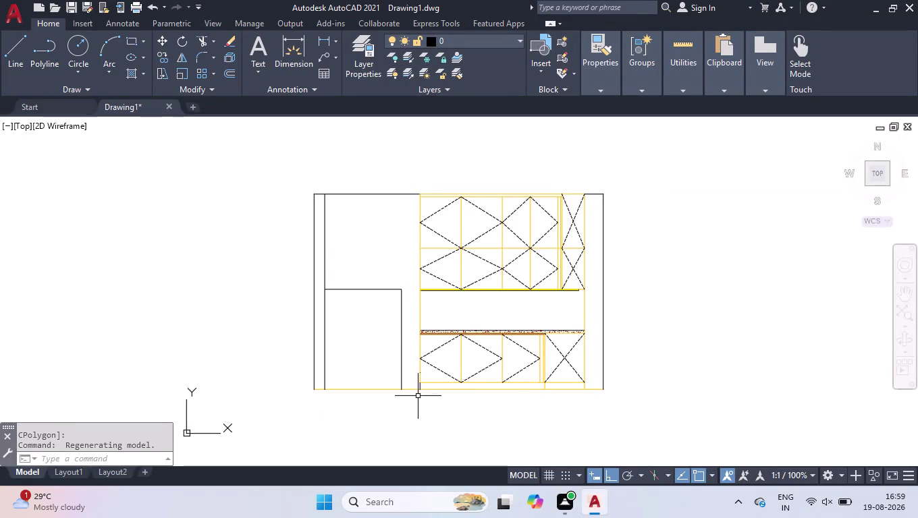
Erase the stray baseline and extend the bottom edge line with EX.
scroll(up, 3)
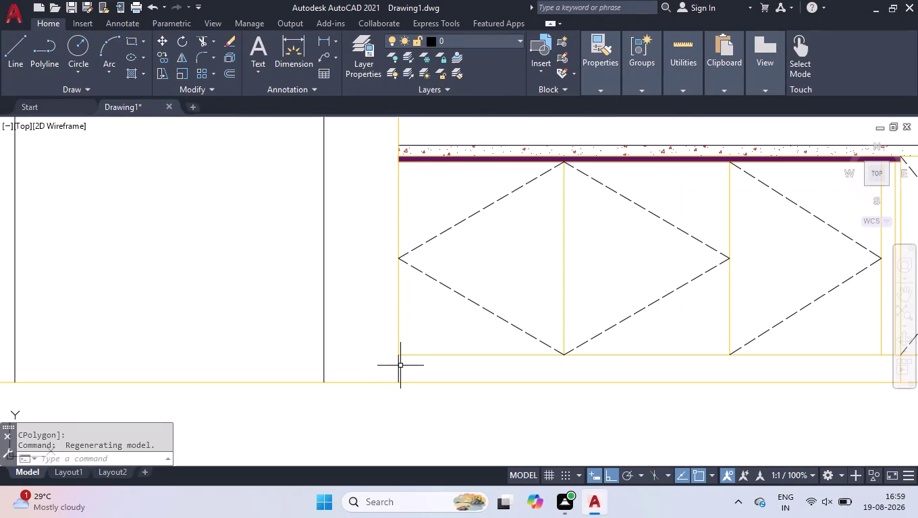
click(397, 365)
key(Delete)
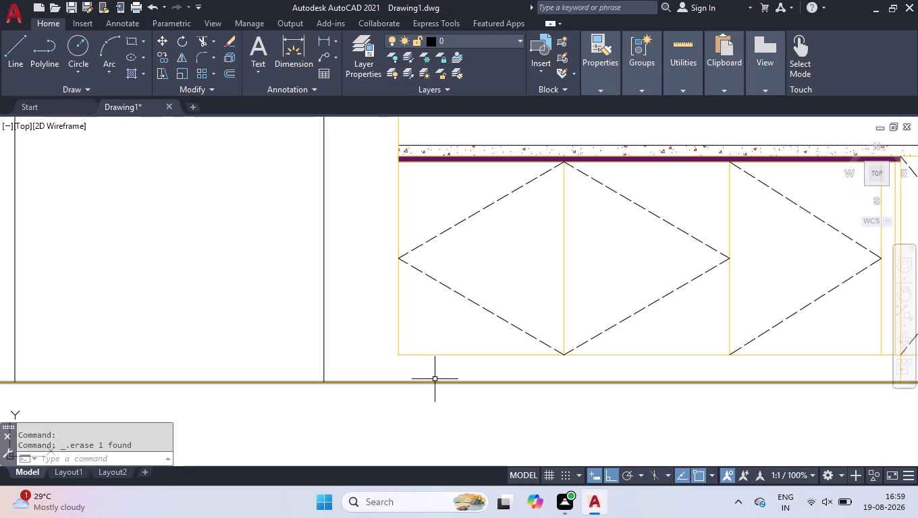
key(e)
key(x)
key(Return)
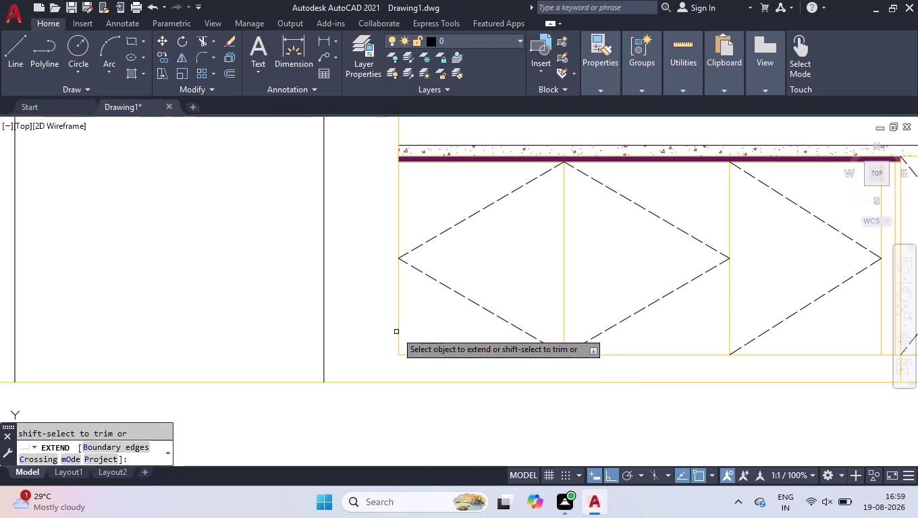
click(398, 343)
key(Return)
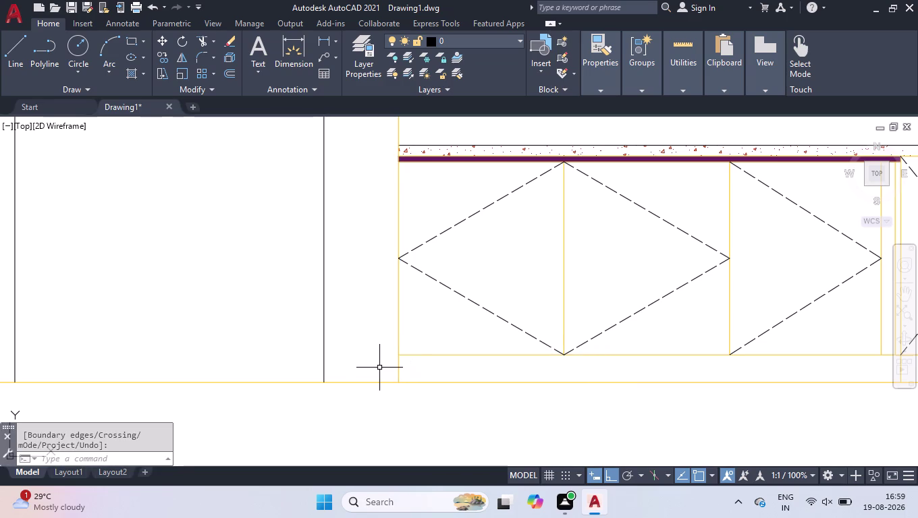
Trim the unwanted line segments along the bottom and lower-left edges.
text(TR)
key(Return)
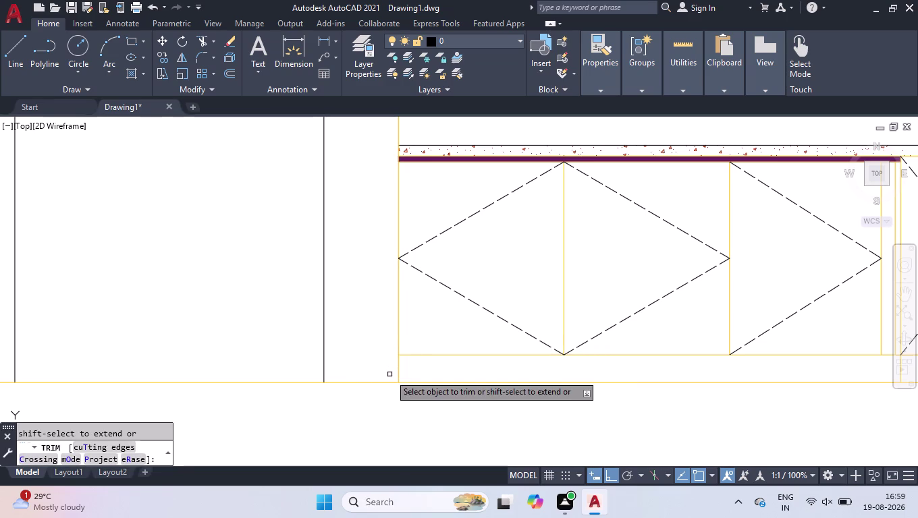
click(386, 382)
click(253, 378)
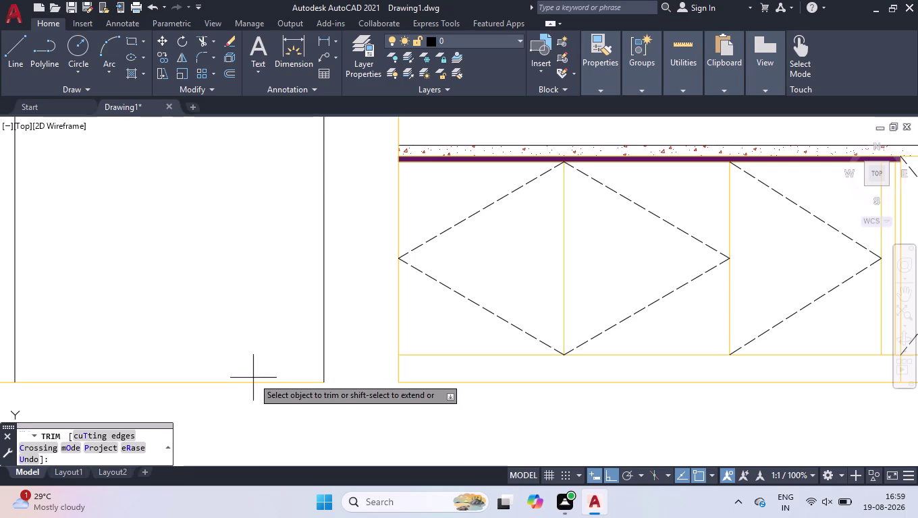
click(252, 389)
scroll(down, 3)
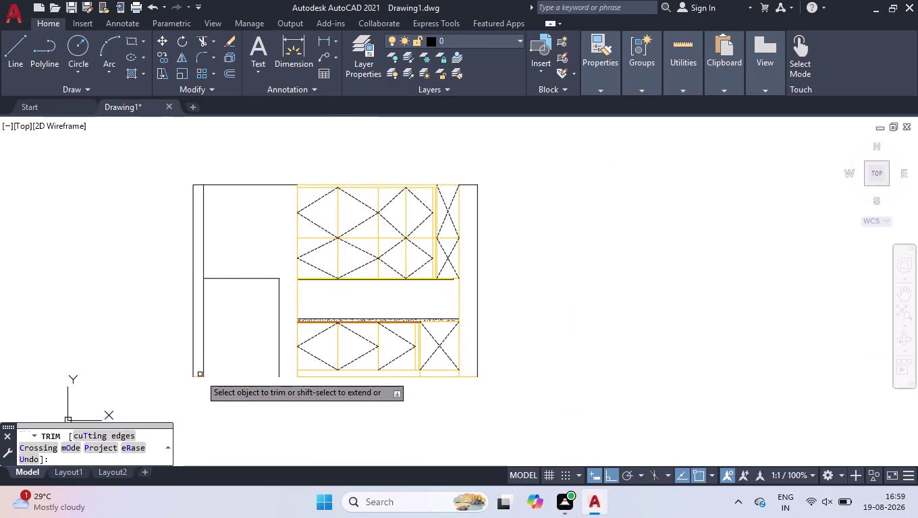
click(198, 376)
key(Return)
scroll(up, 3)
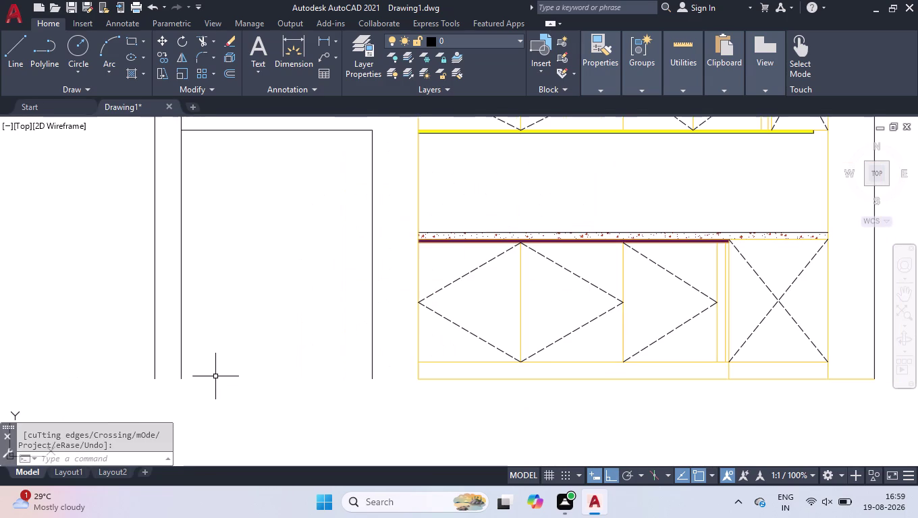
Draw a base line from the left wall base to the cabinet base.
key(l)
key(Return)
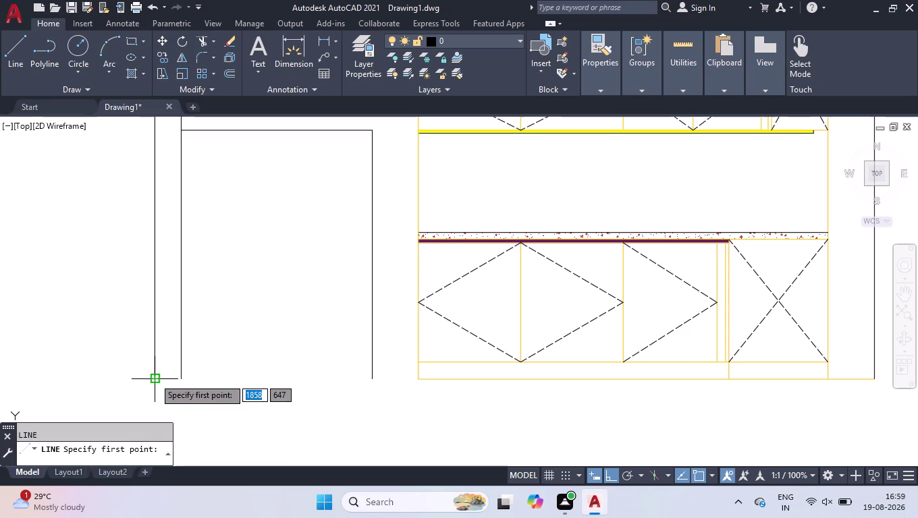
click(153, 378)
click(422, 379)
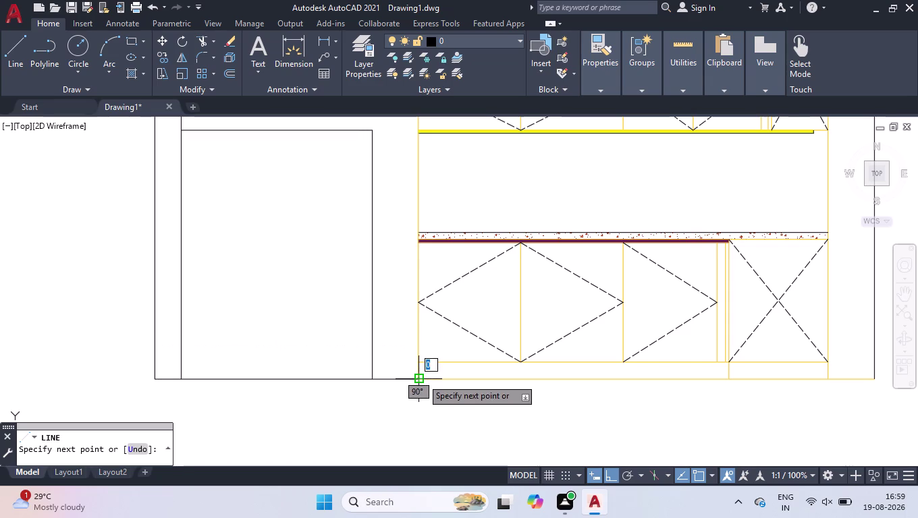
key(space)
scroll(down, 3)
scroll(down, 3)
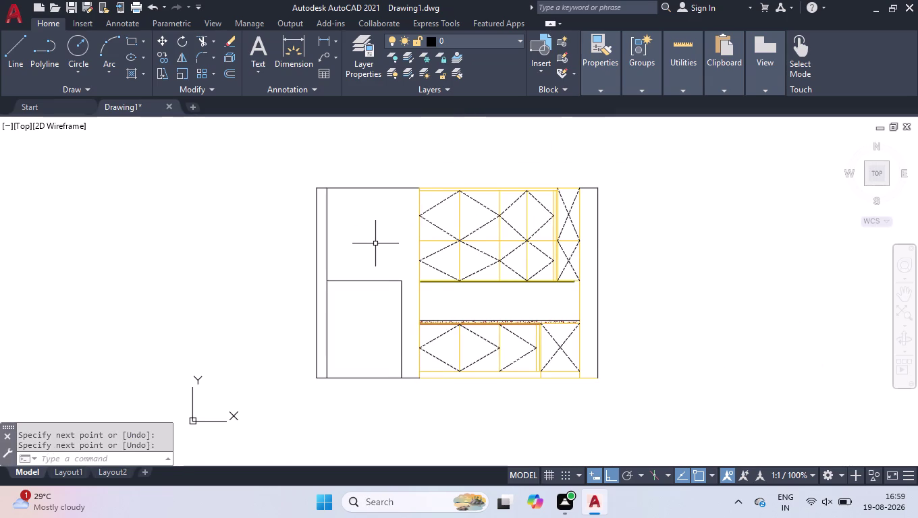
scroll(up, 3)
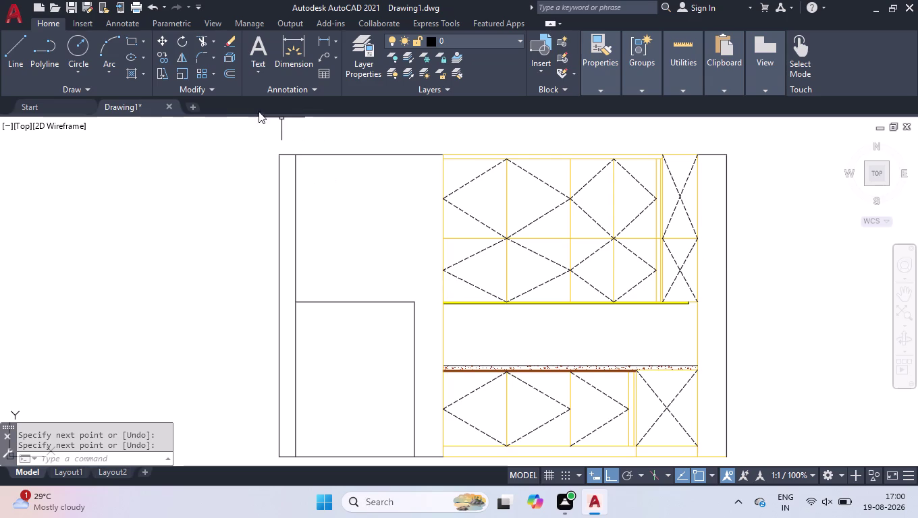
Hatch the left and right wall strips with ANSI31 in ByLayer colour.
click(134, 74)
scroll(up, 3)
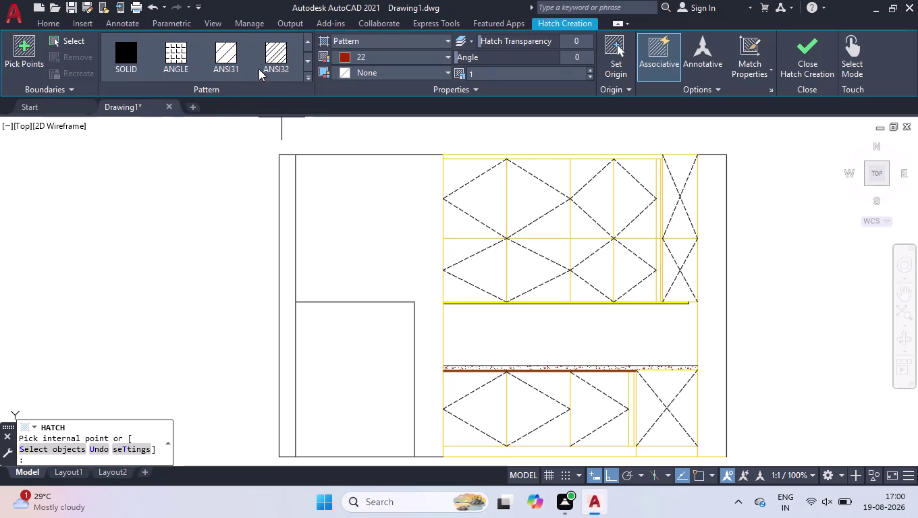
scroll(up, 3)
click(269, 48)
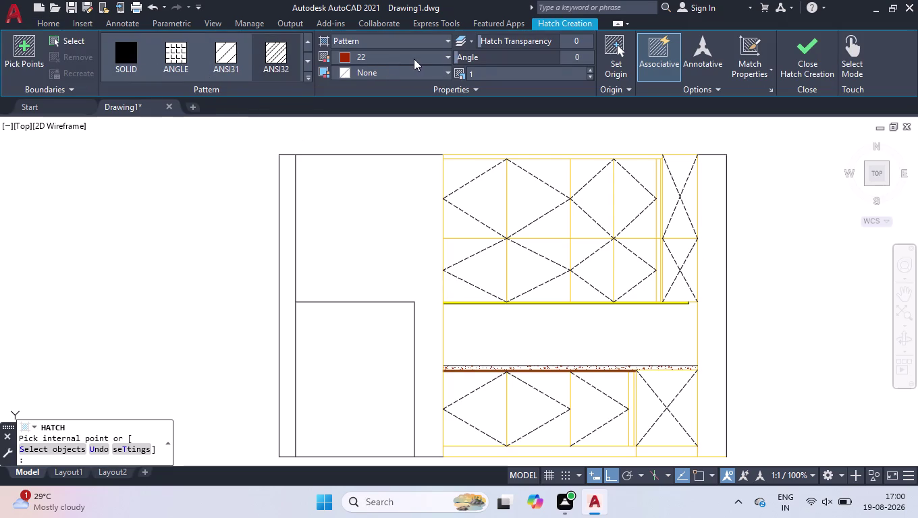
click(365, 55)
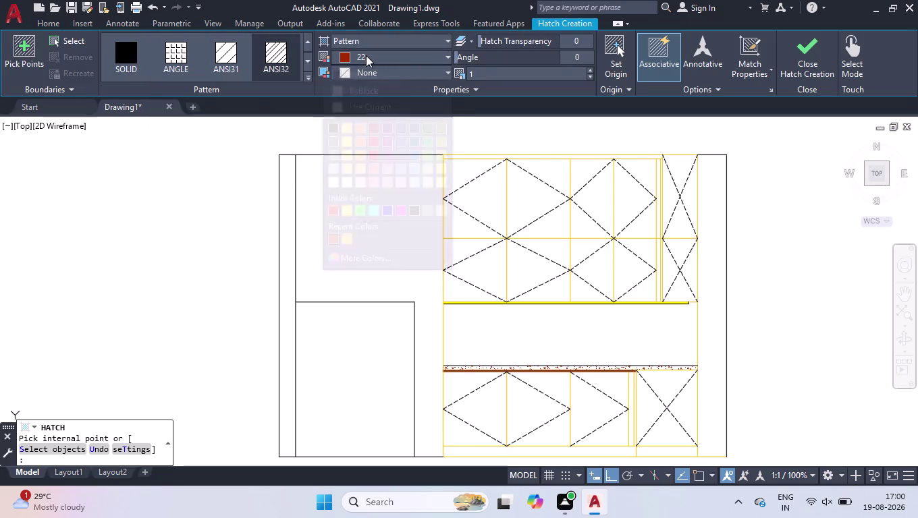
click(356, 72)
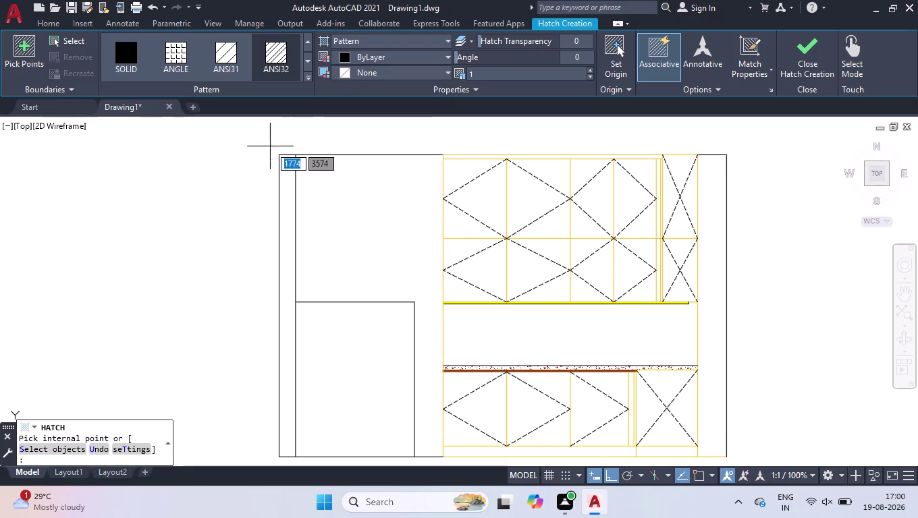
click(282, 173)
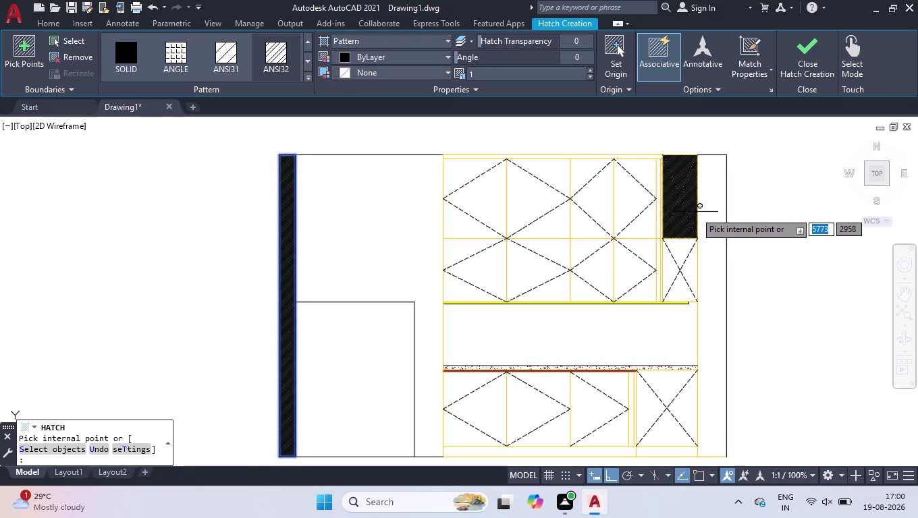
scroll(down, 3)
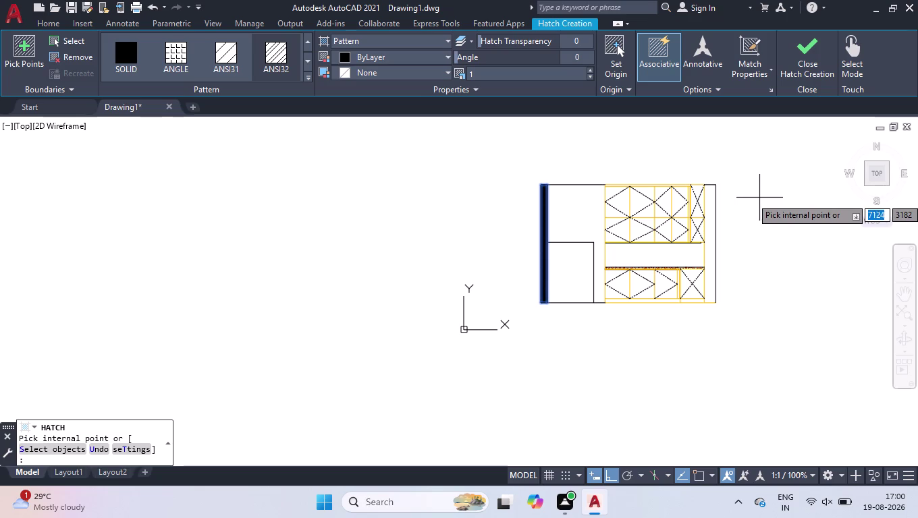
click(709, 220)
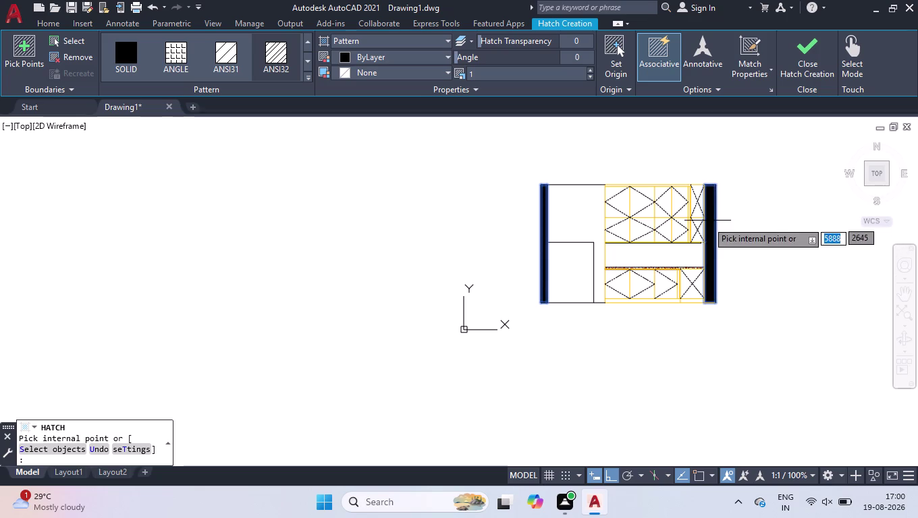
Set the hatch scale to 6 and angle to about 68 degrees, then finish.
click(521, 75)
key(5)
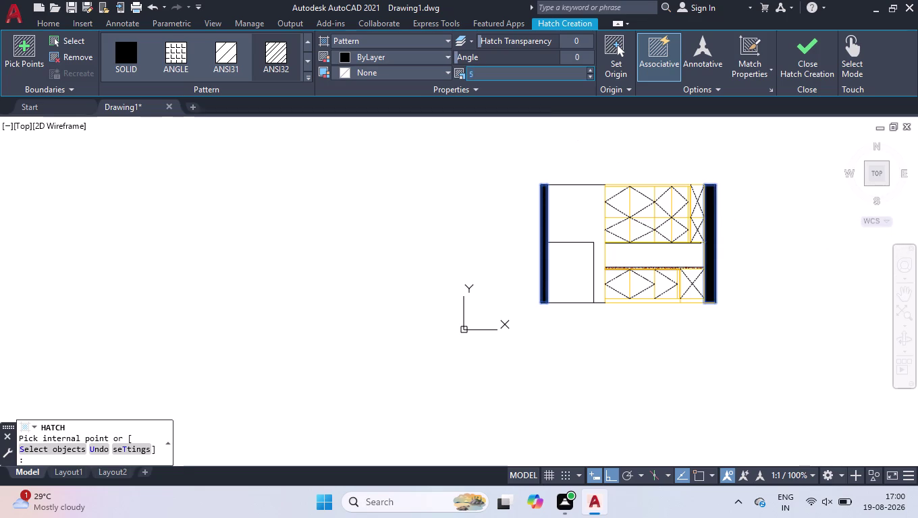
key(Return)
click(520, 75)
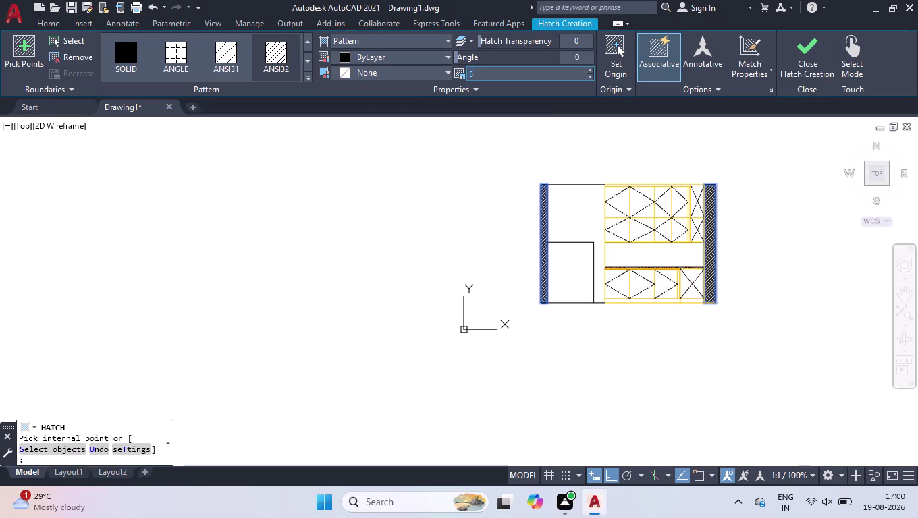
key(BackSpace)
key(6)
key(Return)
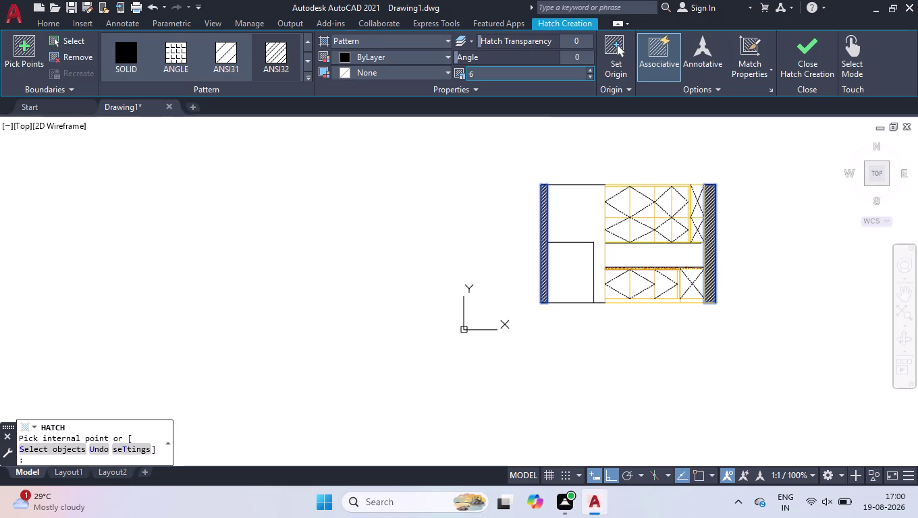
scroll(up, 3)
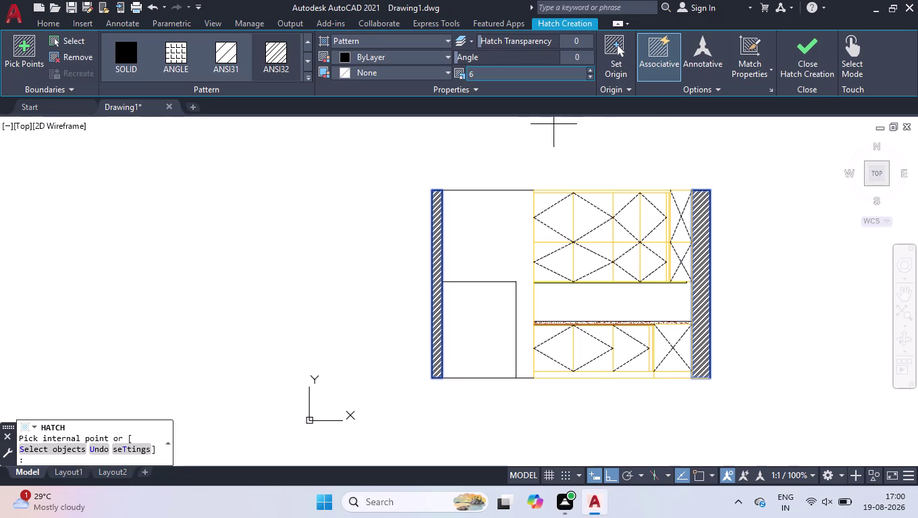
drag(483, 58, 510, 58)
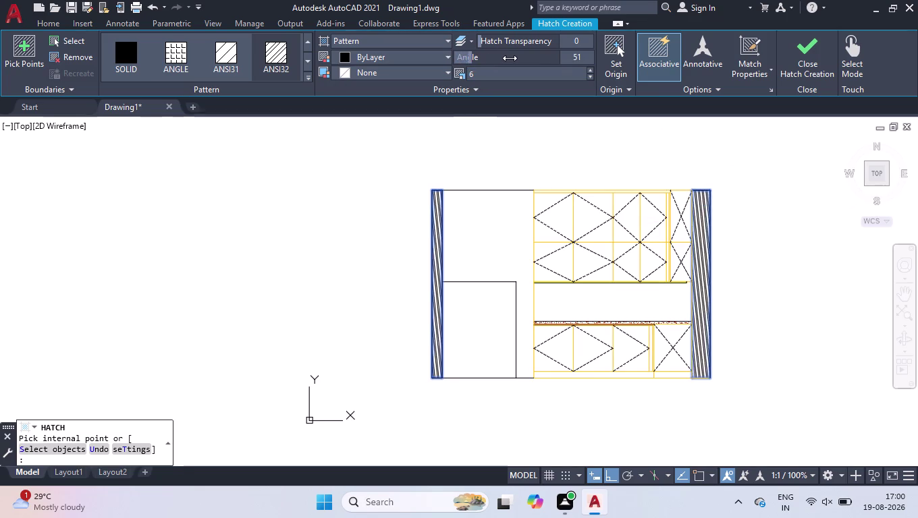
drag(510, 58, 517, 56)
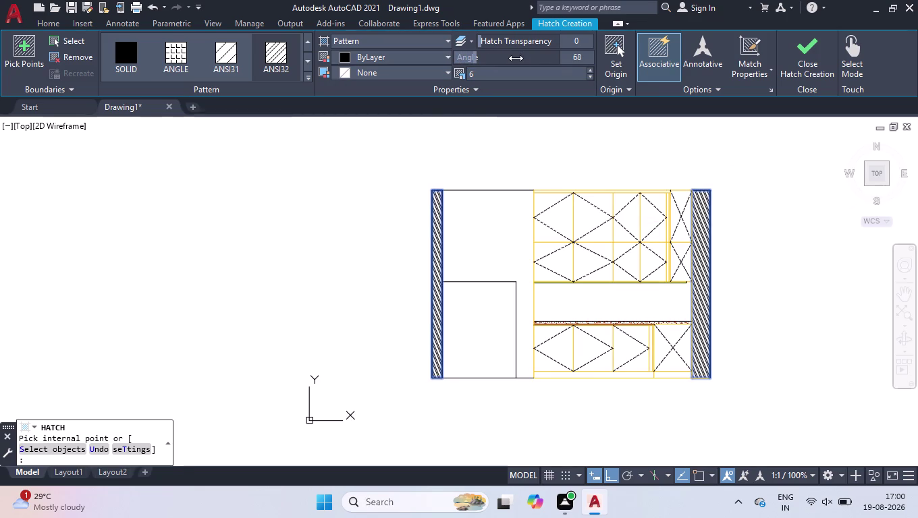
key(Return)
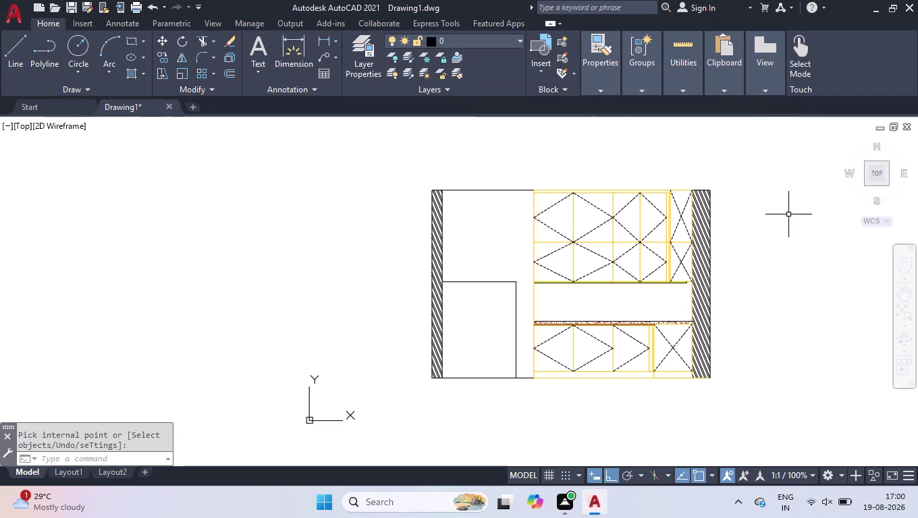
Zoom onto the upper cabinets and drag out an MTEXT box over them.
scroll(up, 3)
scroll(down, 3)
scroll(up, 3)
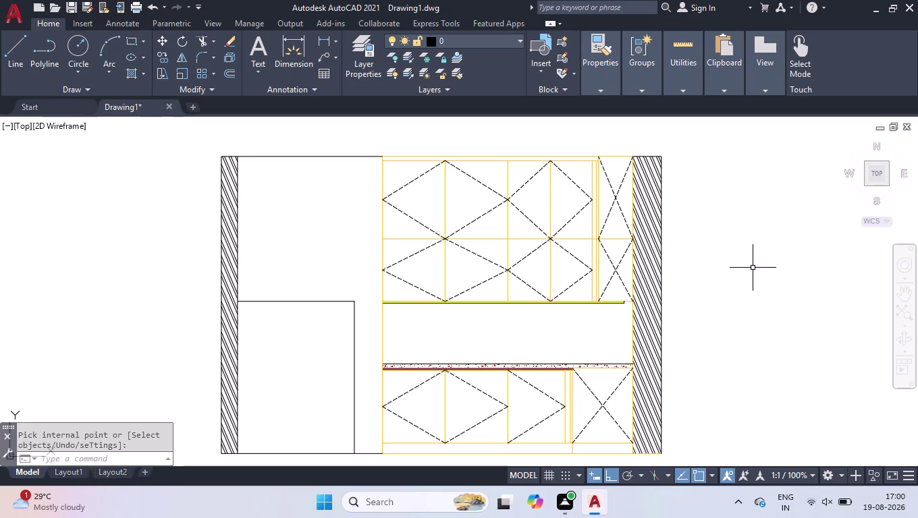
scroll(up, 3)
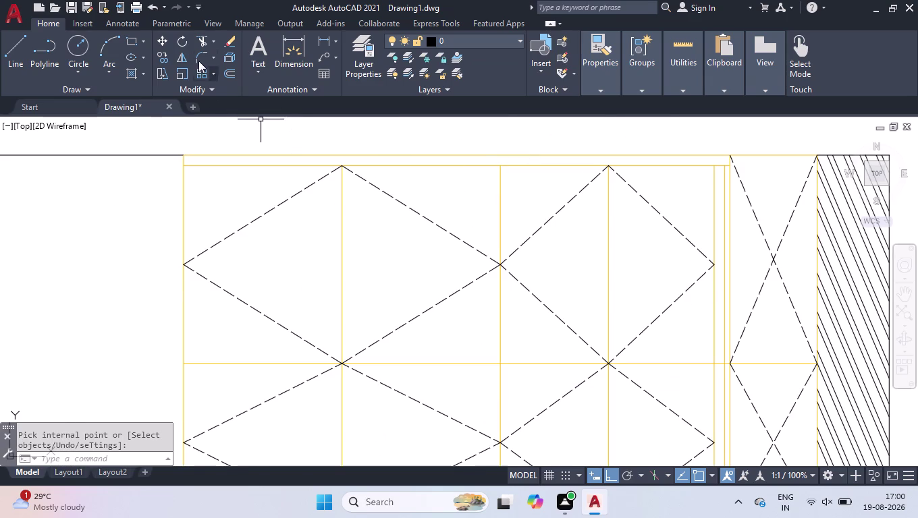
click(258, 46)
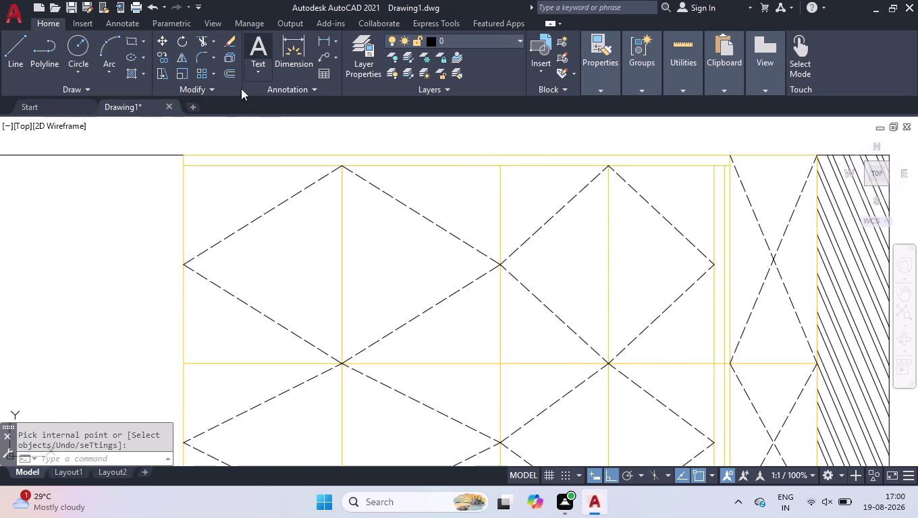
drag(197, 209, 213, 220)
Type the label '1-Openable Shutter', close the editor, and open its Properties.
click(302, 305)
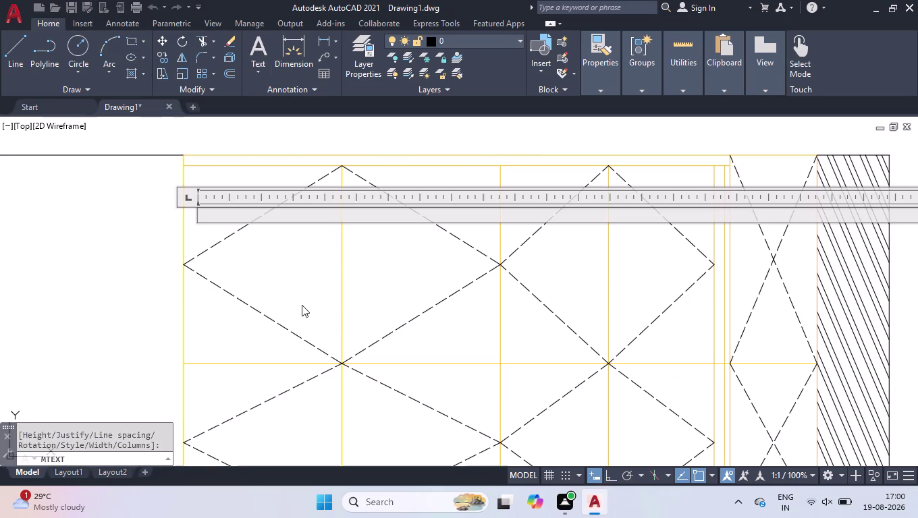
text(1-)
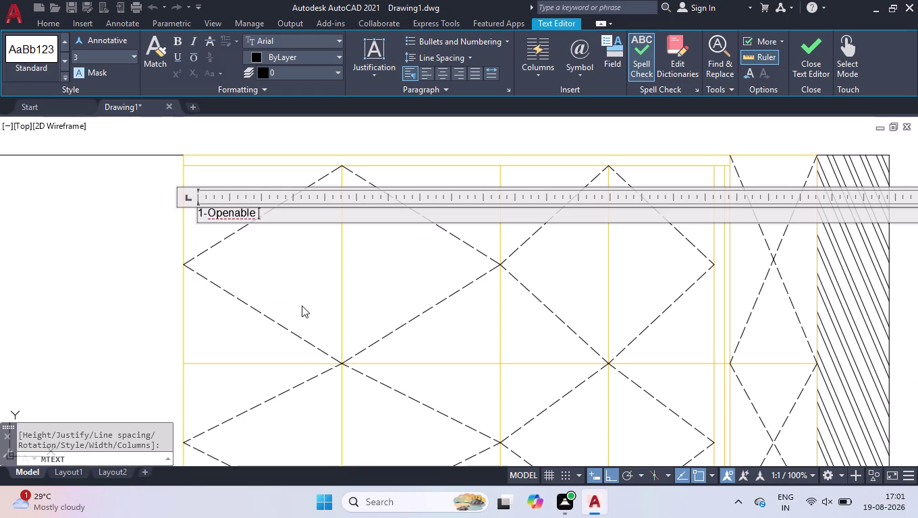
key(s)
text(h)
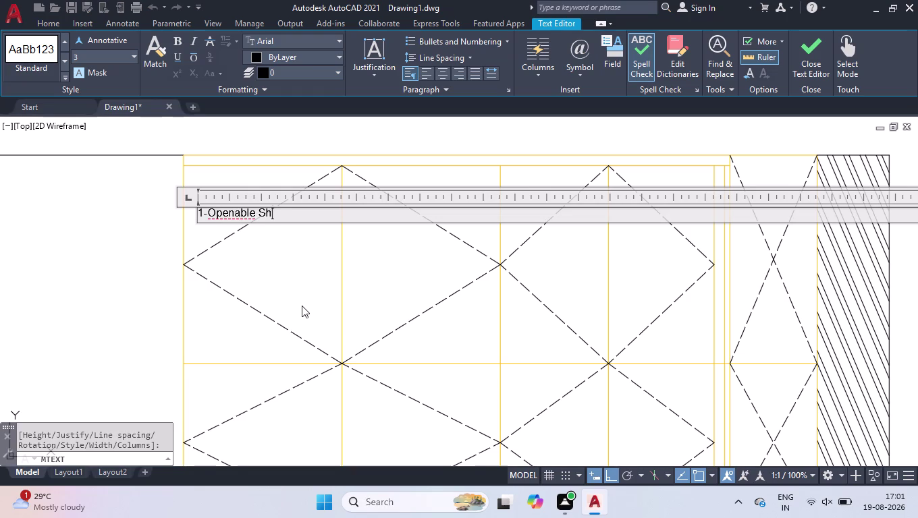
text(utter)
click(287, 312)
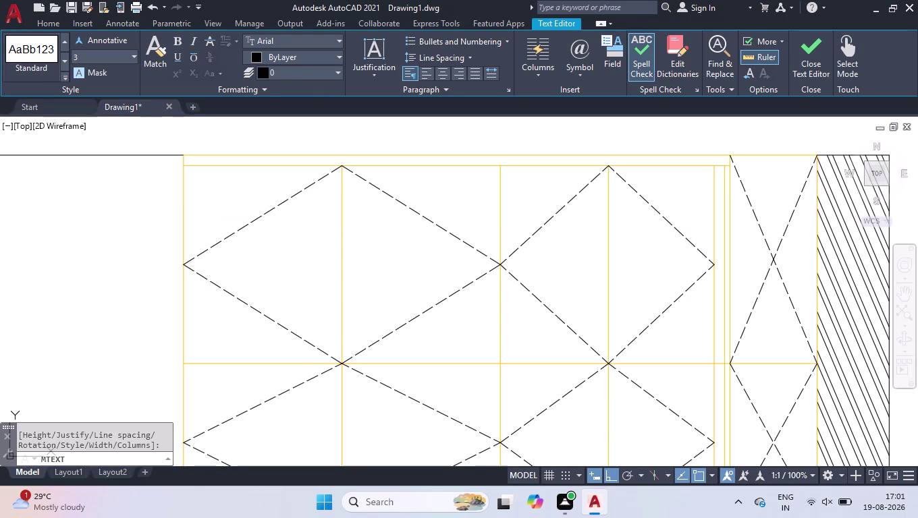
click(202, 209)
key(ctrl+1)
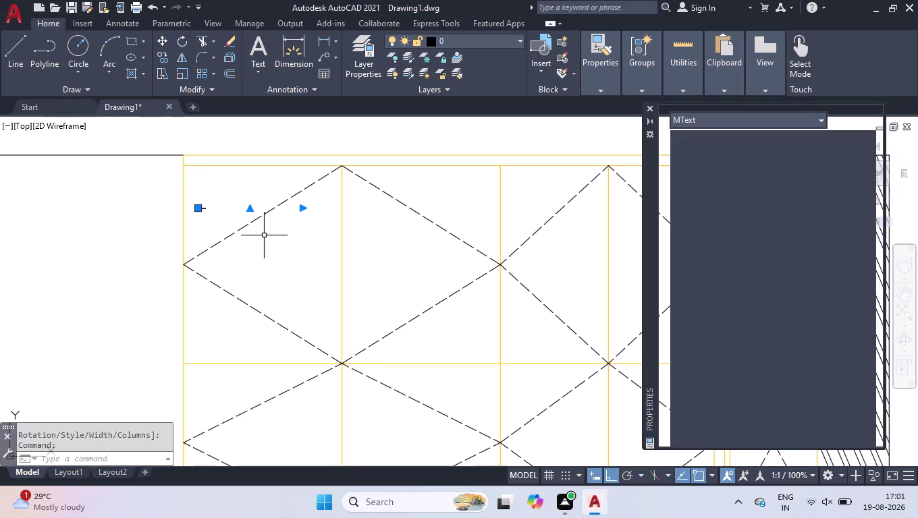
Change the label's text height to 30, then 35, and close Properties.
scroll(down, 3)
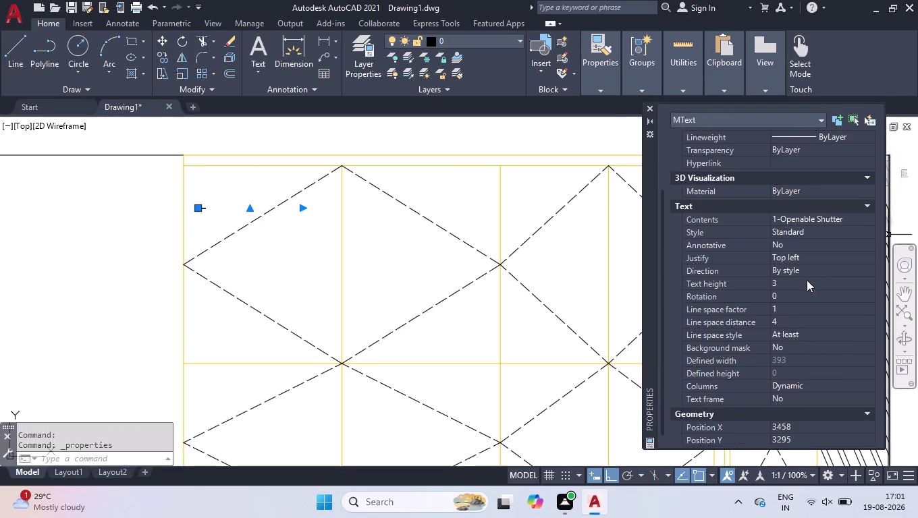
click(805, 285)
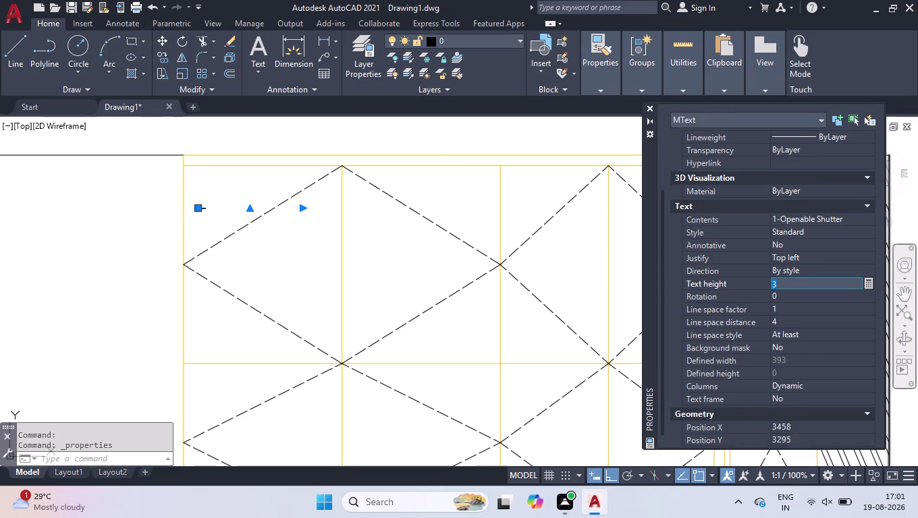
key(4)
key(BackSpace)
text(30)
key(Return)
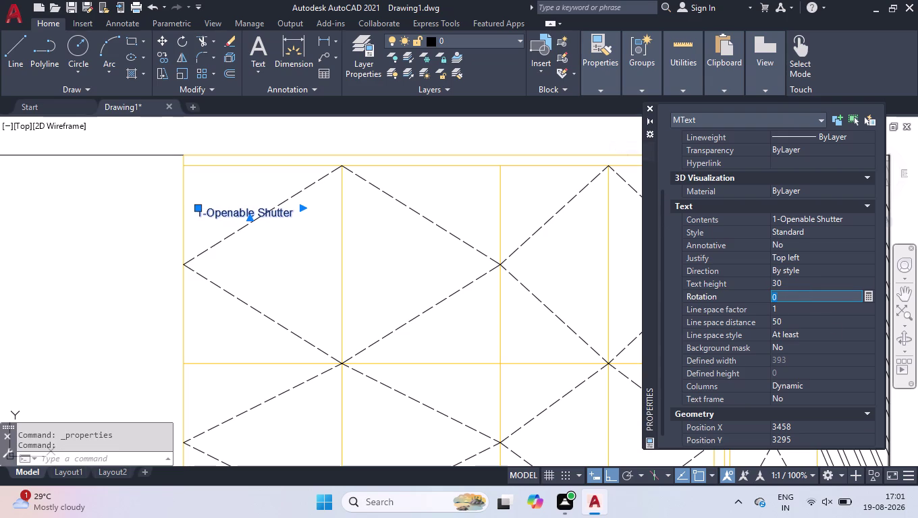
click(810, 287)
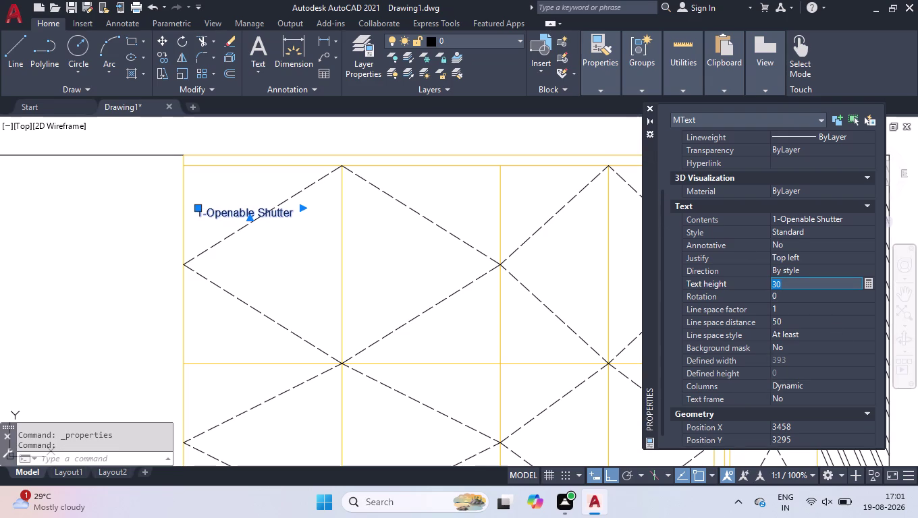
text(35)
key(Return)
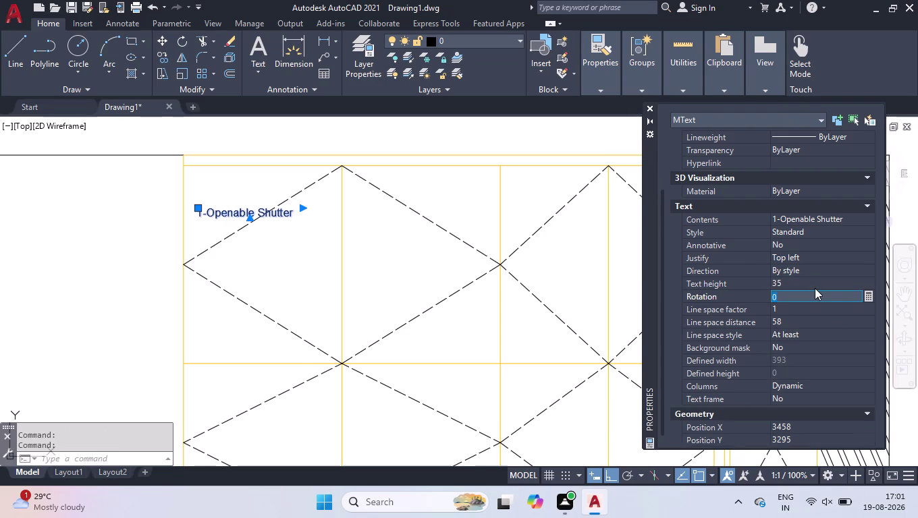
click(648, 110)
click(300, 208)
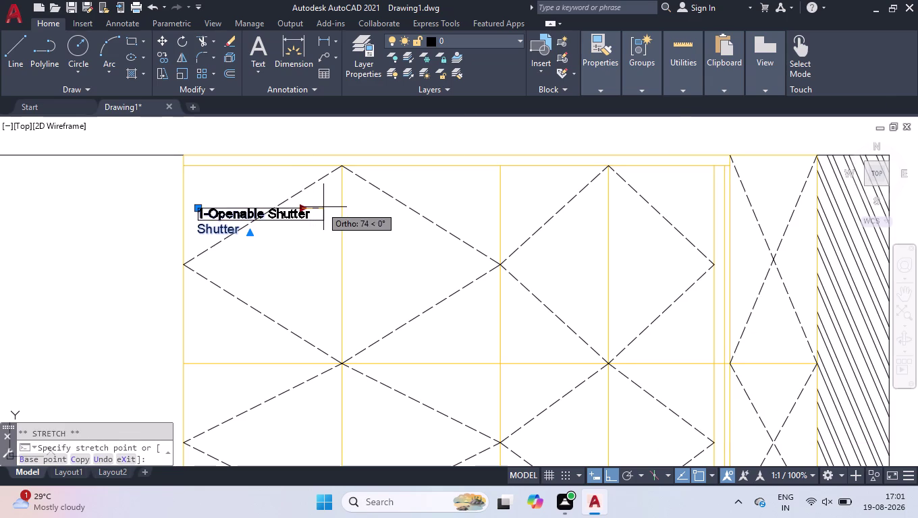
Drag the label's grip down to mid-height of the upper-left shutter.
click(323, 207)
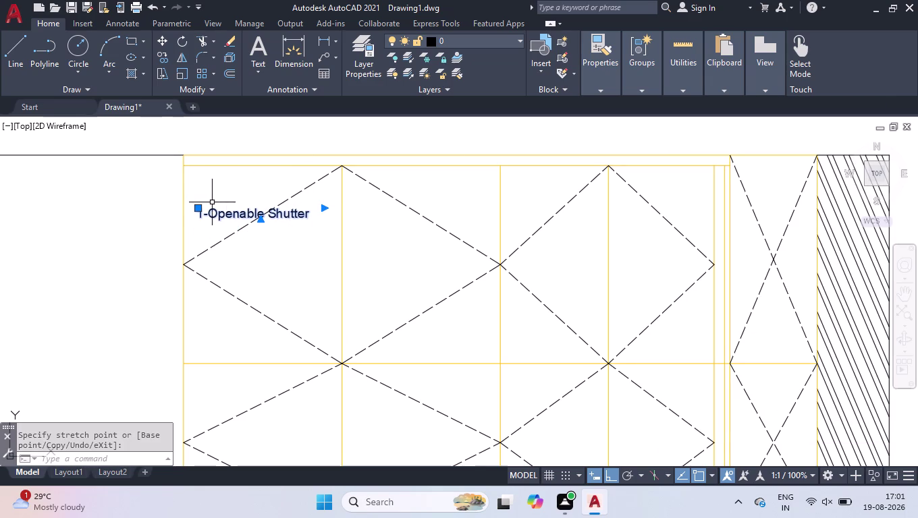
click(199, 209)
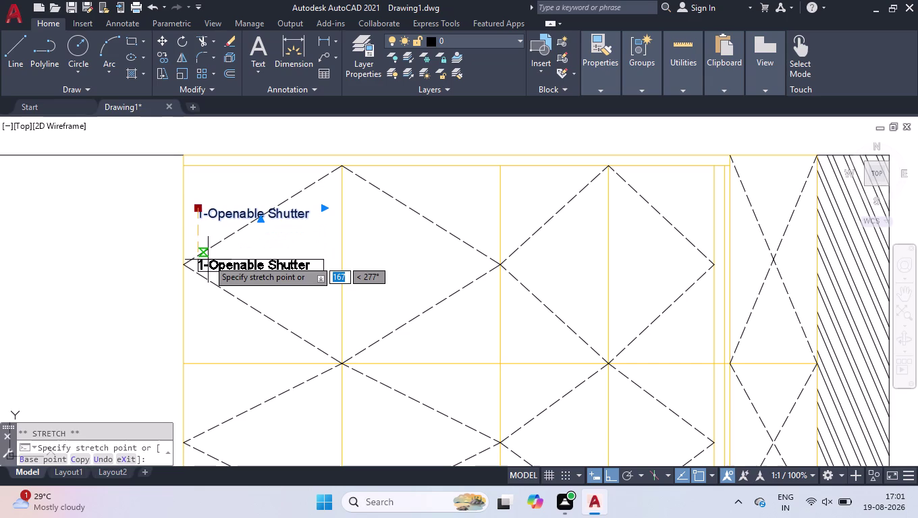
click(208, 260)
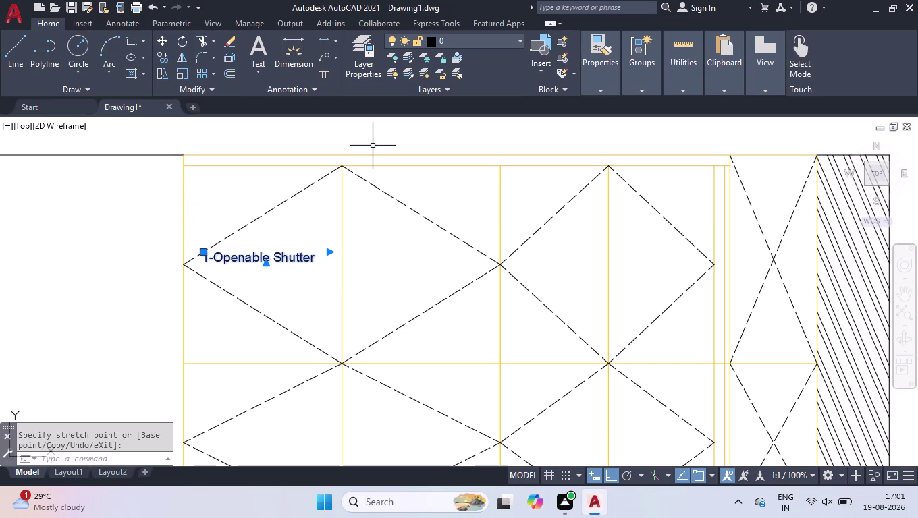
Start COPY on the shutter label and pick its base point.
text(ci)
key(BackSpace)
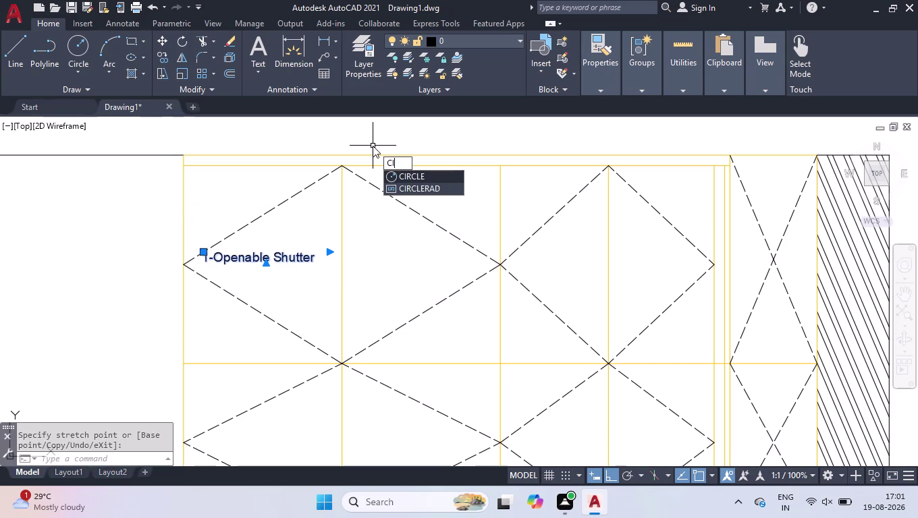
key(o)
key(BackSpace)
key(BackSpace)
text(o[)
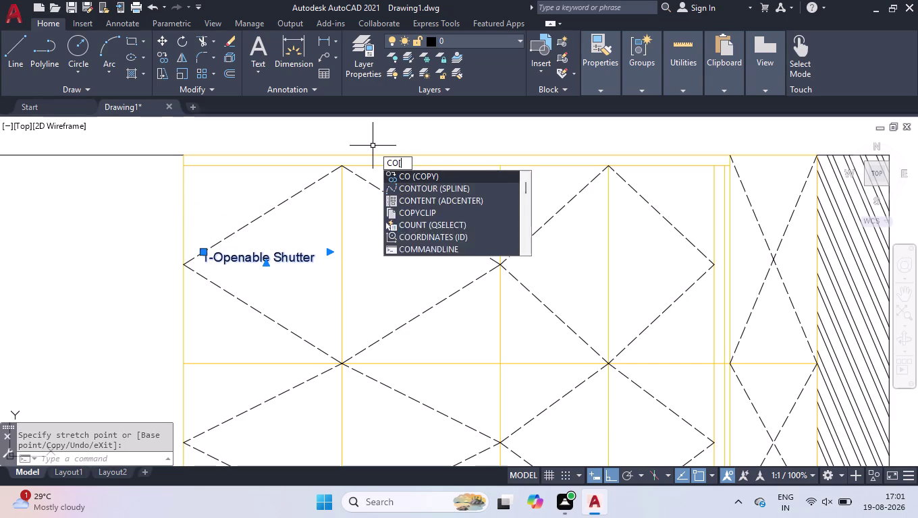
key(BackSpace)
key(p)
key(Return)
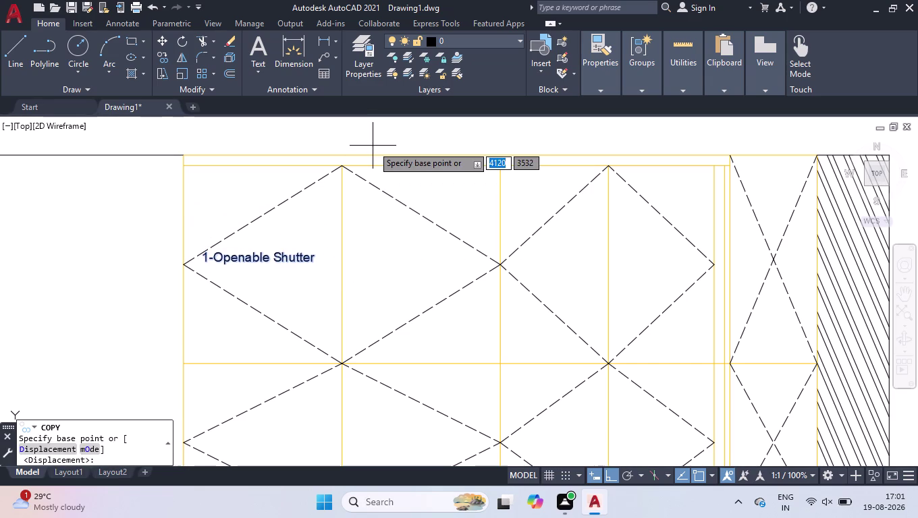
click(205, 255)
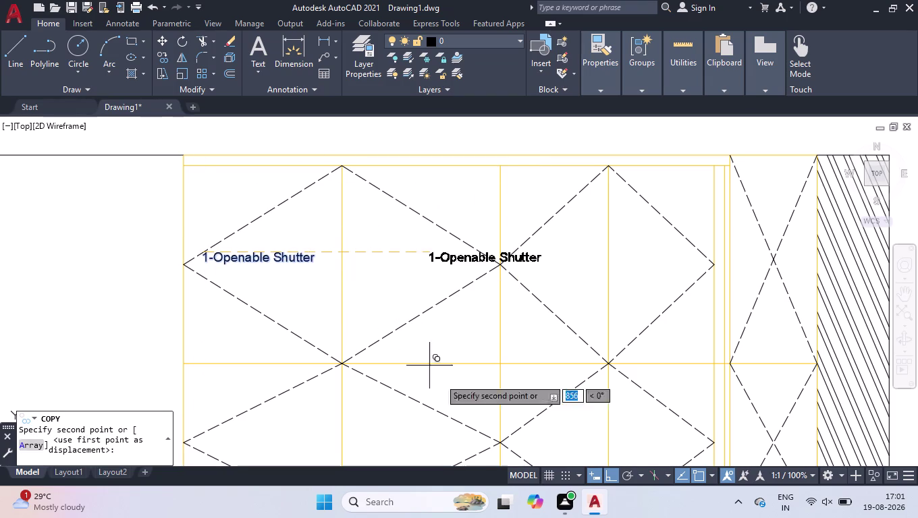
click(631, 475)
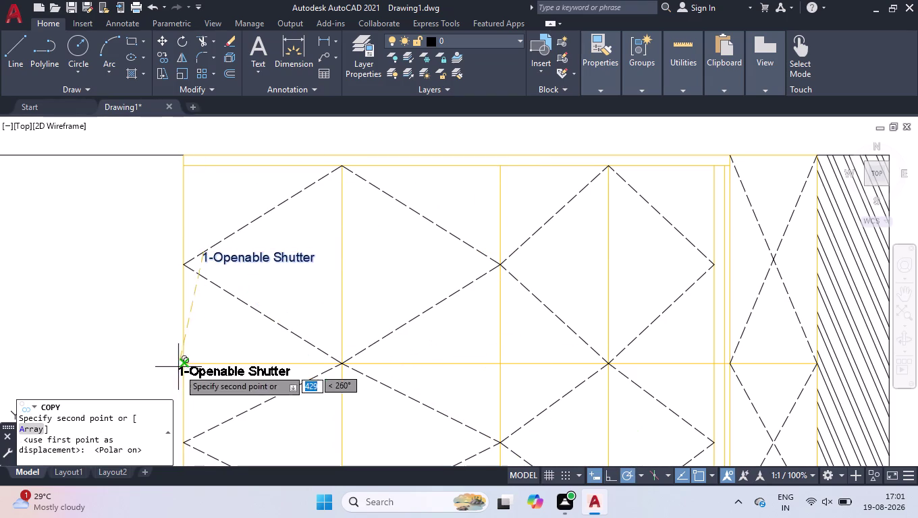
scroll(down, 3)
scroll(down, 3)
scroll(up, 3)
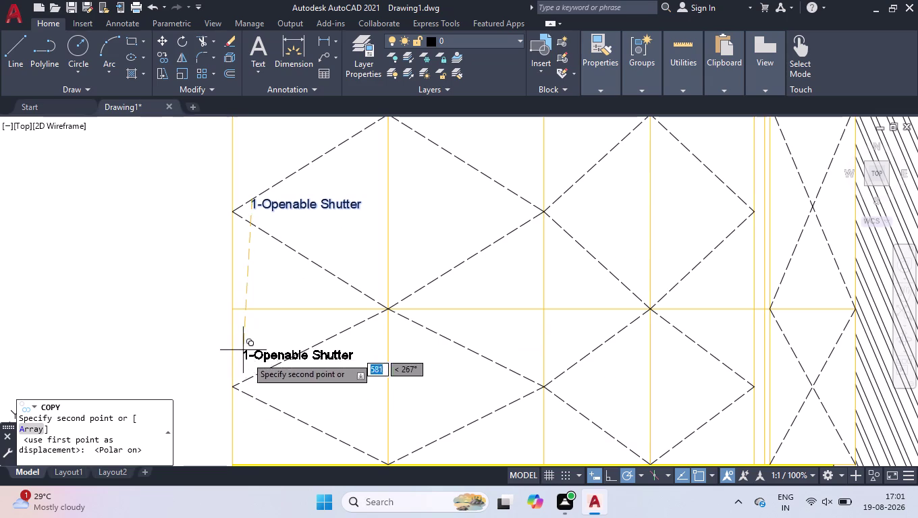
Place label copies on the lower-left and second to fourth upper and lower shutters.
click(247, 358)
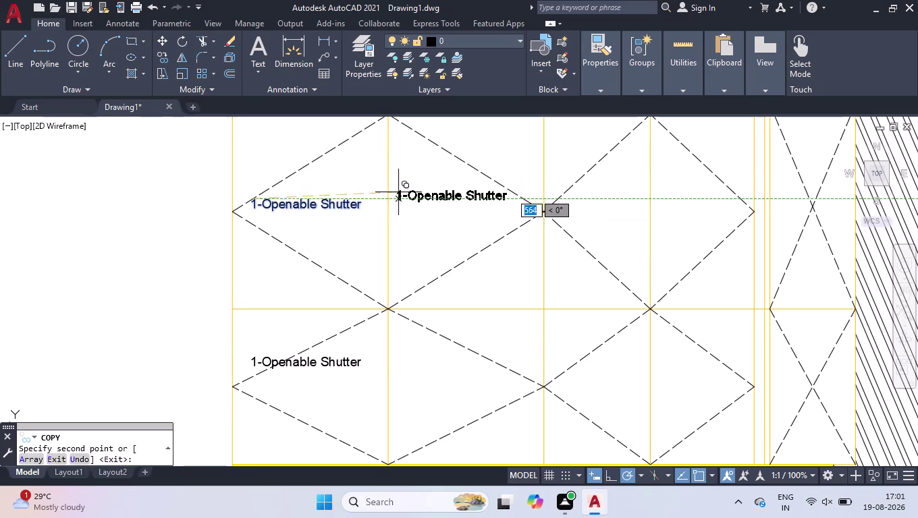
click(404, 199)
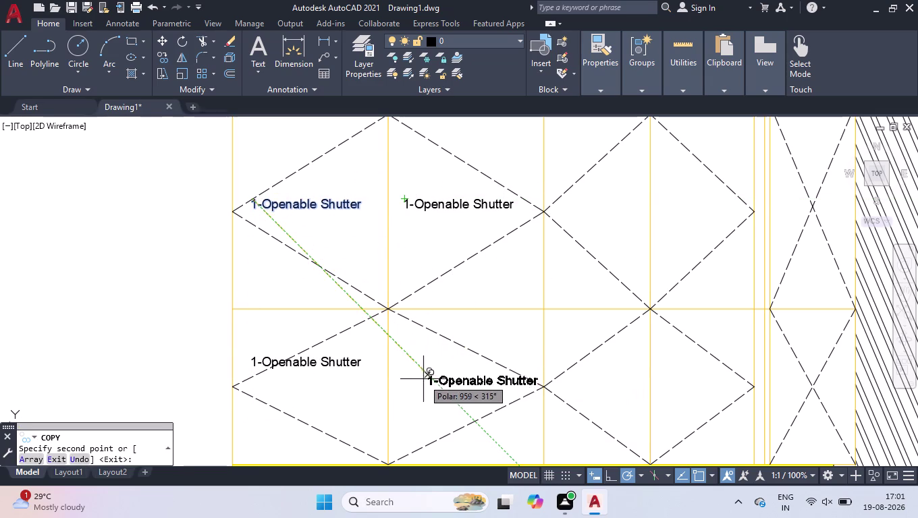
click(418, 368)
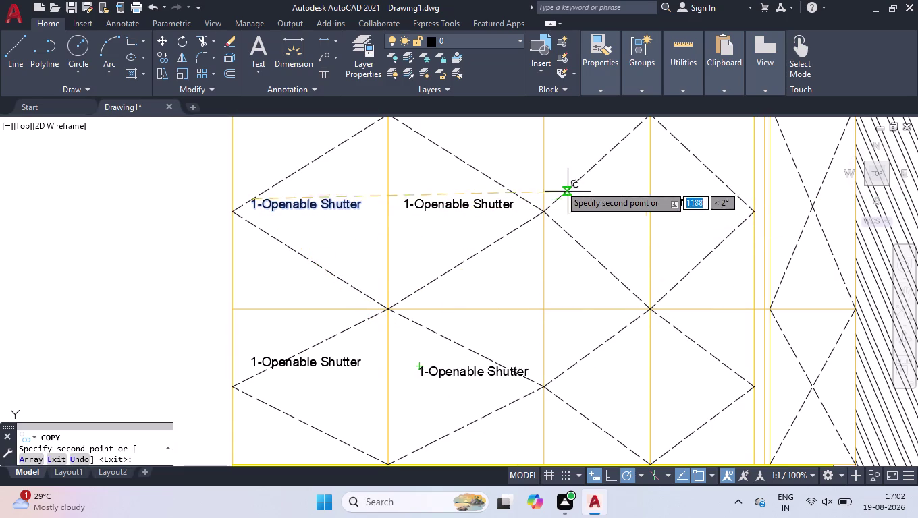
click(555, 171)
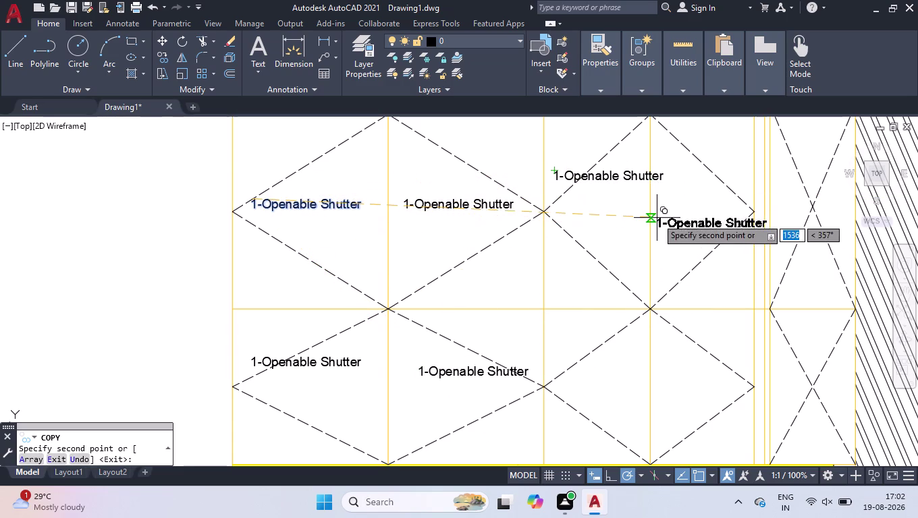
click(655, 201)
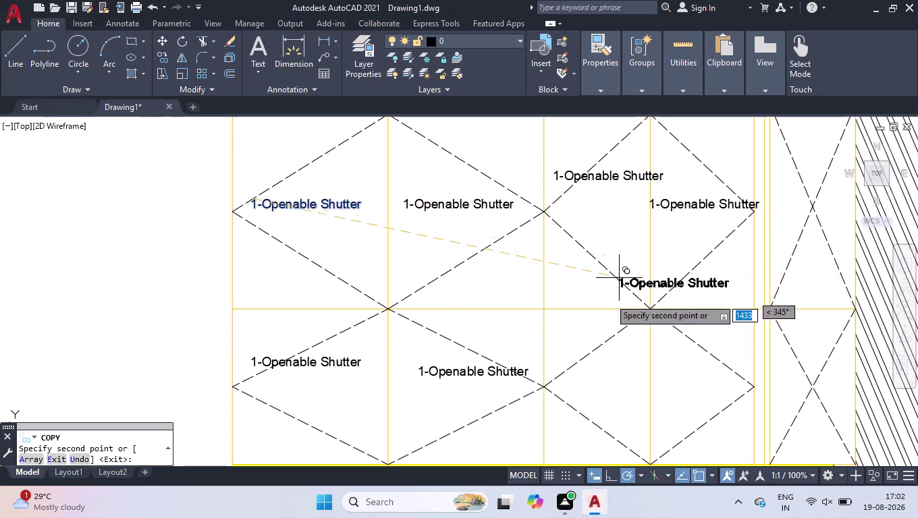
click(549, 342)
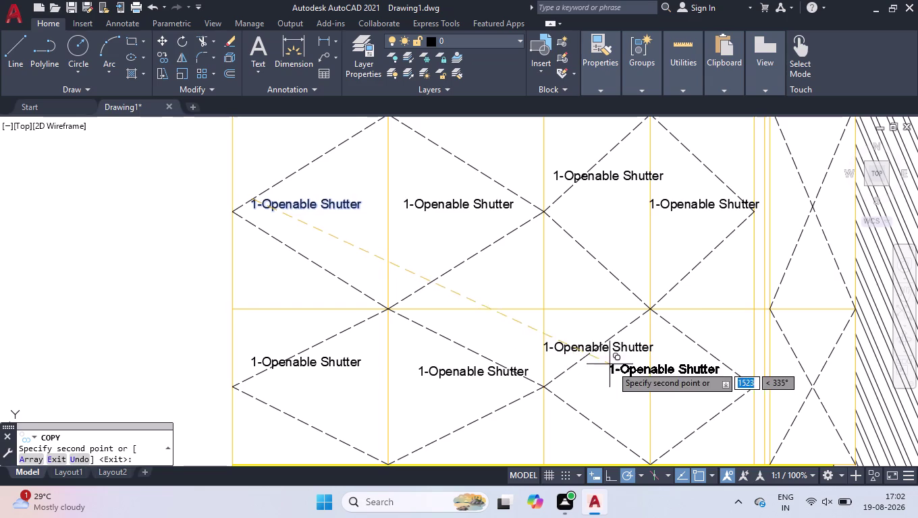
click(654, 380)
Place label copies on the four base cabinet shutters and end the copy.
scroll(down, 3)
scroll(down, 3)
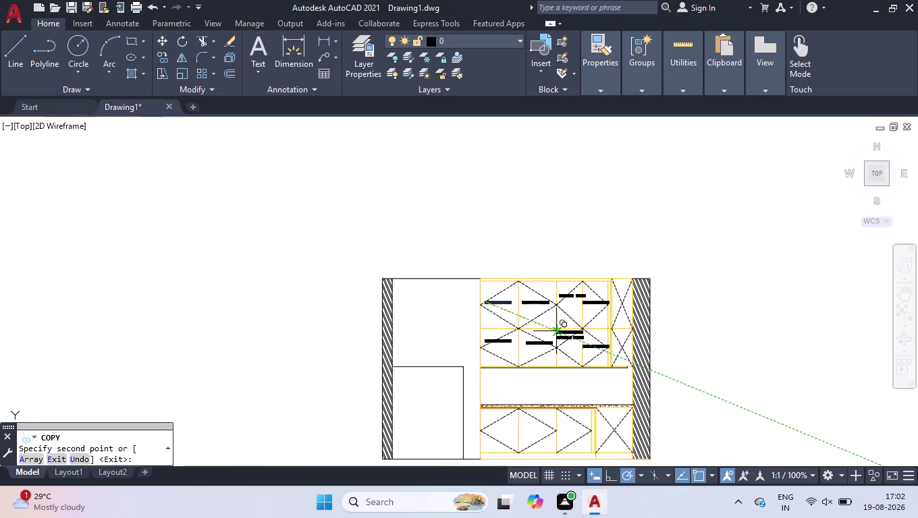
scroll(down, 3)
scroll(up, 3)
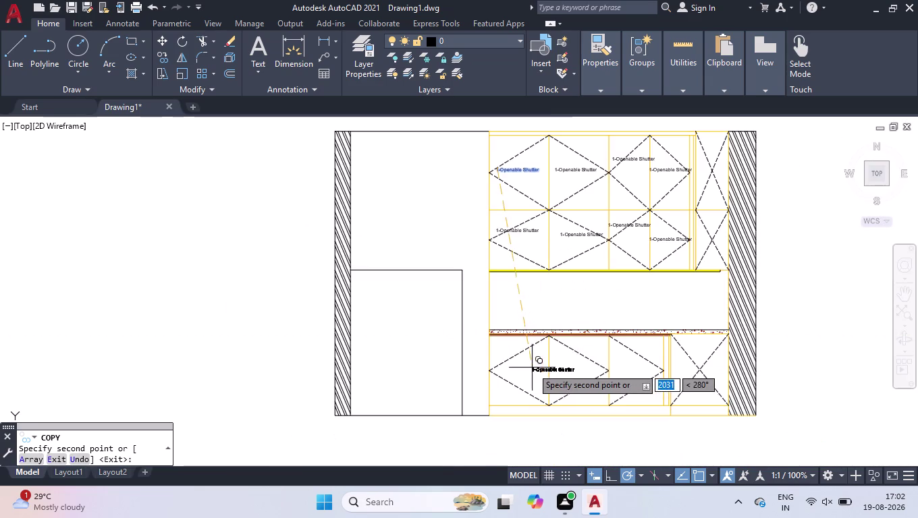
scroll(up, 3)
click(371, 336)
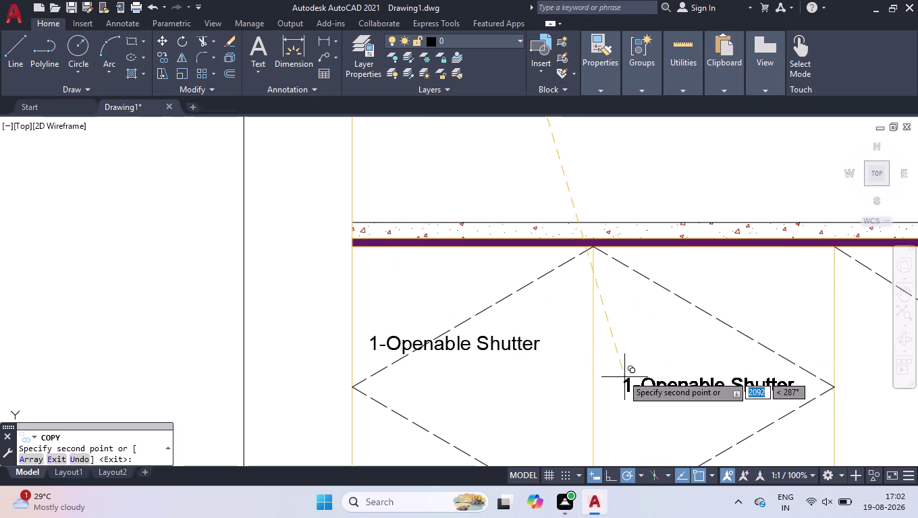
click(621, 373)
scroll(down, 3)
scroll(up, 3)
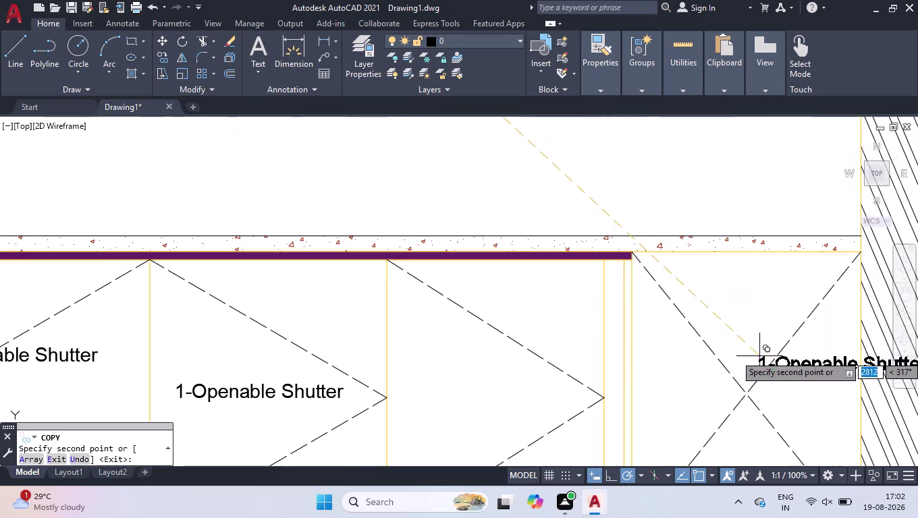
click(427, 346)
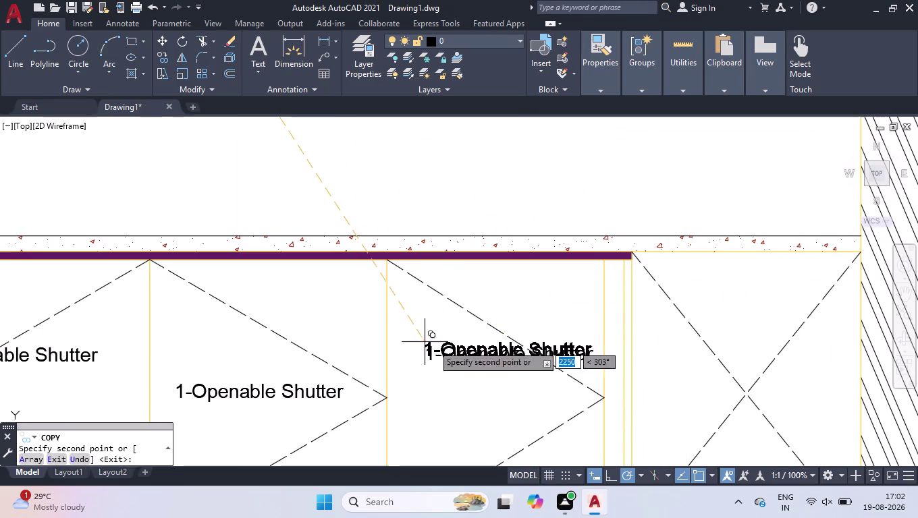
scroll(down, 3)
scroll(up, 3)
click(557, 400)
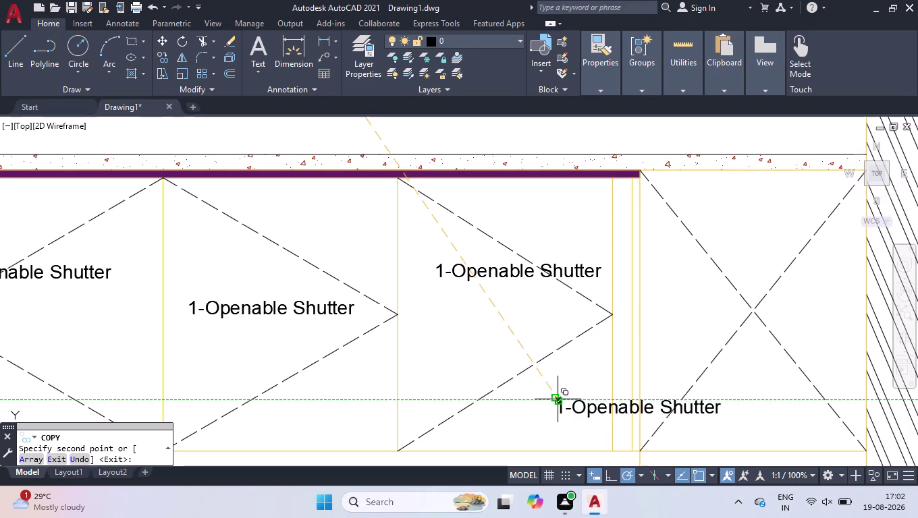
key(Return)
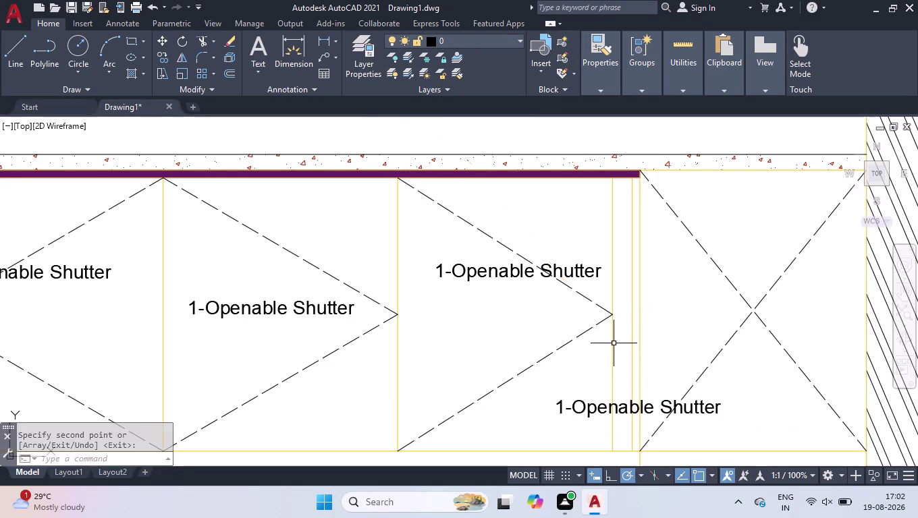
Add a second line '1-Loose Shelf' to the lower-left shutter label.
scroll(down, 3)
scroll(up, 3)
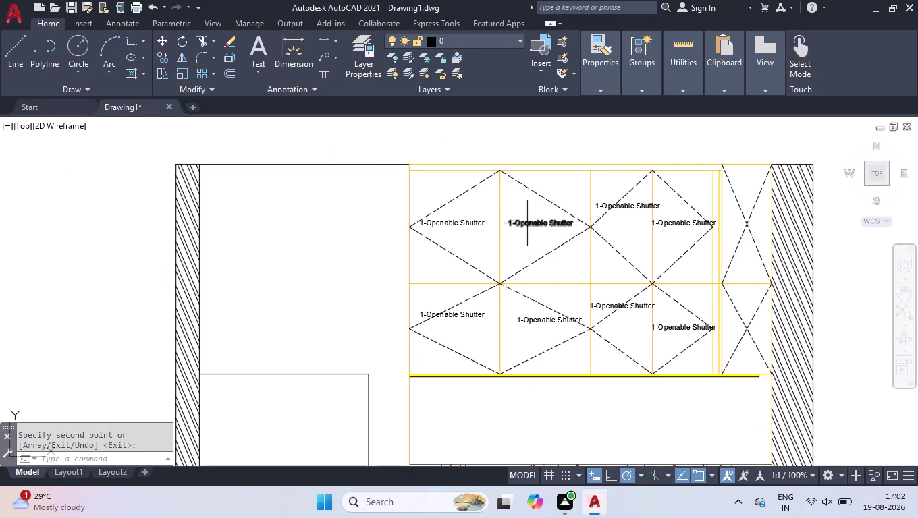
scroll(up, 3)
double_click(478, 302)
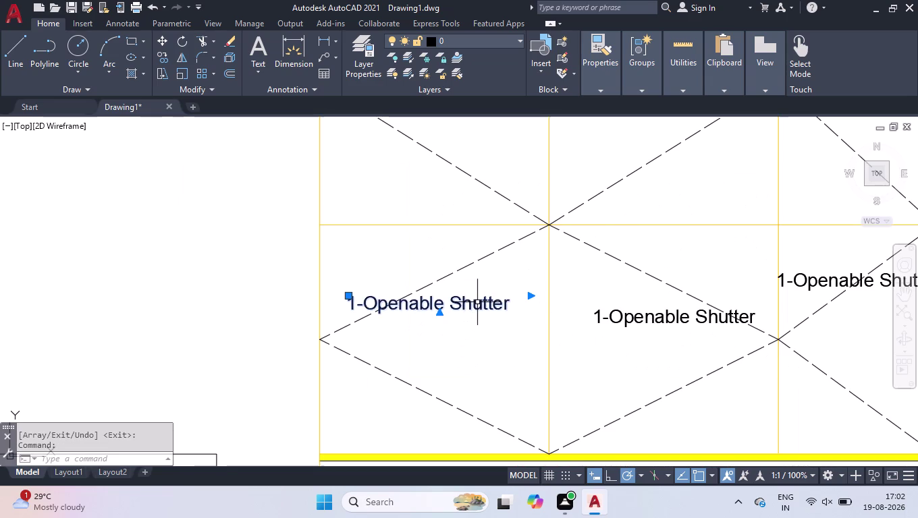
double_click(492, 302)
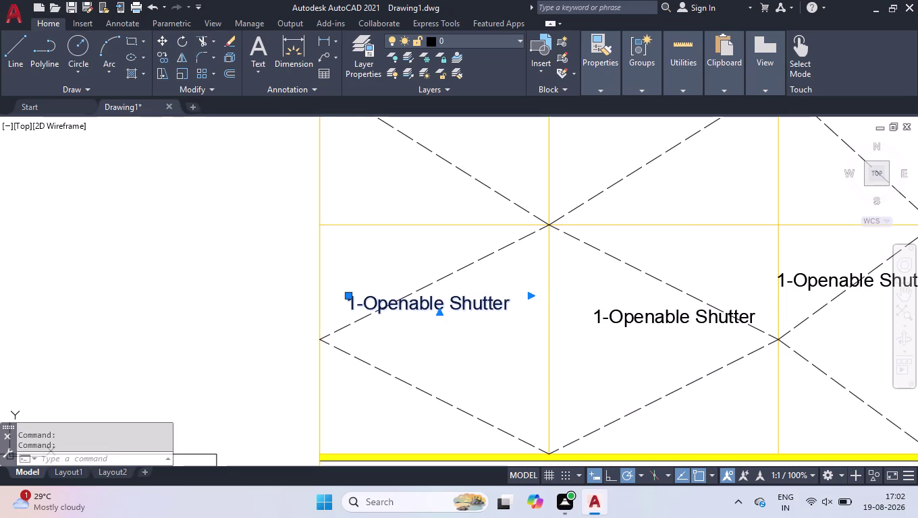
click(509, 310)
key(Return)
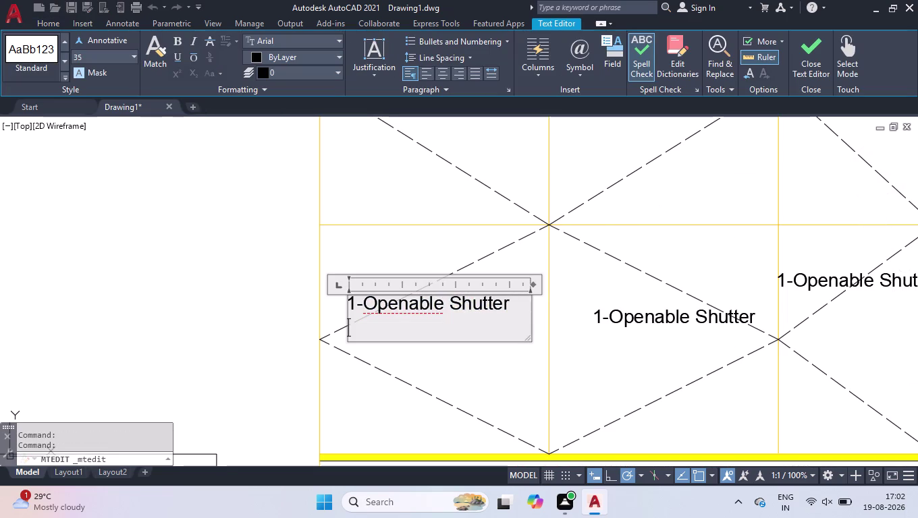
text(1-)
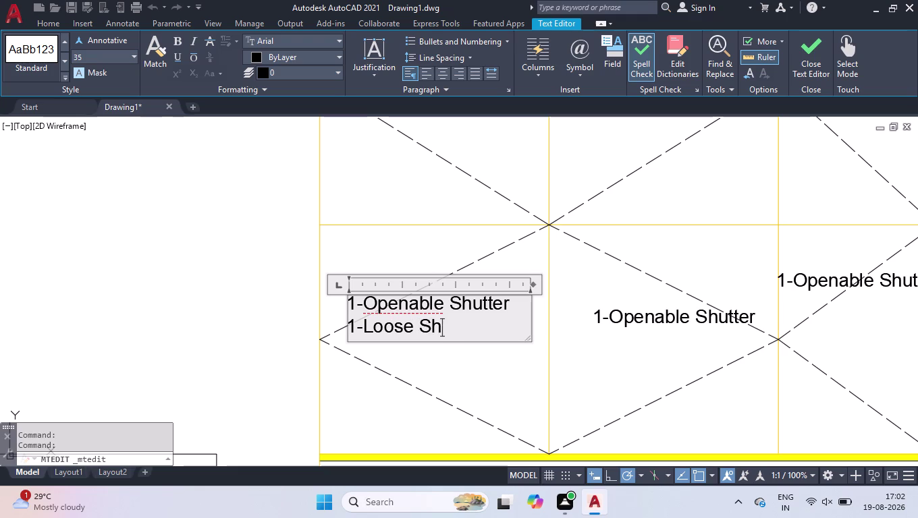
key(BackSpace)
text(lf)
click(242, 323)
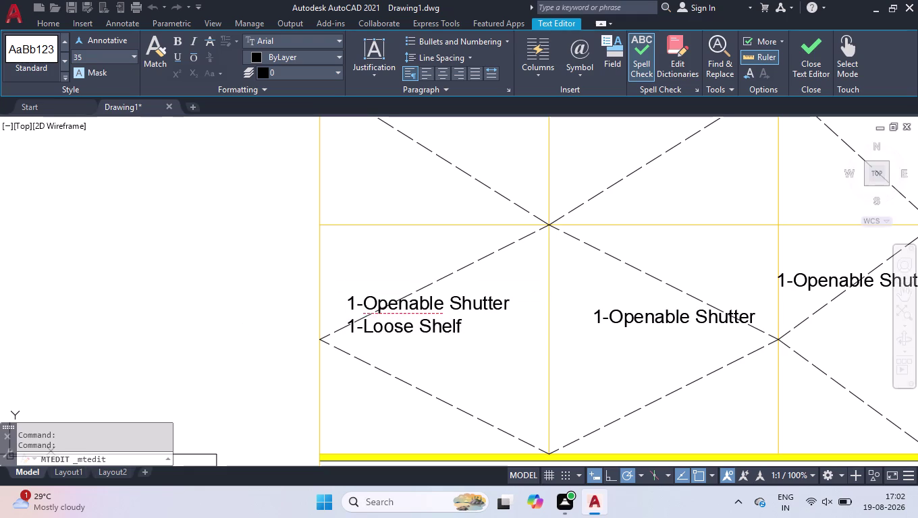
Add the '1-Loose Shelf' line to the neighbouring lower shutter label.
double_click(650, 316)
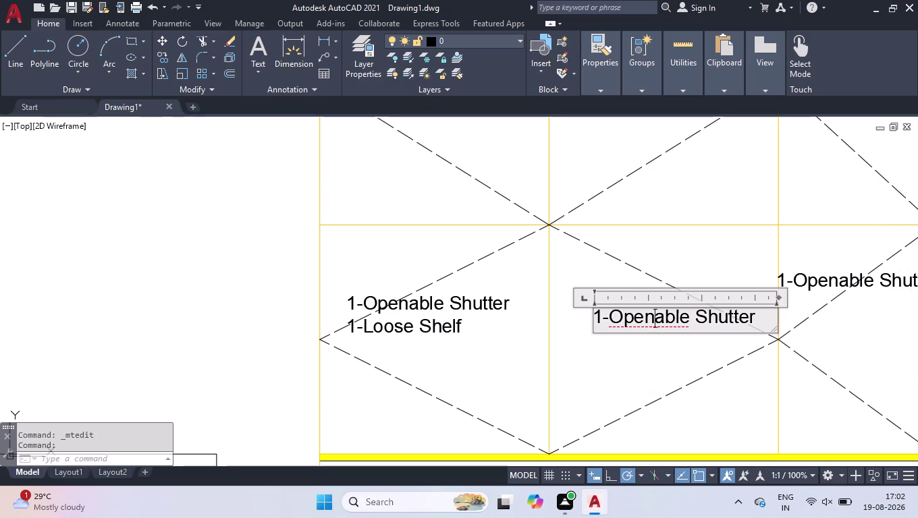
key(Right)
key(Right)
key(Right)
key(Right)
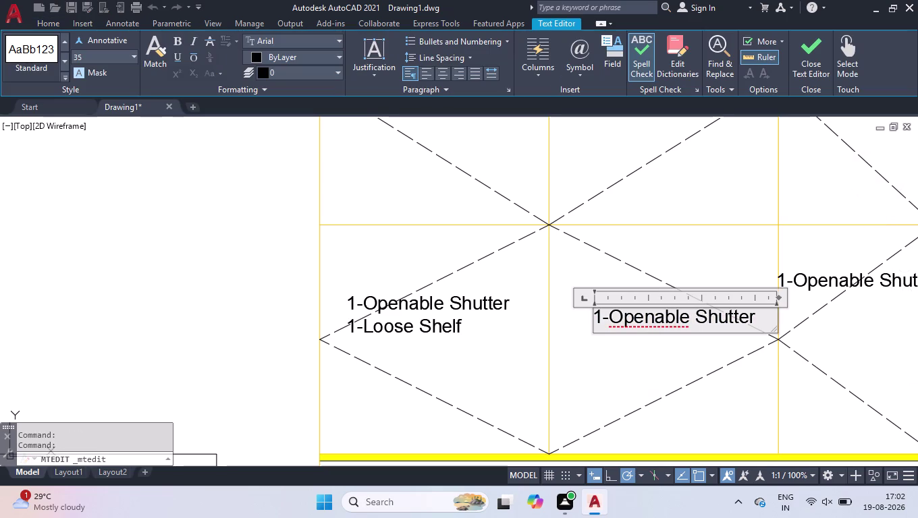
key(Right)
key(Right)
key(Right)
key(Right)
key(Right)
key(Right)
key(Right)
key(Return)
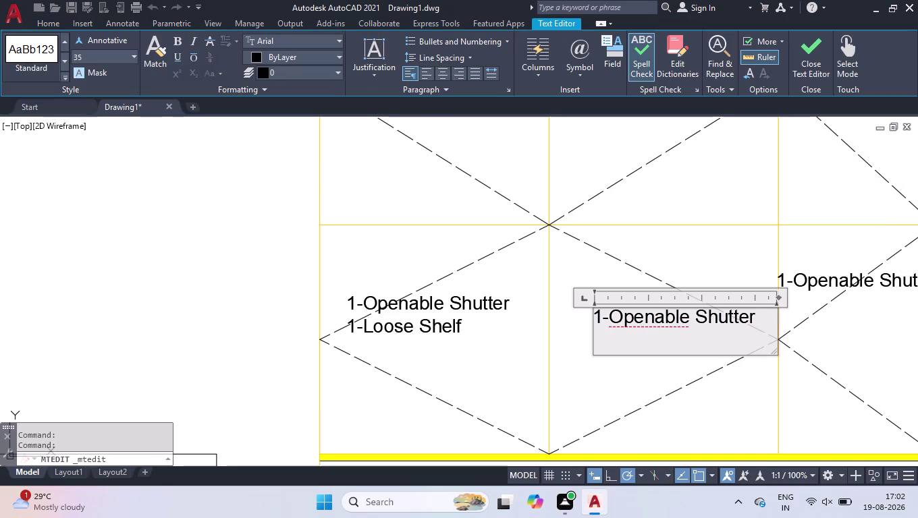
text(1-)
key(BackSpace)
key(BackSpace)
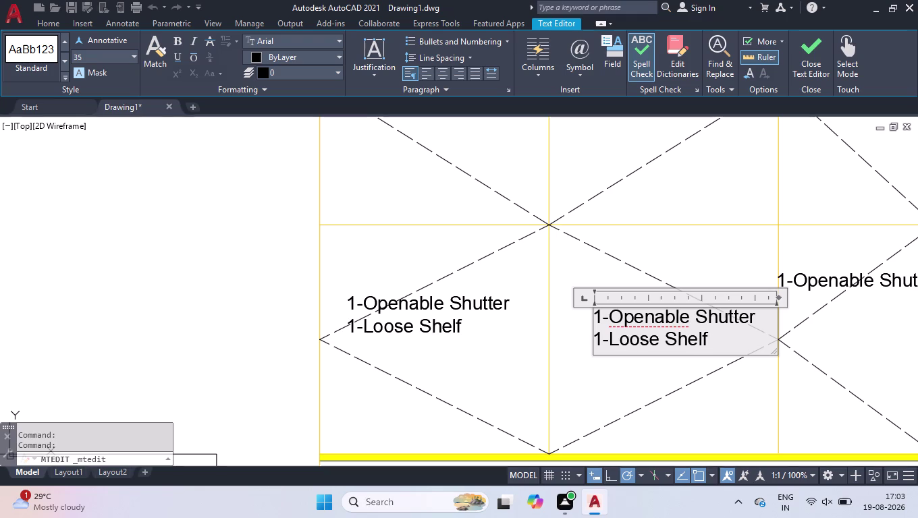
click(430, 195)
scroll(down, 3)
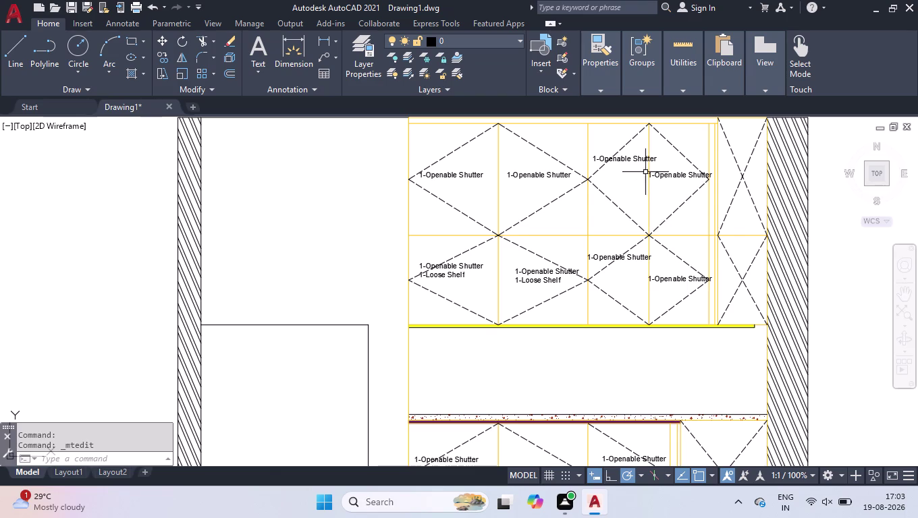
Narrow the upper-right and adjacent shutter labels so each wraps onto two lines.
scroll(up, 3)
click(628, 209)
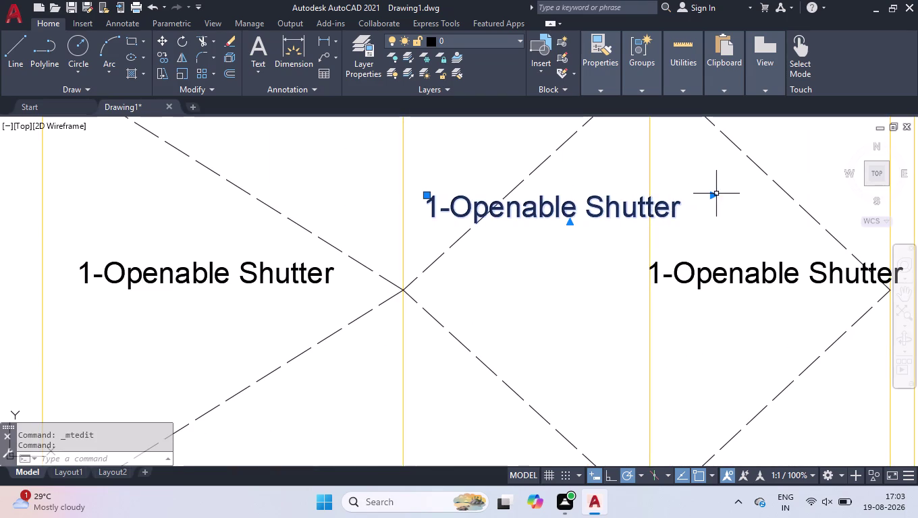
click(714, 197)
click(605, 199)
scroll(down, 3)
click(775, 274)
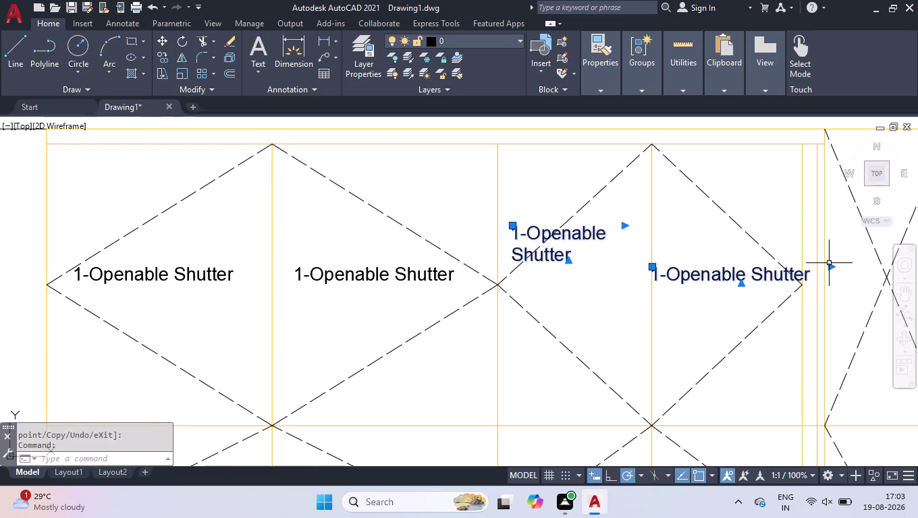
click(831, 266)
click(780, 267)
Narrow the lower-right shutter label's width so it wraps onto two lines.
scroll(down, 3)
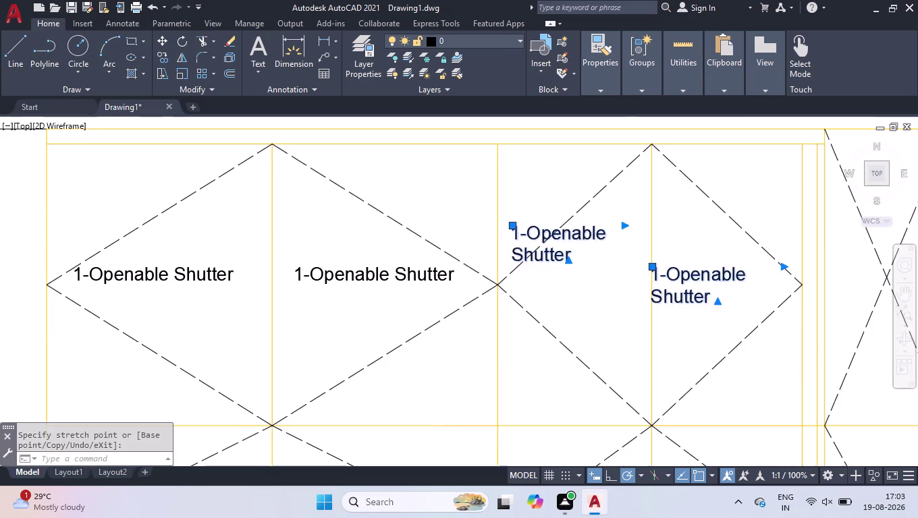
scroll(down, 3)
scroll(up, 3)
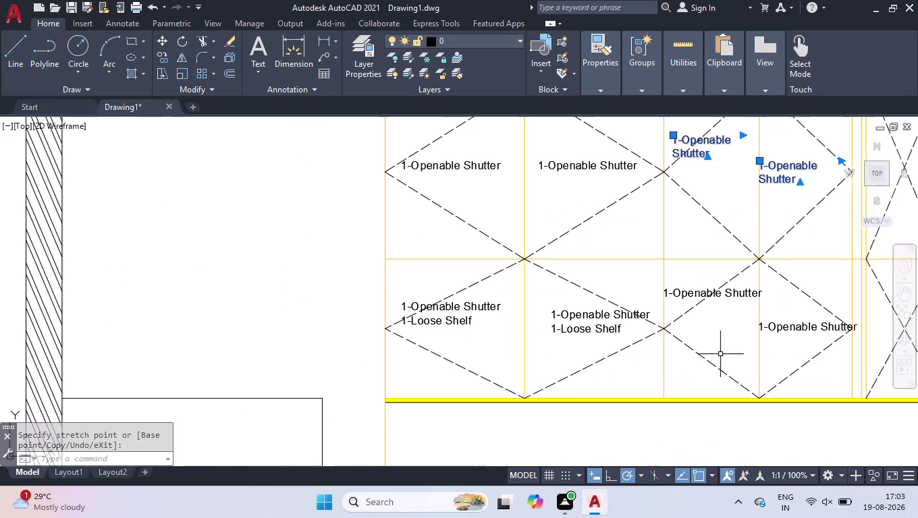
scroll(up, 3)
click(769, 304)
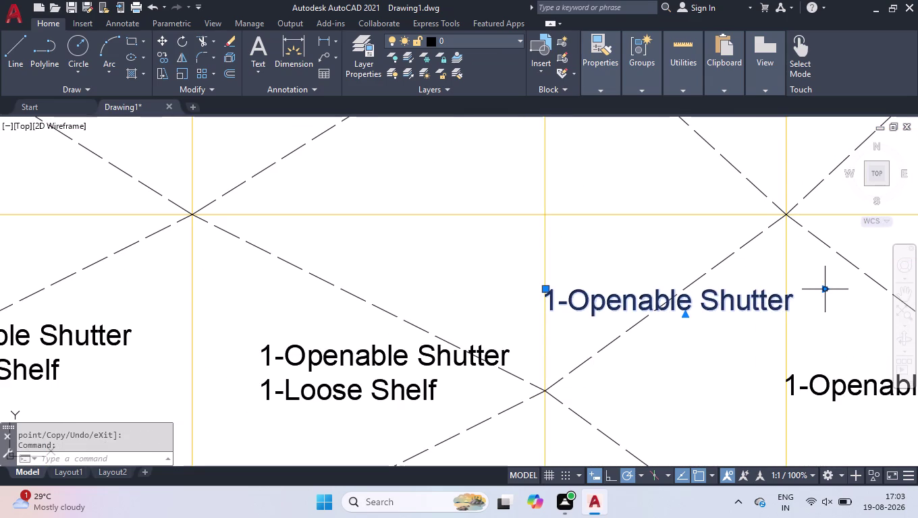
click(825, 291)
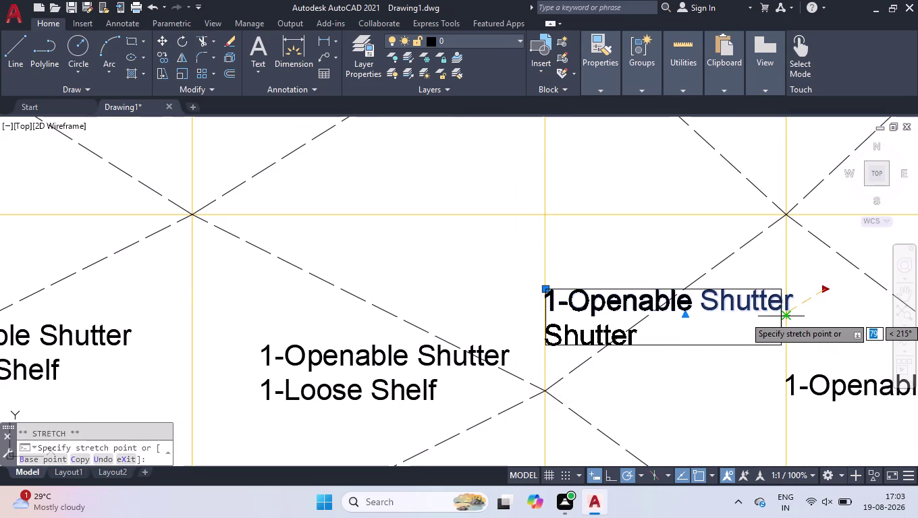
click(781, 317)
Check the three shutter labels' properties, then dismiss them and deselect the labels.
double_click(667, 333)
click(654, 318)
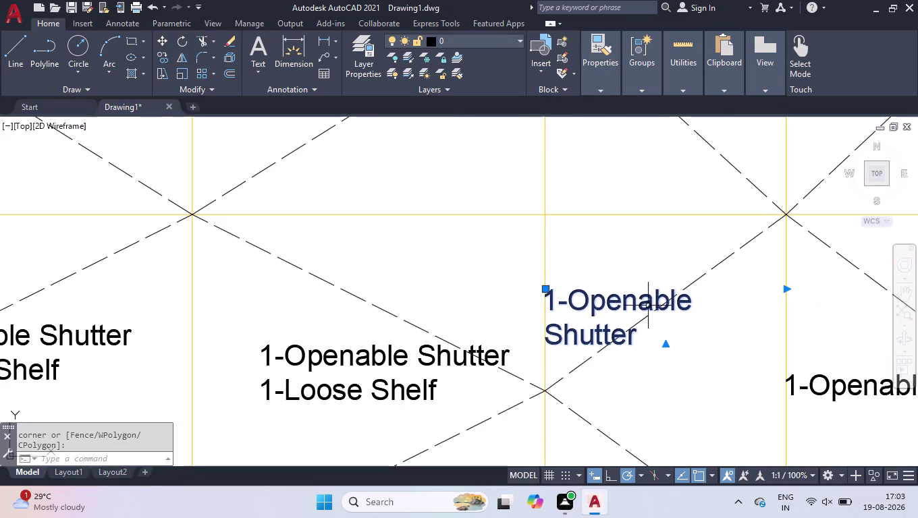
double_click(649, 305)
click(645, 332)
click(637, 338)
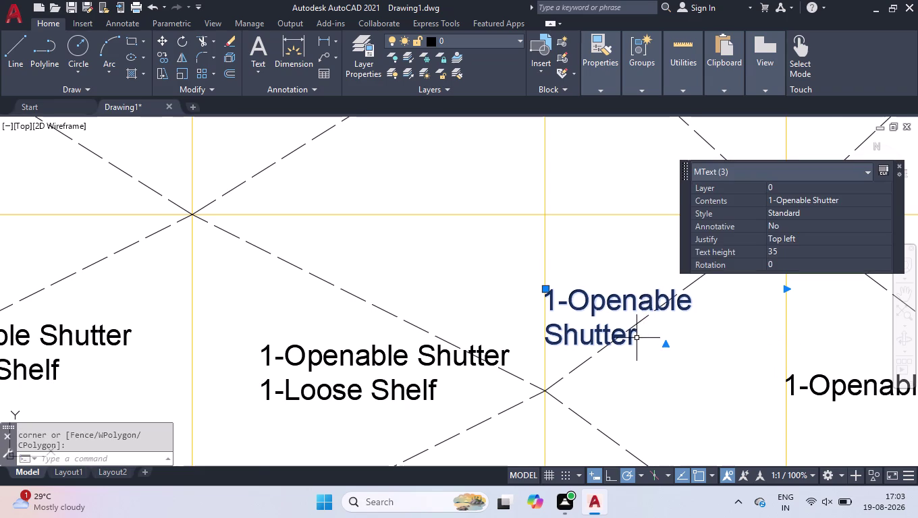
scroll(down, 3)
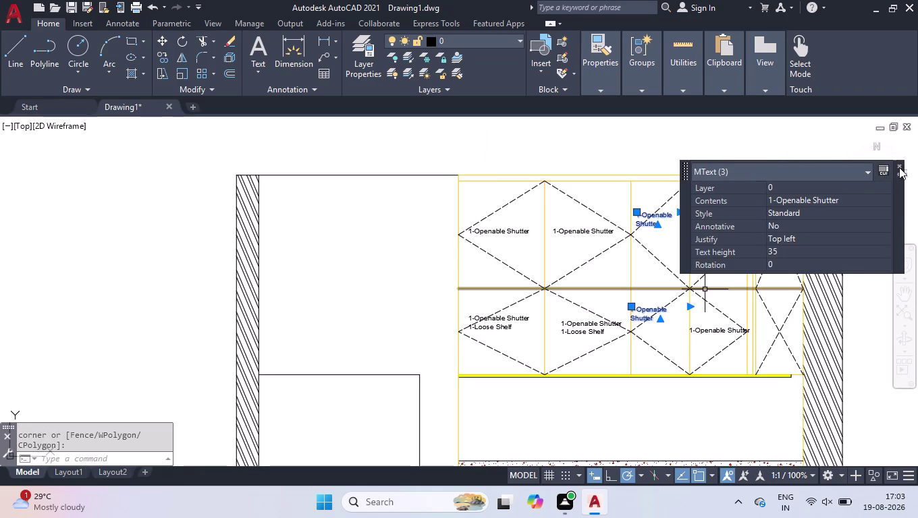
click(899, 168)
click(760, 192)
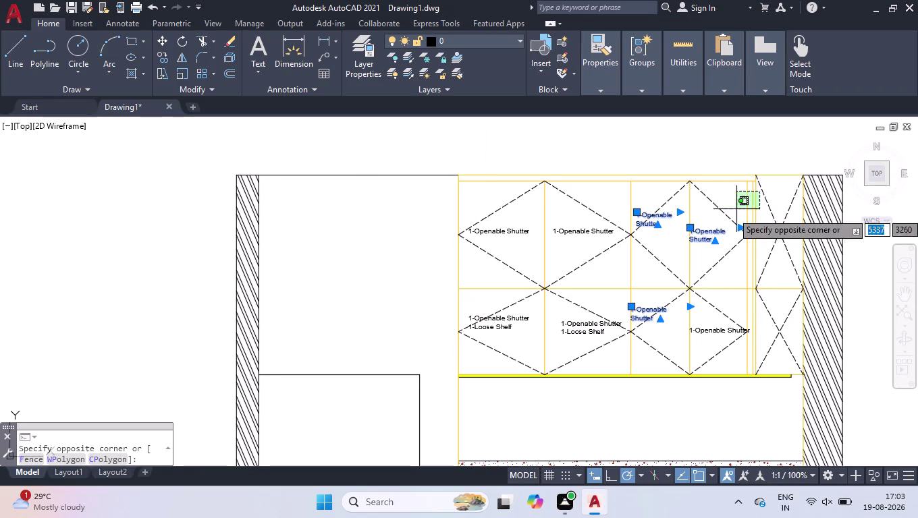
click(605, 336)
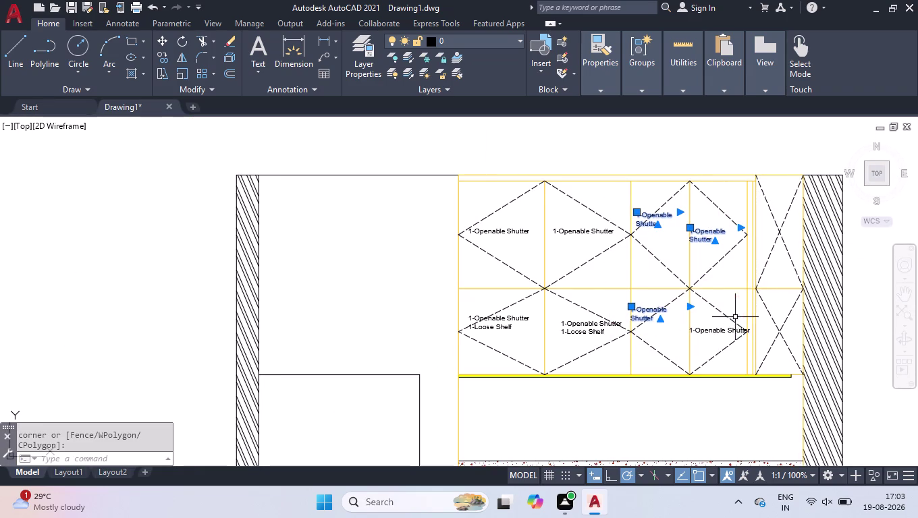
scroll(up, 3)
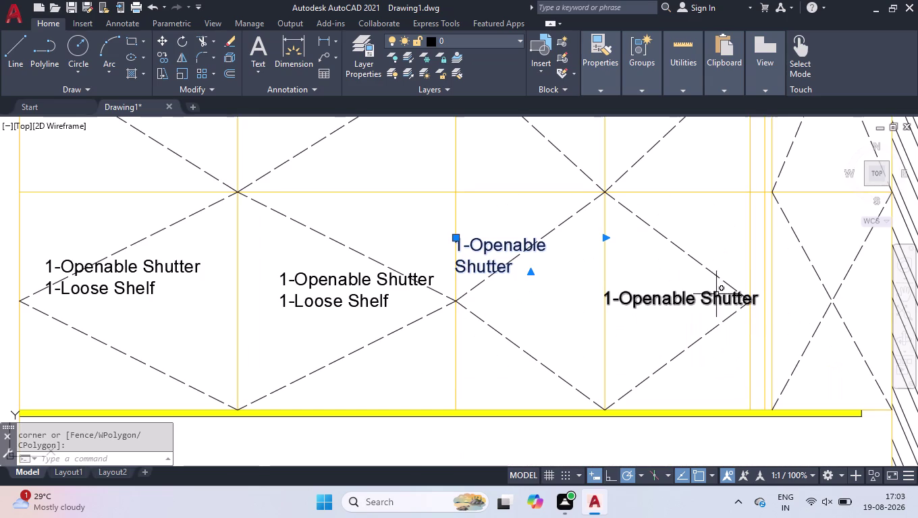
scroll(down, 3)
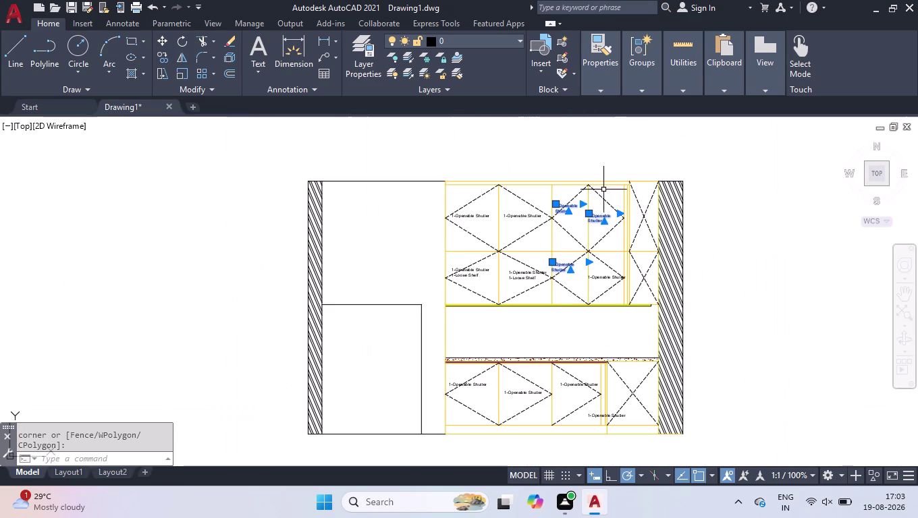
drag(640, 174, 636, 181)
click(520, 295)
scroll(up, 3)
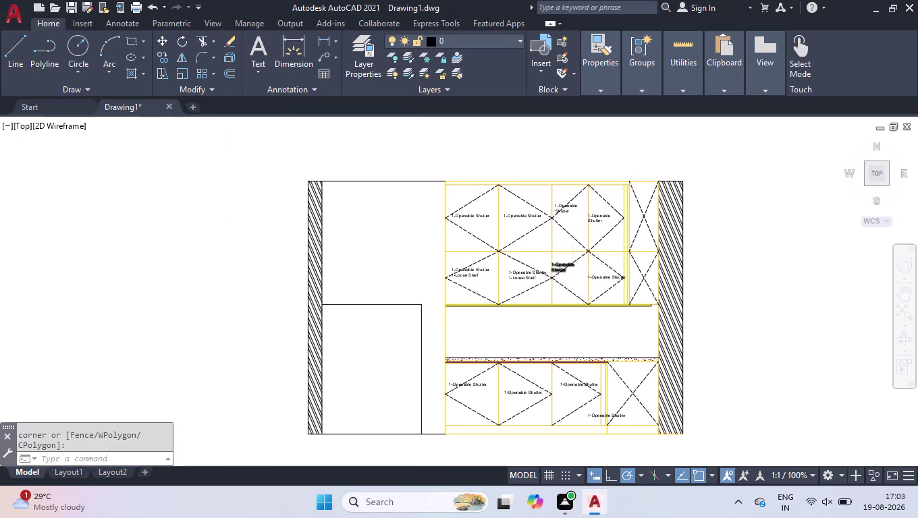
scroll(up, 3)
scroll(up, 3)
Open the wrapped '1-Openable Shutter' label in the Text Editor.
click(445, 249)
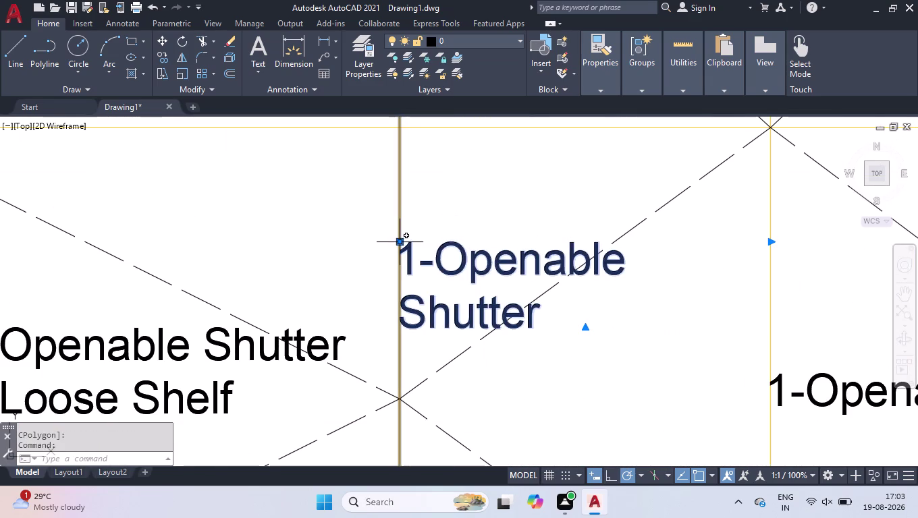
click(401, 240)
click(449, 255)
double_click(632, 276)
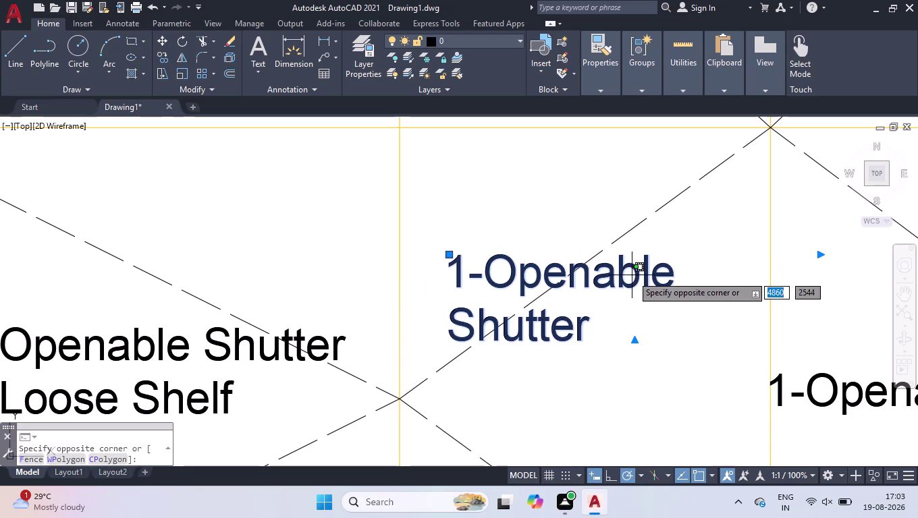
click(632, 275)
double_click(634, 267)
click(624, 332)
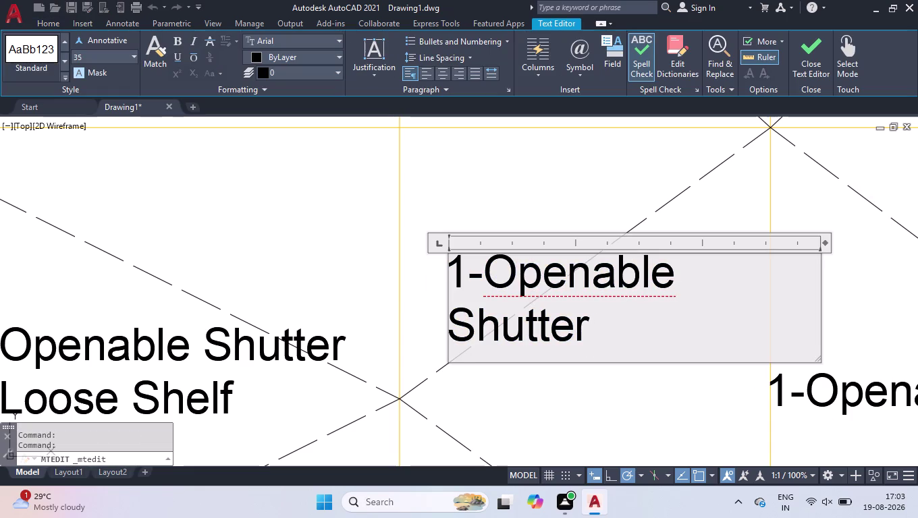
Select the label's text and set its paragraph alignment to Center.
key(Return)
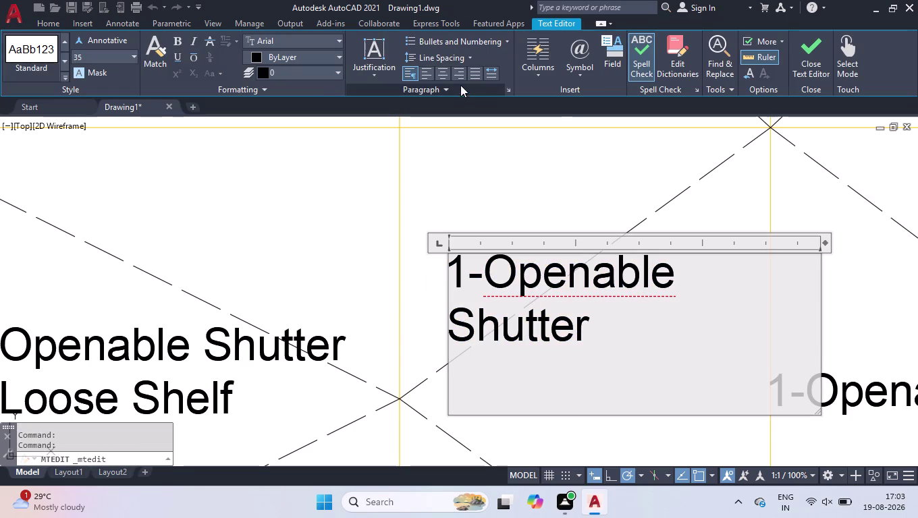
click(447, 76)
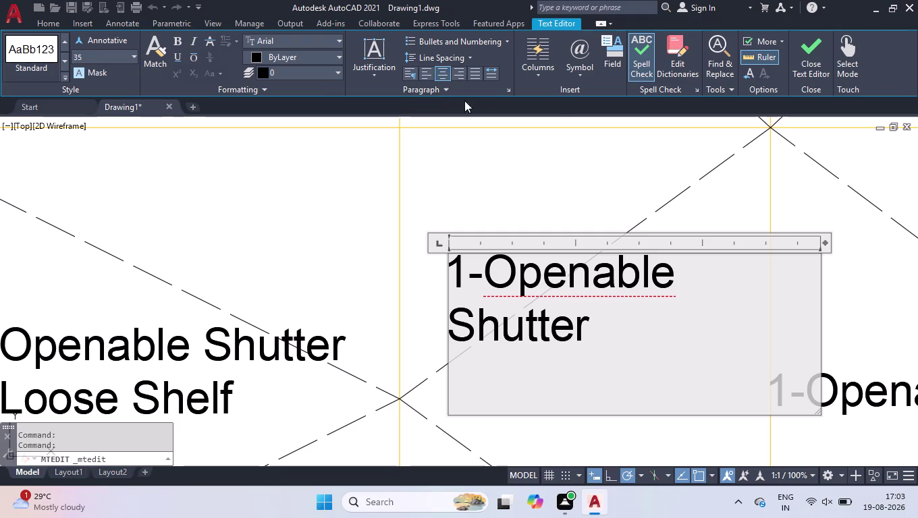
drag(632, 340, 446, 241)
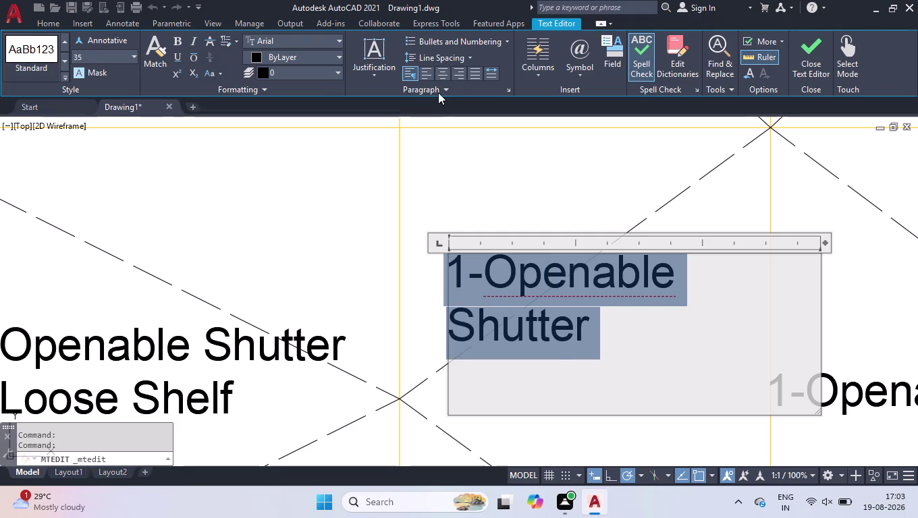
click(443, 74)
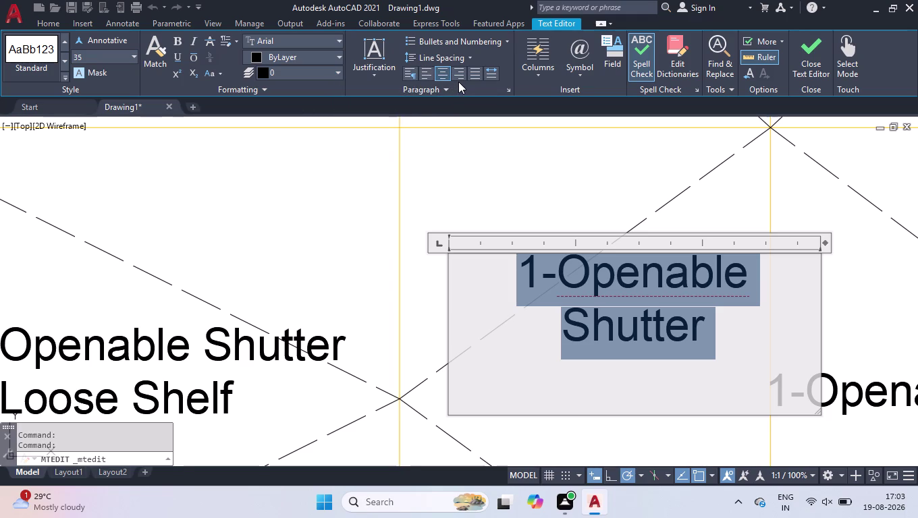
click(460, 75)
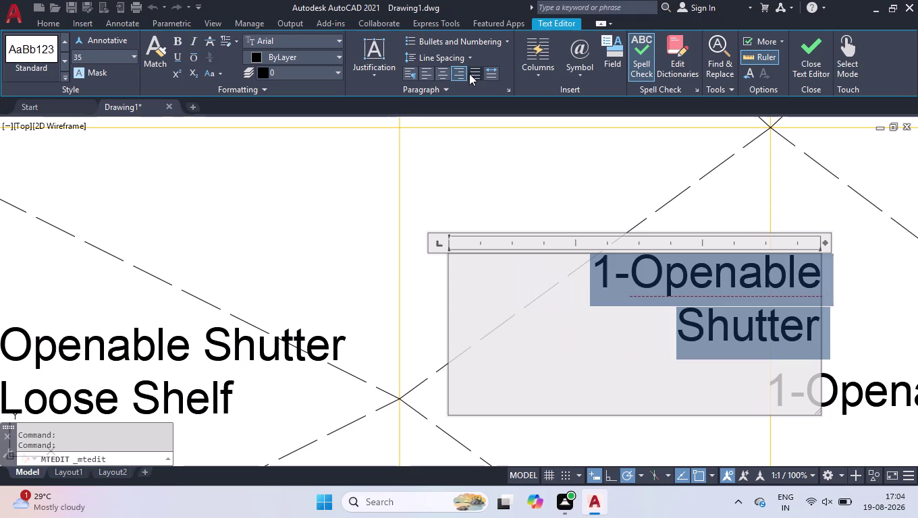
click(478, 75)
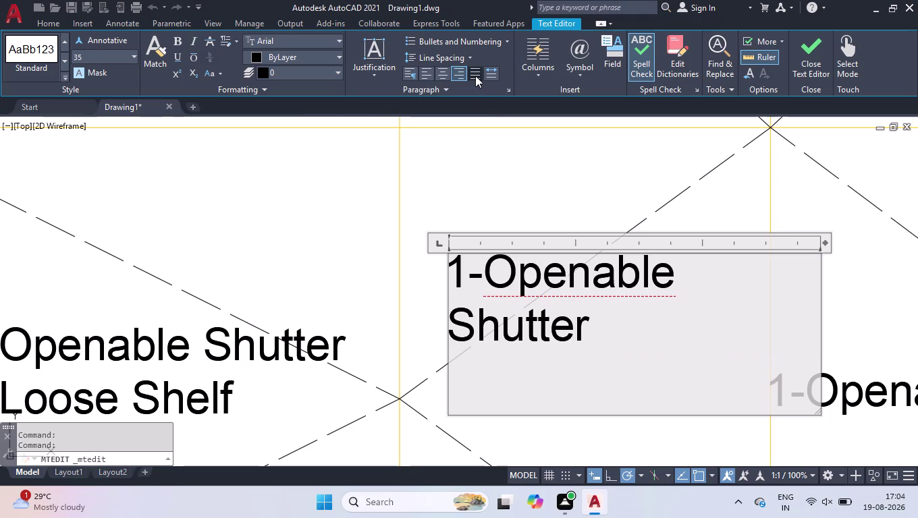
click(438, 72)
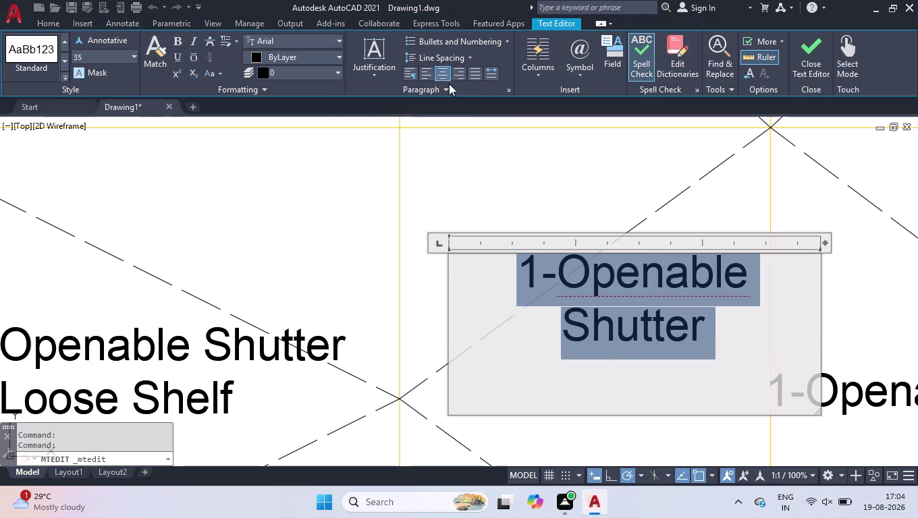
Add a '1-Loose Shelf' line below Shutter and close the editor.
click(725, 341)
key(Return)
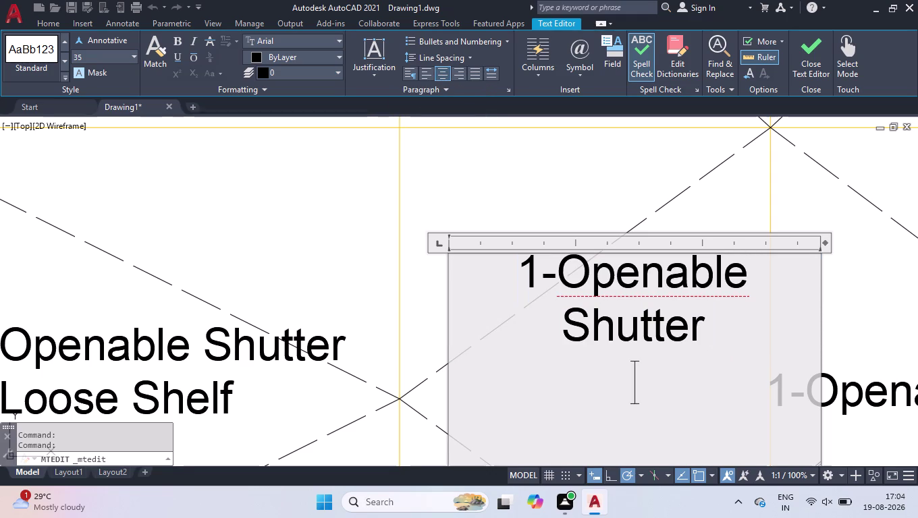
text(1-)
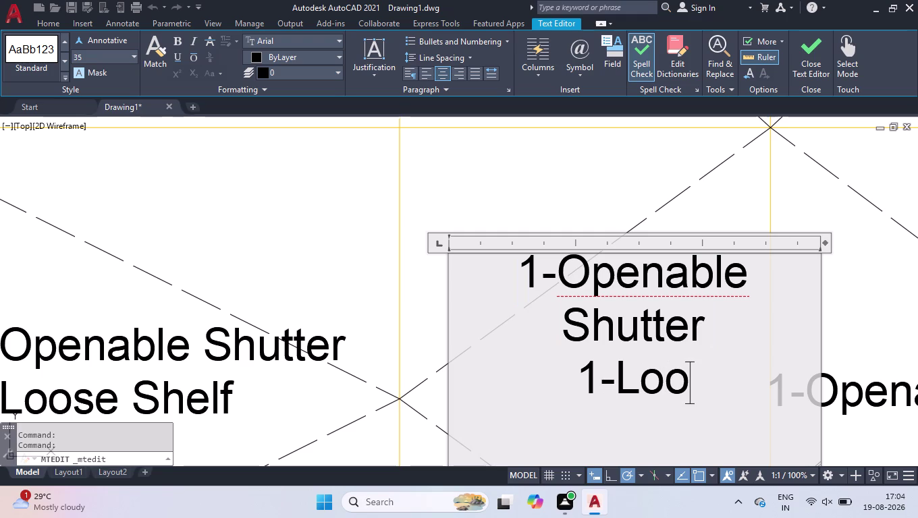
text(se)
key(space)
text(h)
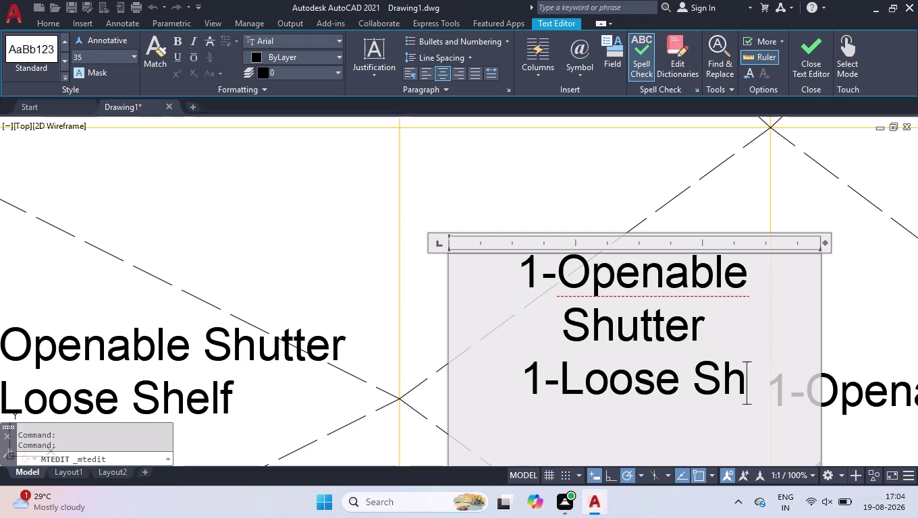
text(elf)
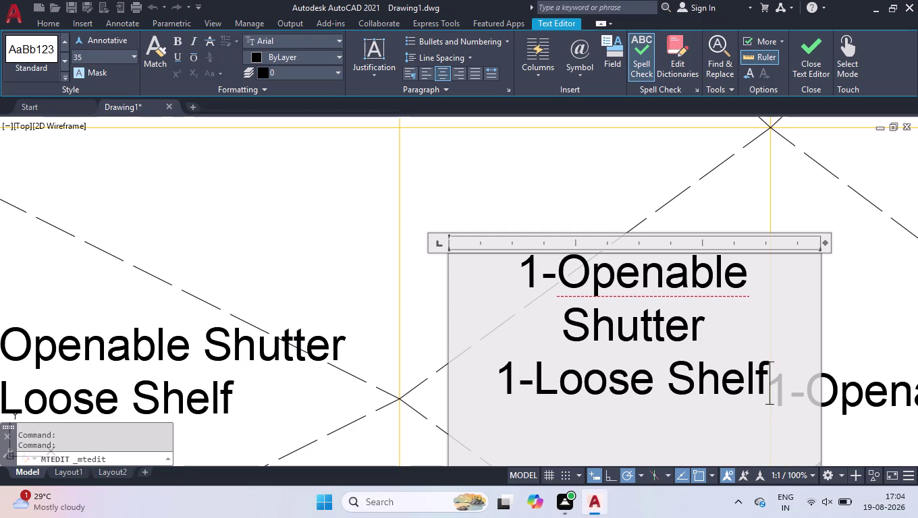
click(479, 182)
click(585, 267)
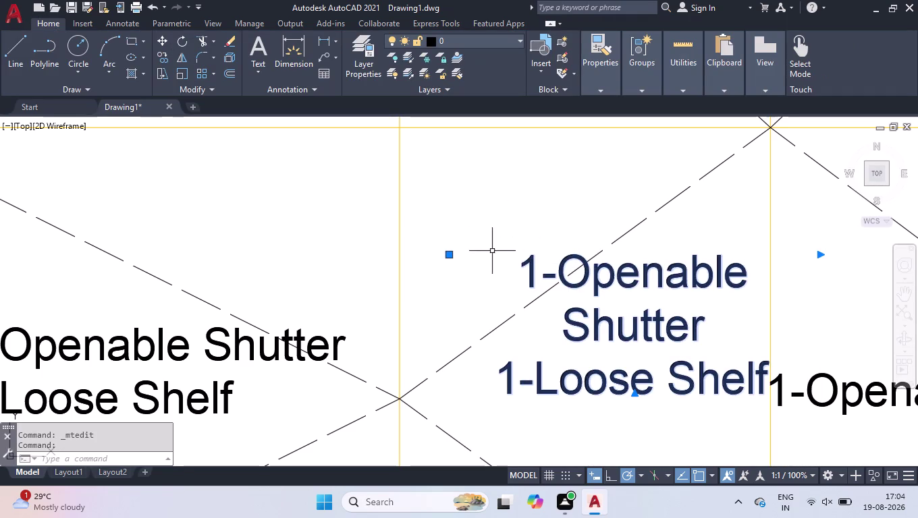
Open the neighbouring single-line '1-Openable Shutter' label for editing.
click(446, 252)
click(404, 241)
scroll(down, 3)
scroll(down, 3)
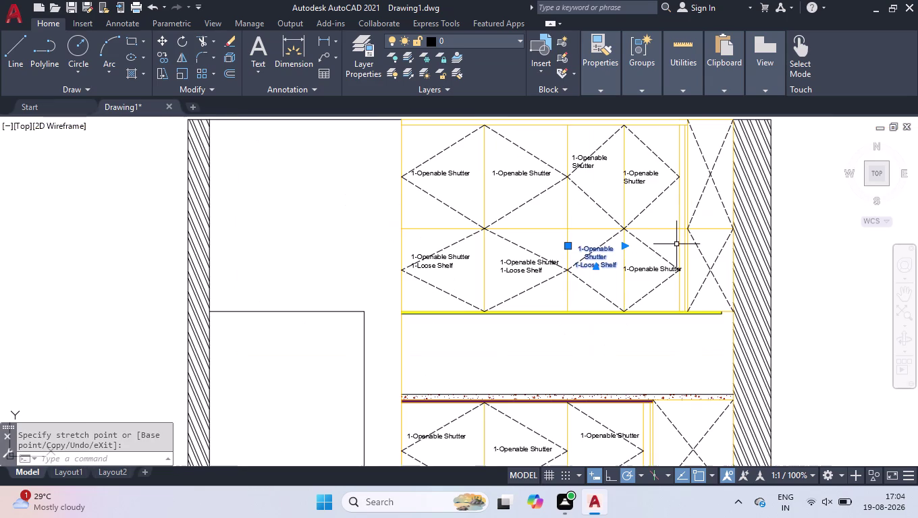
scroll(up, 3)
double_click(654, 260)
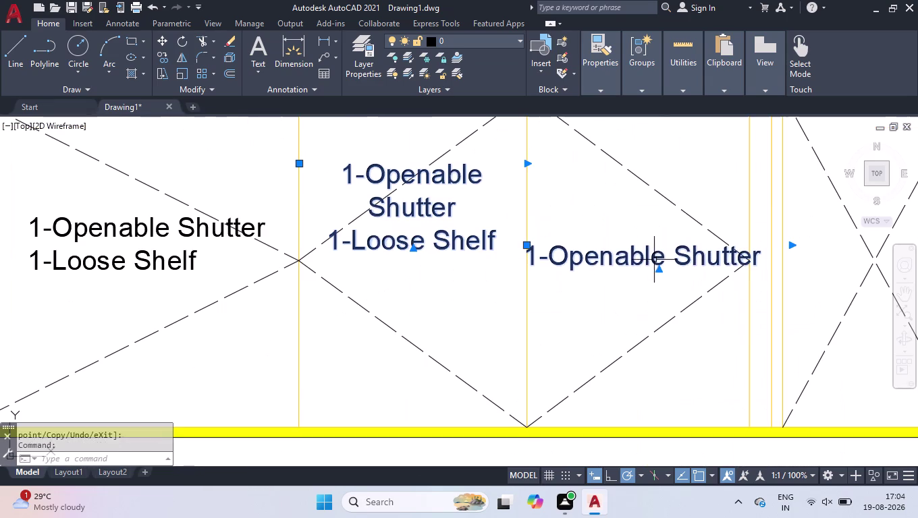
click(909, 121)
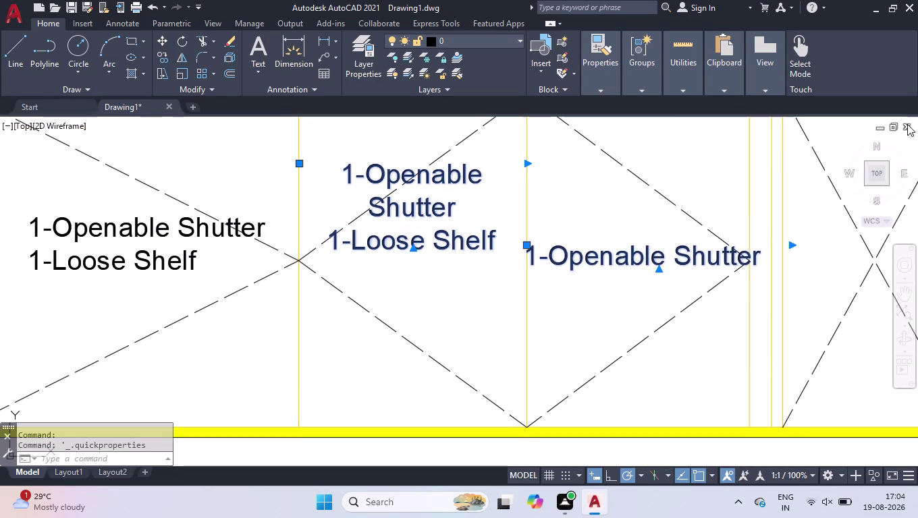
click(669, 174)
click(242, 337)
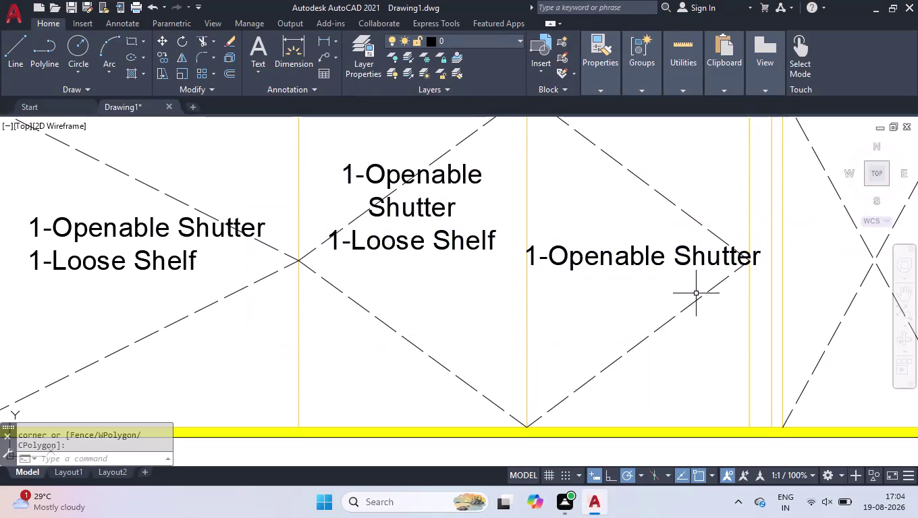
double_click(683, 260)
click(681, 267)
double_click(679, 260)
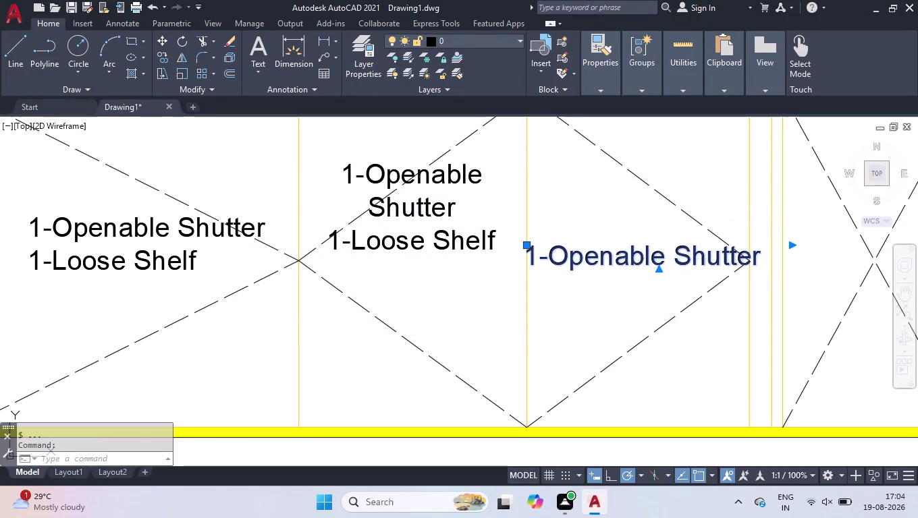
Narrow the label so Shutter wraps, then centre its text.
click(782, 262)
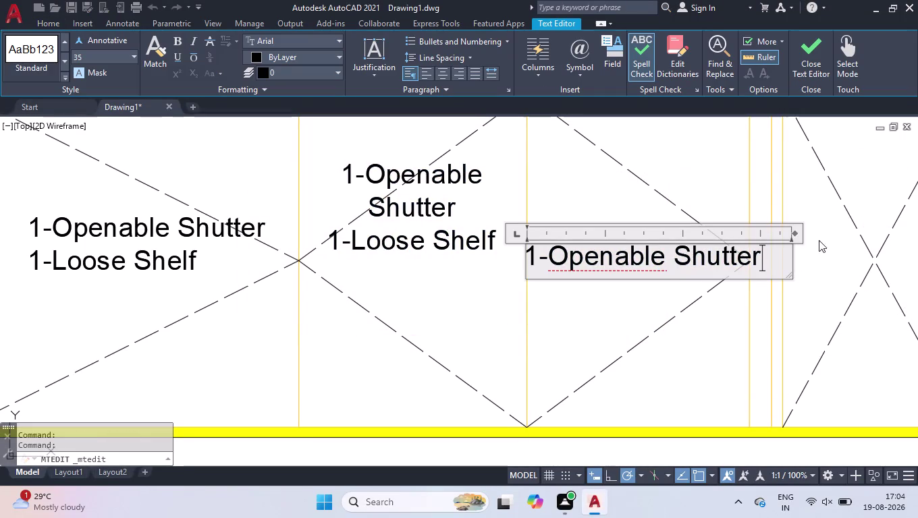
drag(797, 235, 735, 244)
click(682, 302)
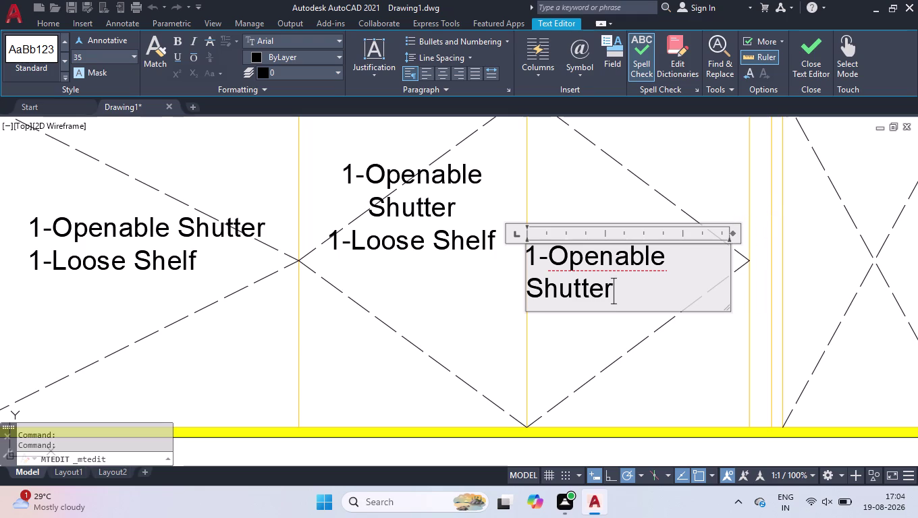
key(Return)
drag(622, 300, 622, 299)
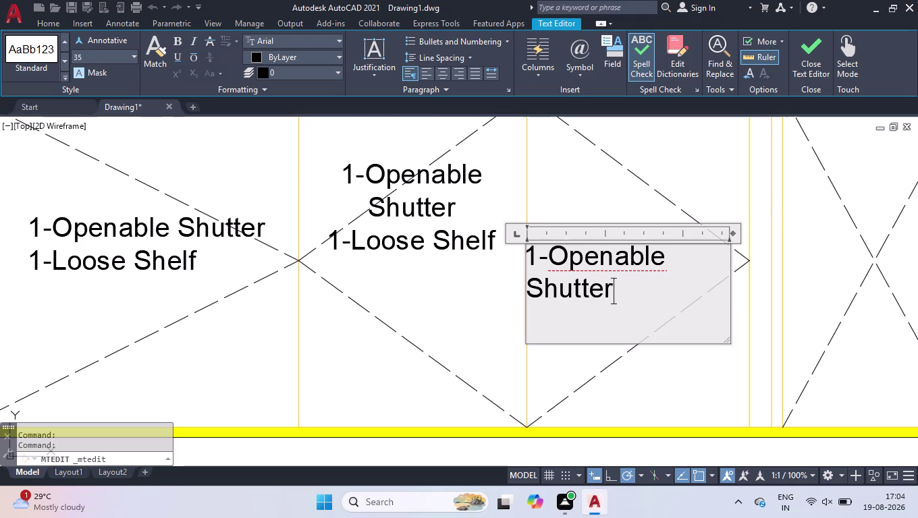
drag(622, 299, 383, 212)
click(439, 79)
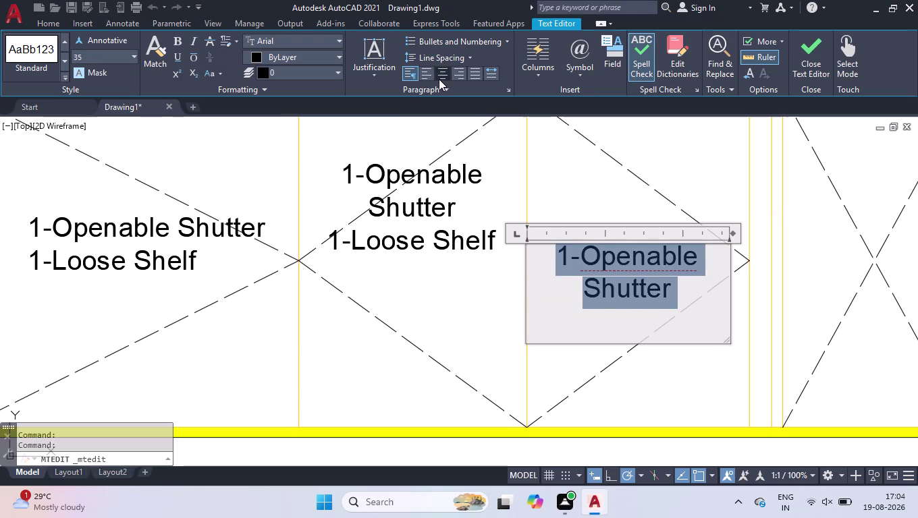
Type a '1-Fix.Shelf' line below Shutter and close the editor.
click(695, 301)
key(Return)
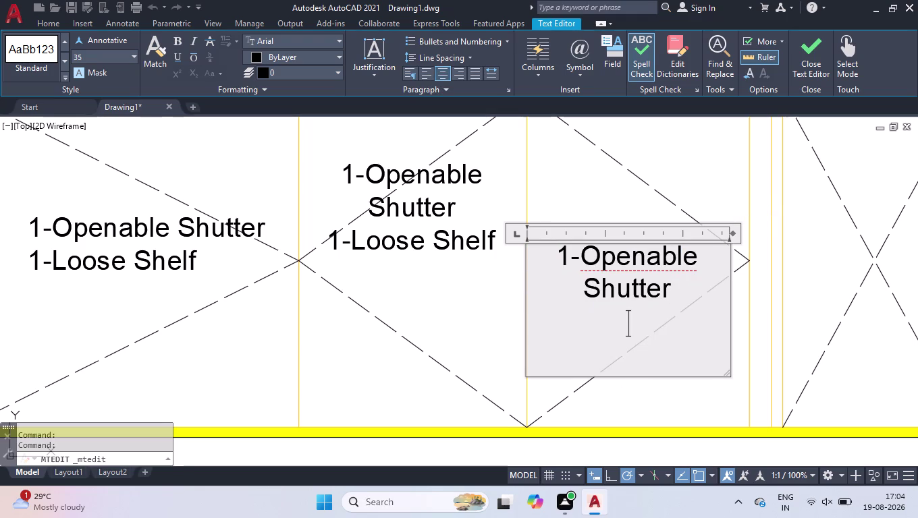
text(1-)
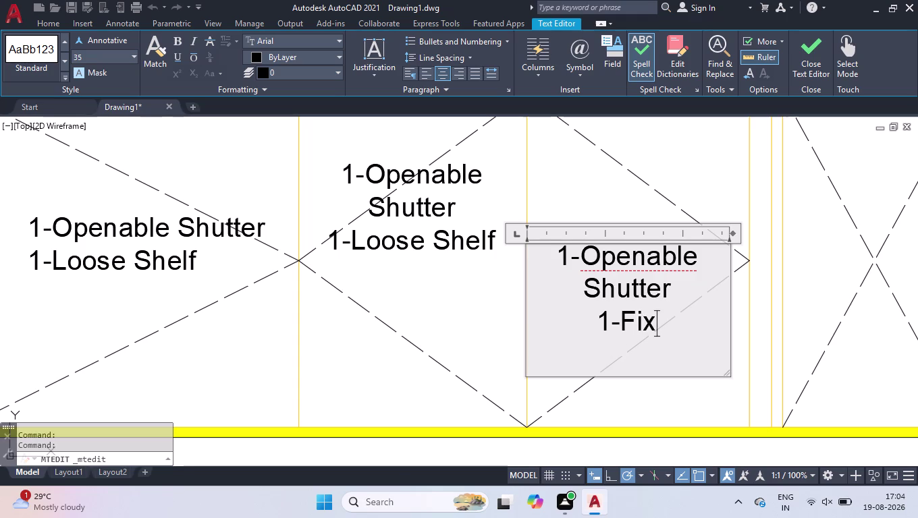
key(period)
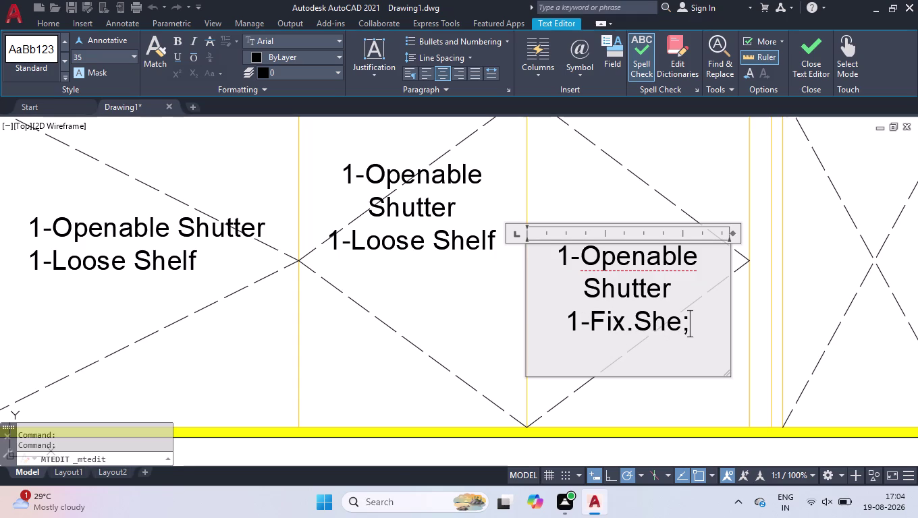
key(BackSpace)
text(lf)
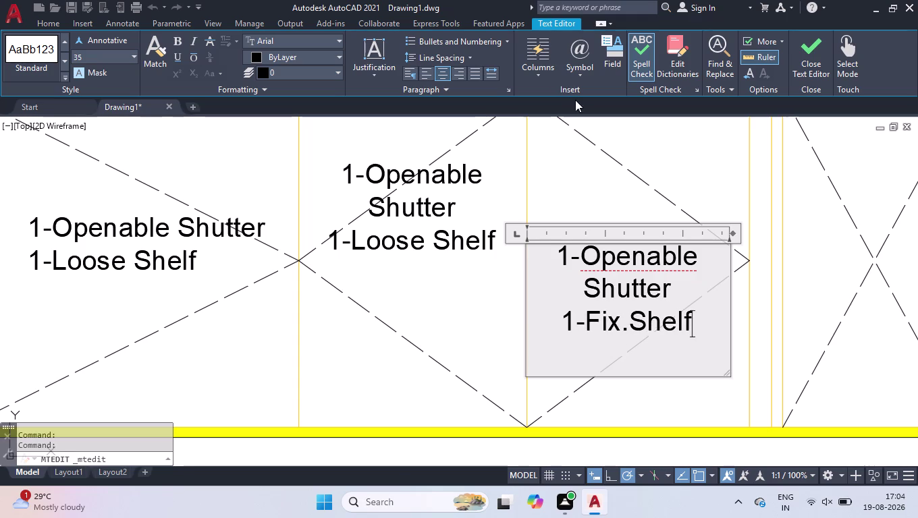
click(571, 178)
scroll(down, 3)
scroll(down, 3)
scroll(down, 3)
scroll(down, 3)
scroll(up, 3)
scroll(up, 3)
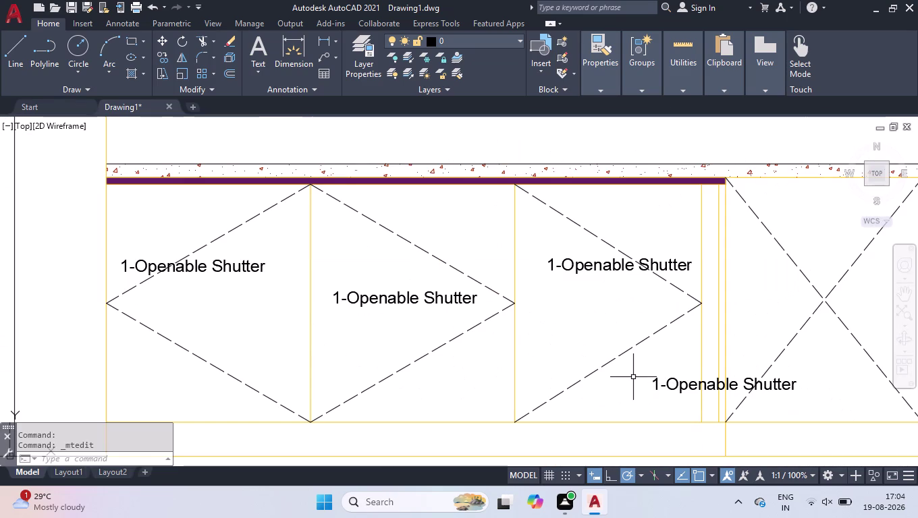
Start a second line under the left shutter label and centre both lines.
triple_click(234, 272)
click(269, 274)
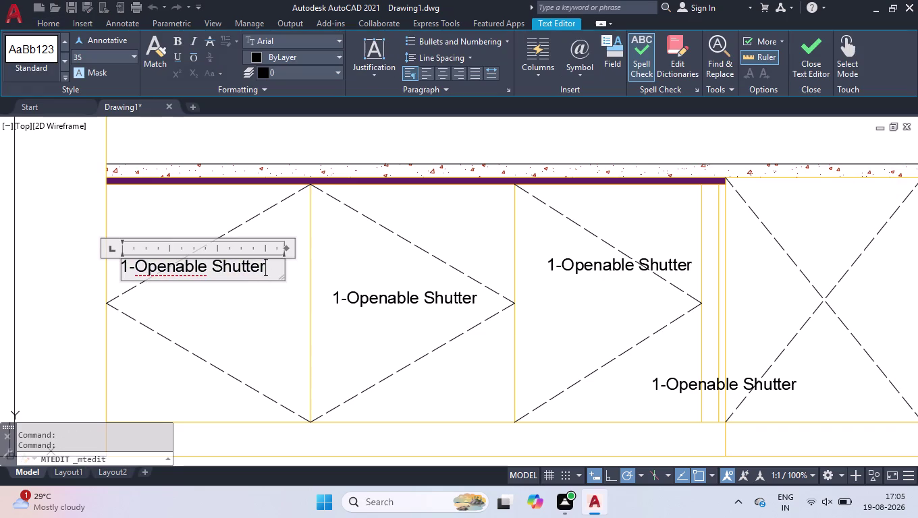
key(Return)
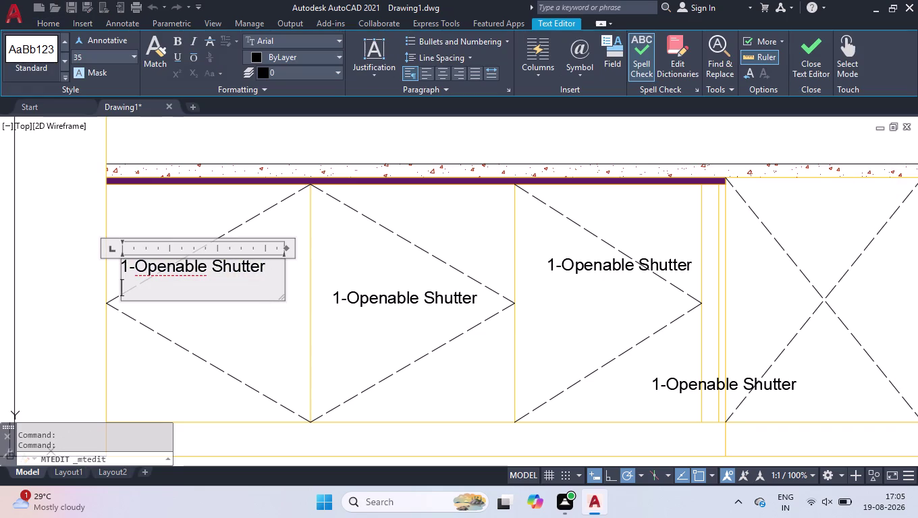
text(1-)
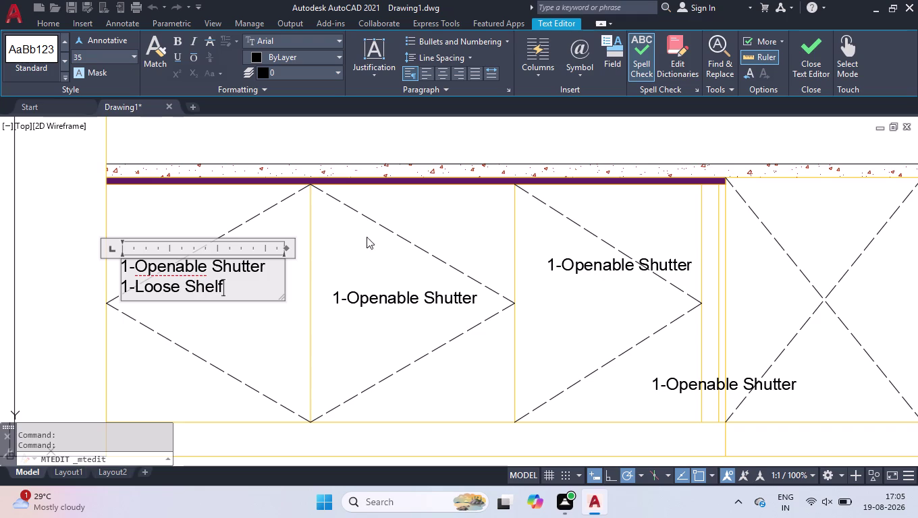
drag(234, 292, 28, 224)
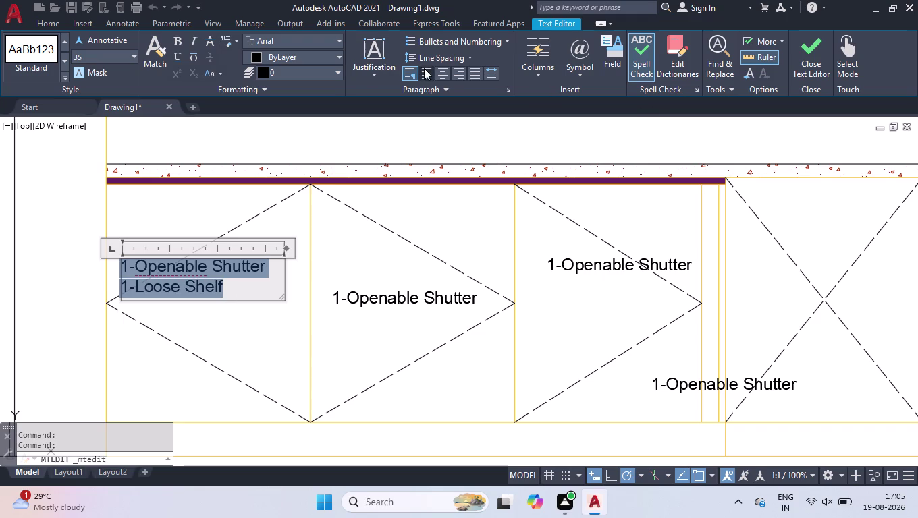
drag(449, 75, 469, 81)
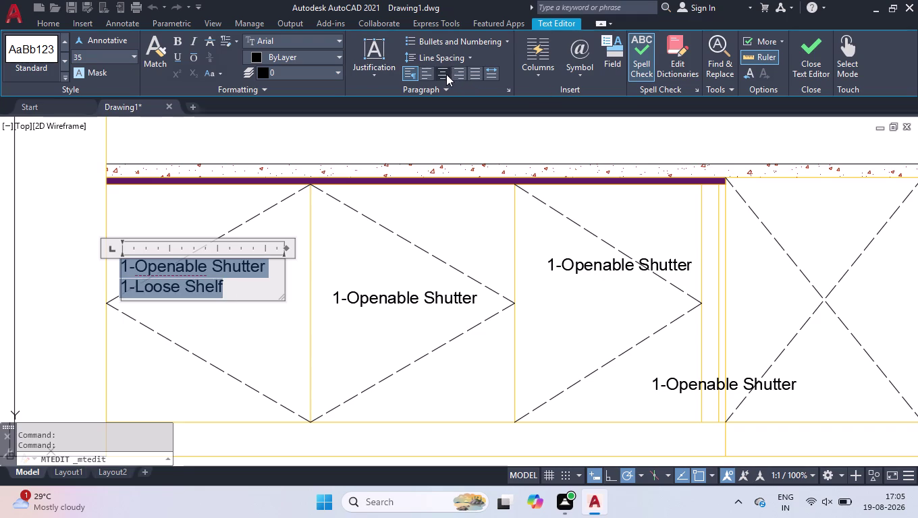
click(446, 74)
click(372, 235)
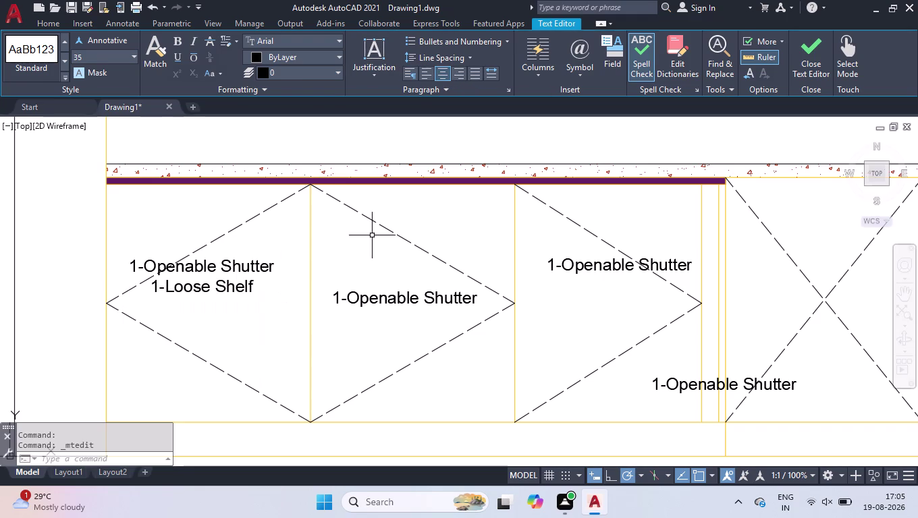
Add a centred '1-Loose Shelf' line to the middle shutter label.
double_click(359, 300)
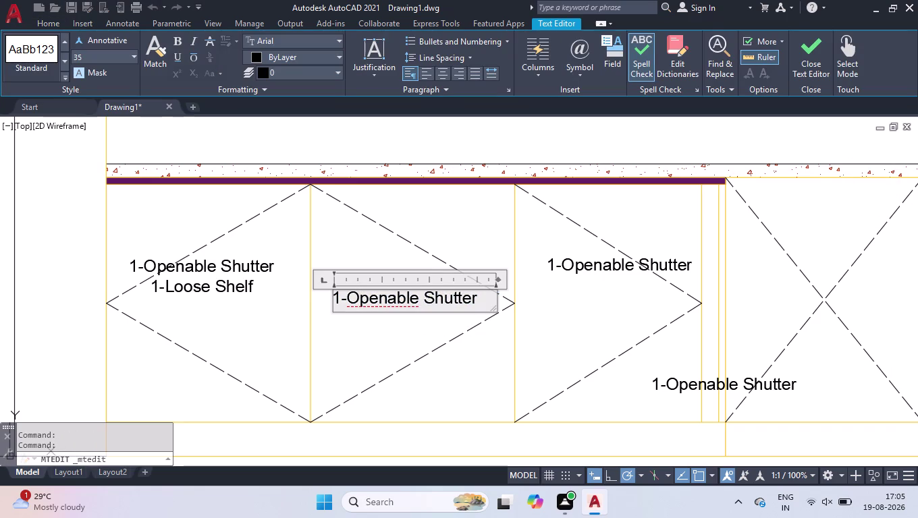
click(478, 304)
key(Return)
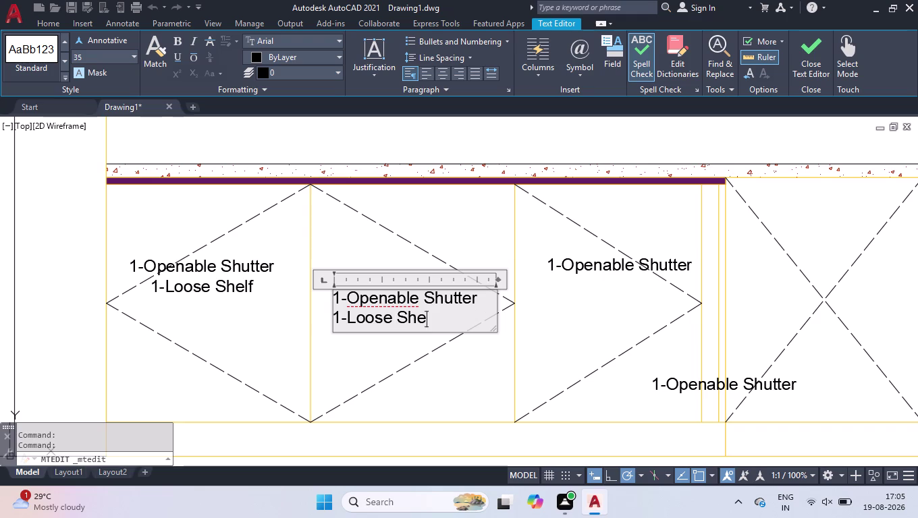
key(f)
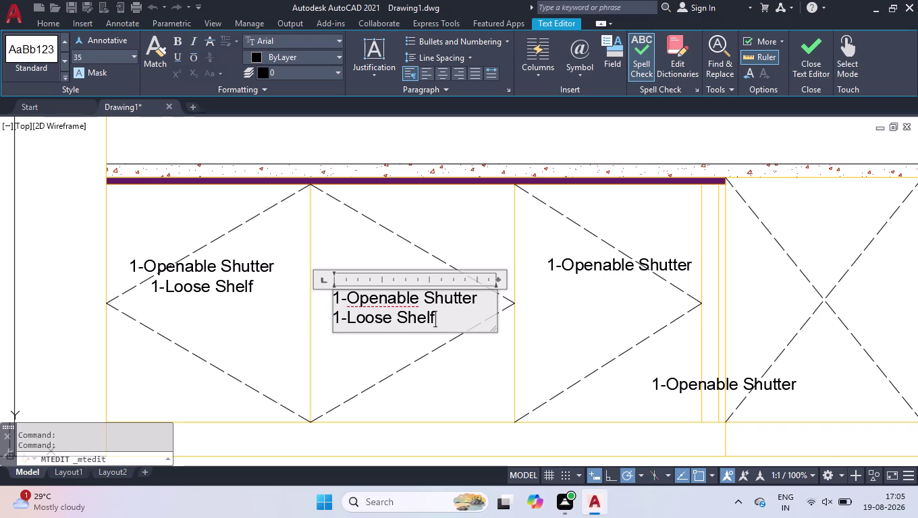
click(438, 78)
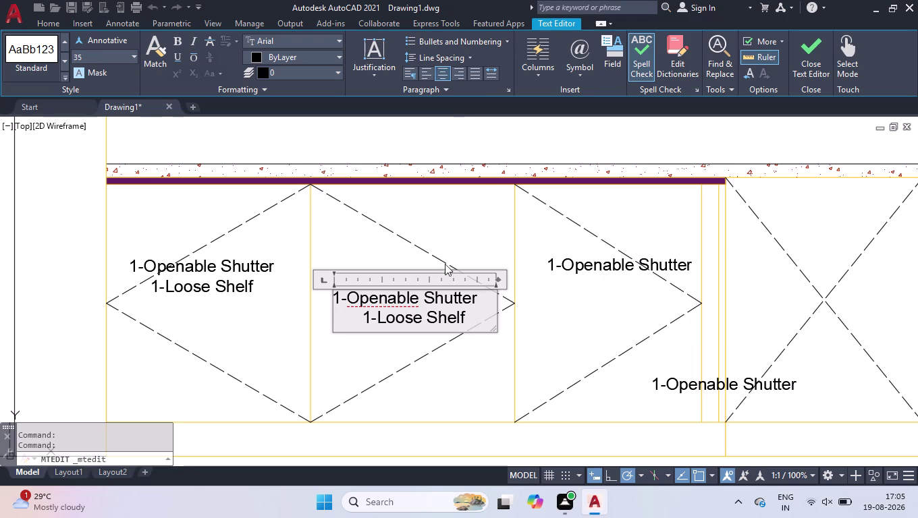
click(474, 238)
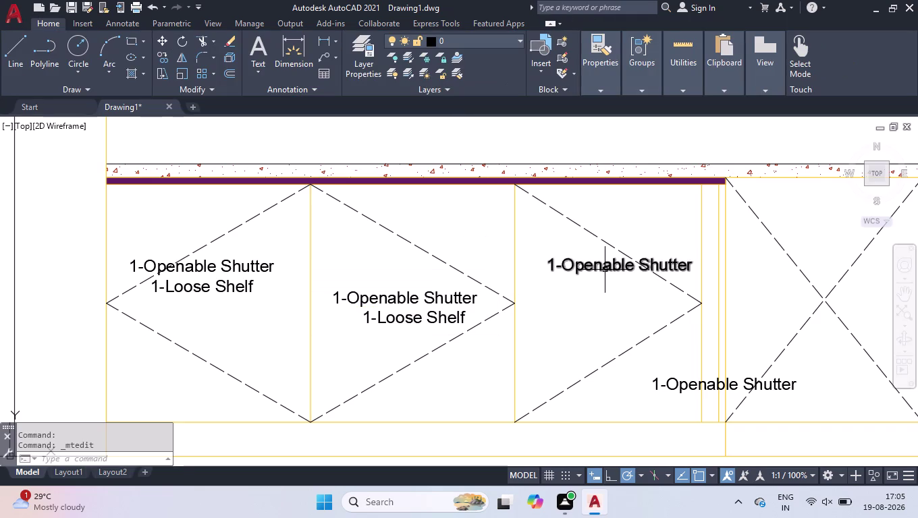
double_click(603, 266)
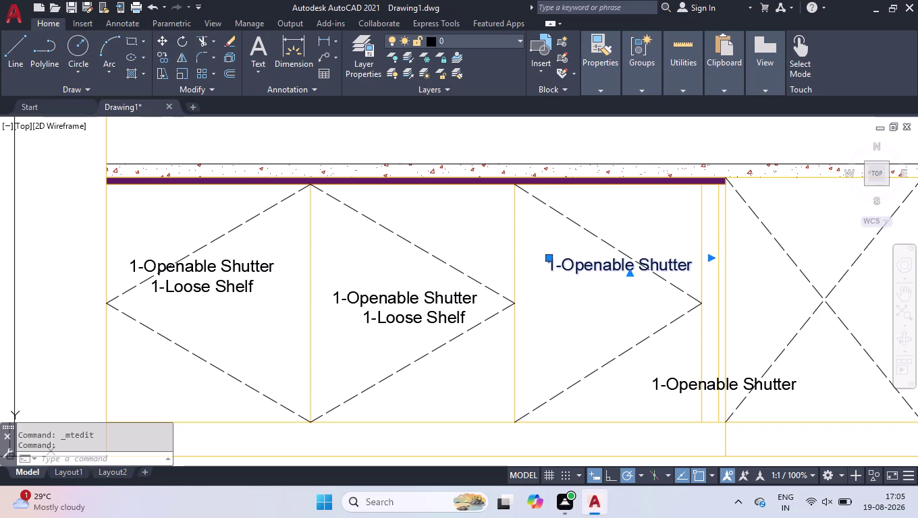
Add a '1-Fix.Shelf' line under the third base-cabinet label.
click(700, 266)
key(Return)
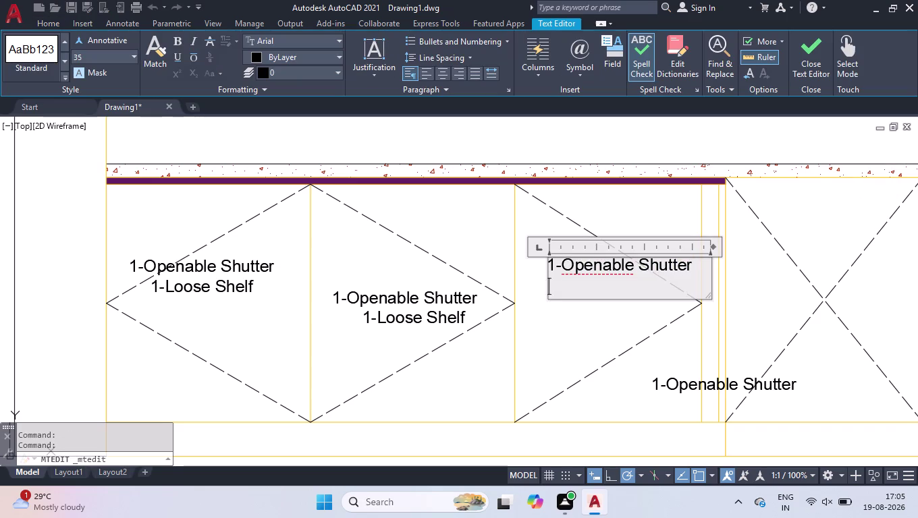
text(1-)
key(BackSpace)
text(ic)
key(BackSpace)
text(c)
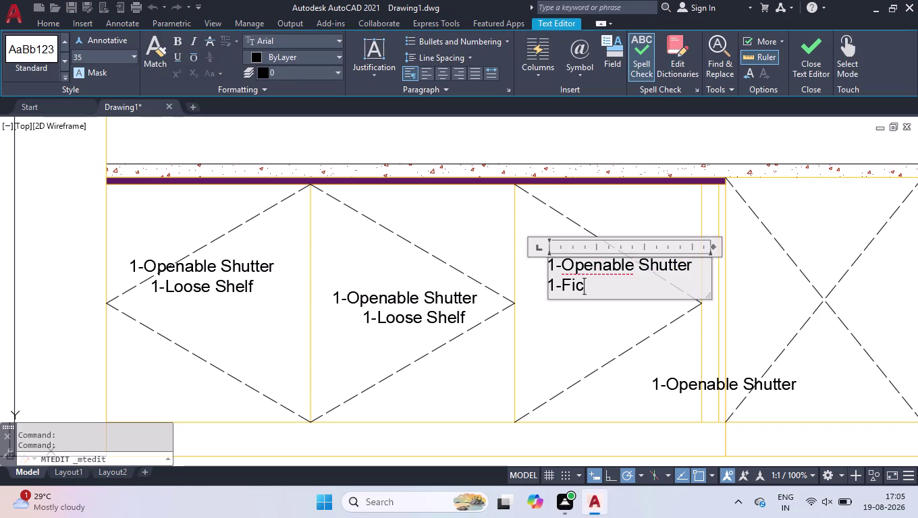
text(x)
key(BackSpace)
key(BackSpace)
text(x.)
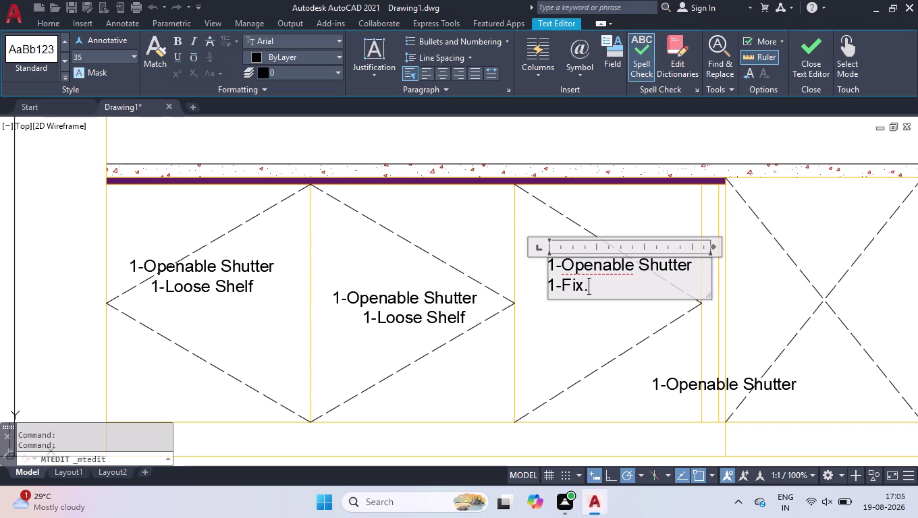
key(g)
key(BackSpace)
text(helf)
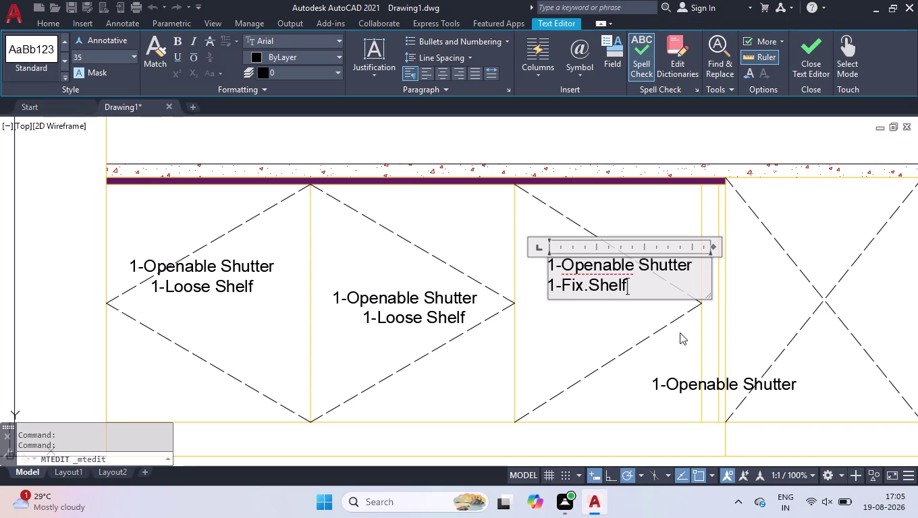
click(635, 336)
Retype the corner cabinet's label as 'Blind Corner Unit'.
double_click(675, 387)
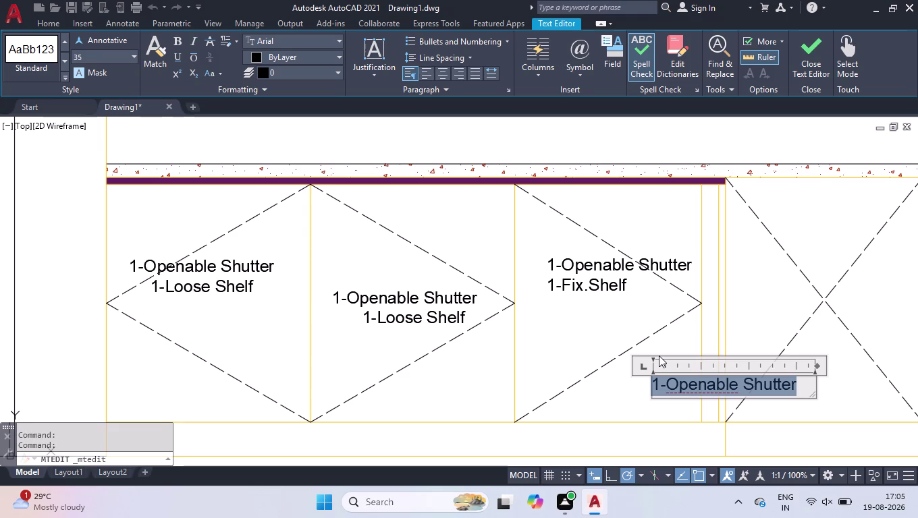
key(i)
key(n)
key(d)
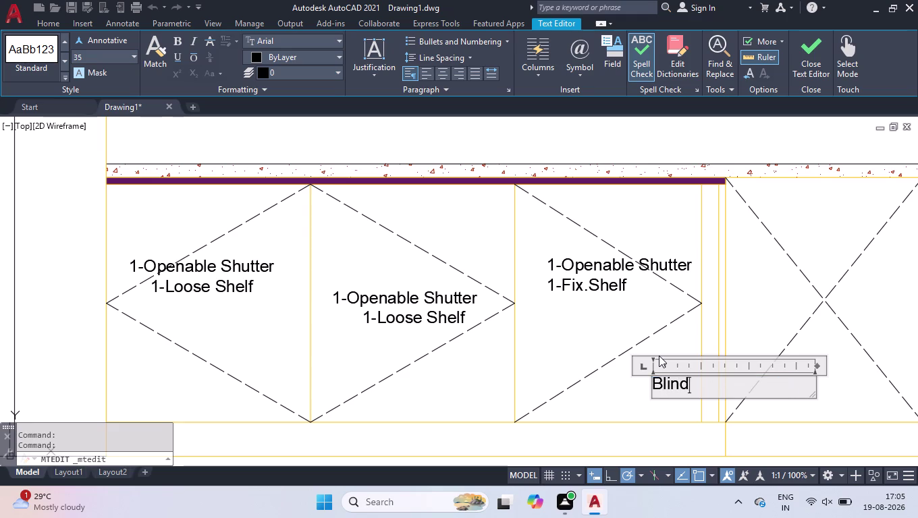
key(space)
key(r)
key(n)
key(e)
key(r)
key(space)
key(t)
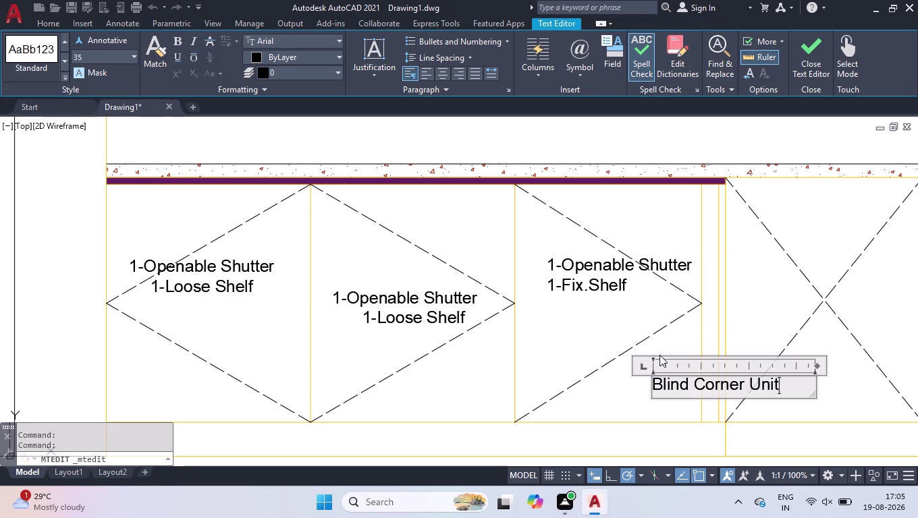
click(588, 356)
scroll(down, 3)
scroll(down, 3)
scroll(down, 3)
scroll(up, 3)
scroll(down, 3)
scroll(down, 3)
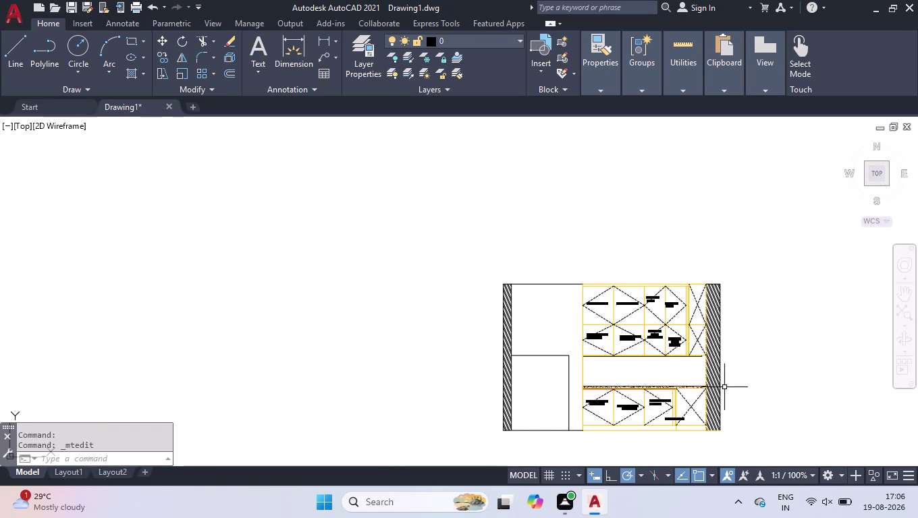
scroll(up, 3)
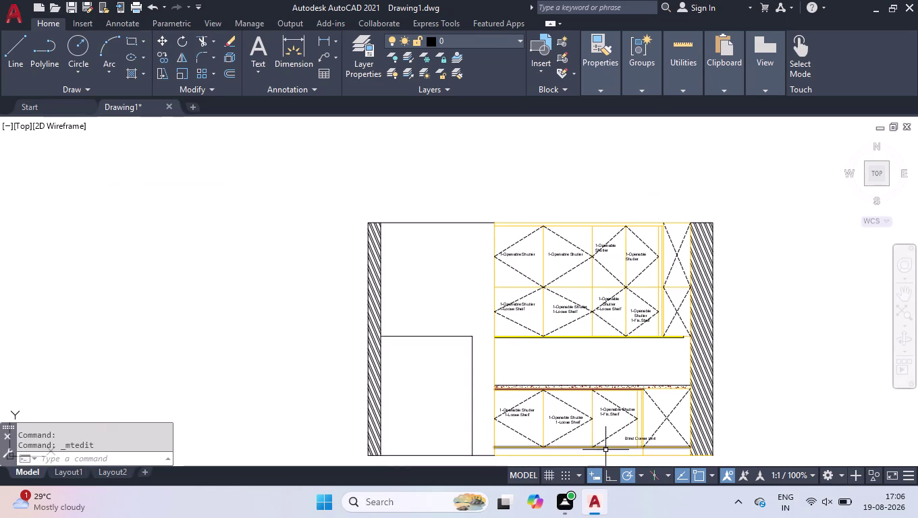
scroll(up, 3)
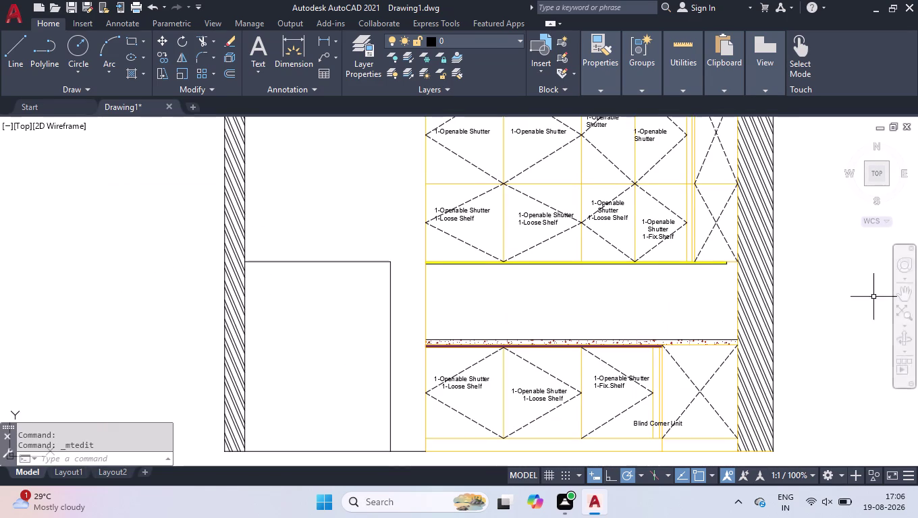
click(877, 177)
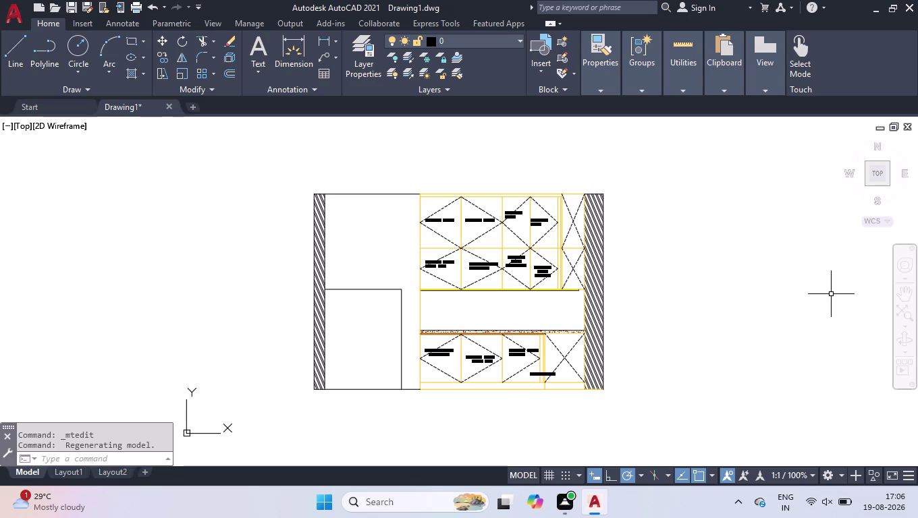
scroll(up, 3)
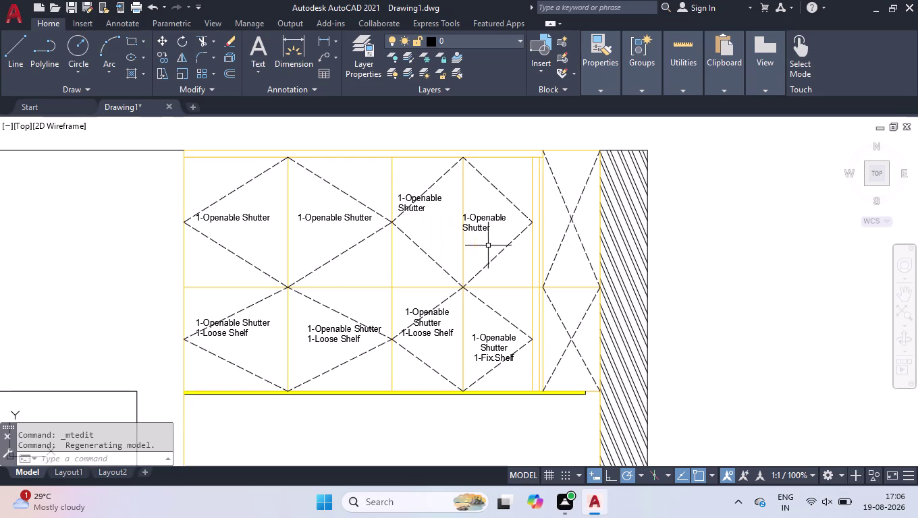
click(424, 208)
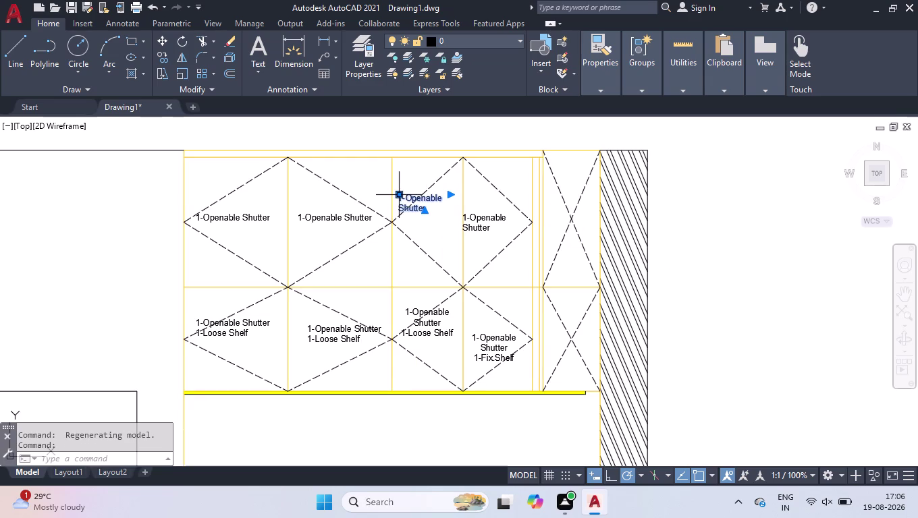
Lower the third upper cabinet's two-line label so it sits level with its neighbours.
click(396, 197)
click(405, 214)
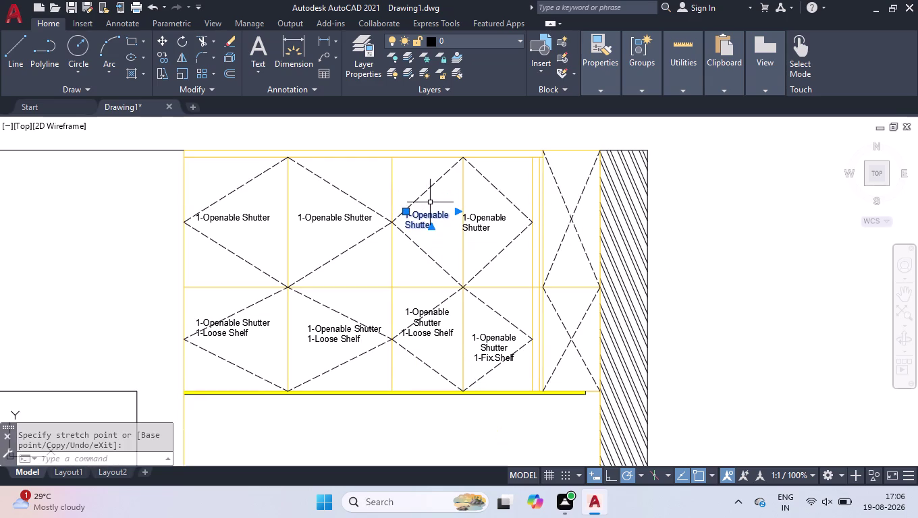
click(439, 199)
click(414, 227)
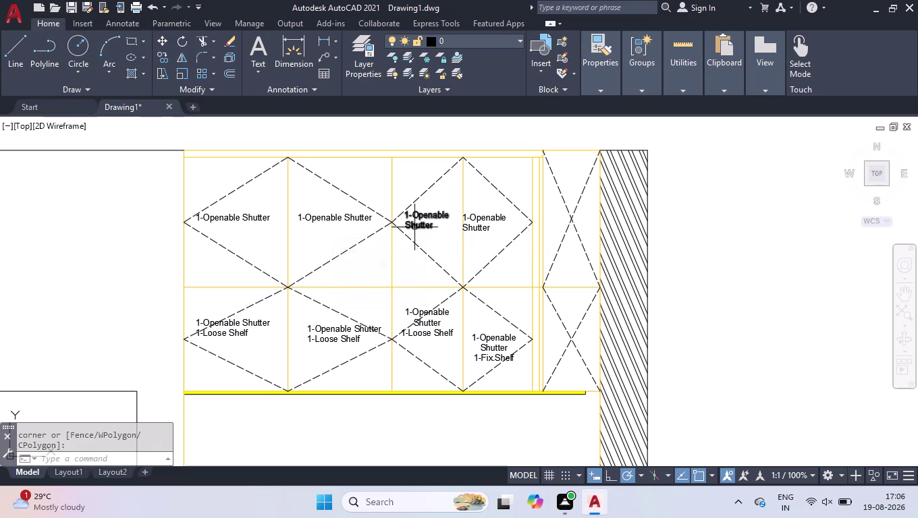
Copy the '1-Openable Shutter' label above the upper shutters and open the copy for editing.
click(376, 219)
click(362, 221)
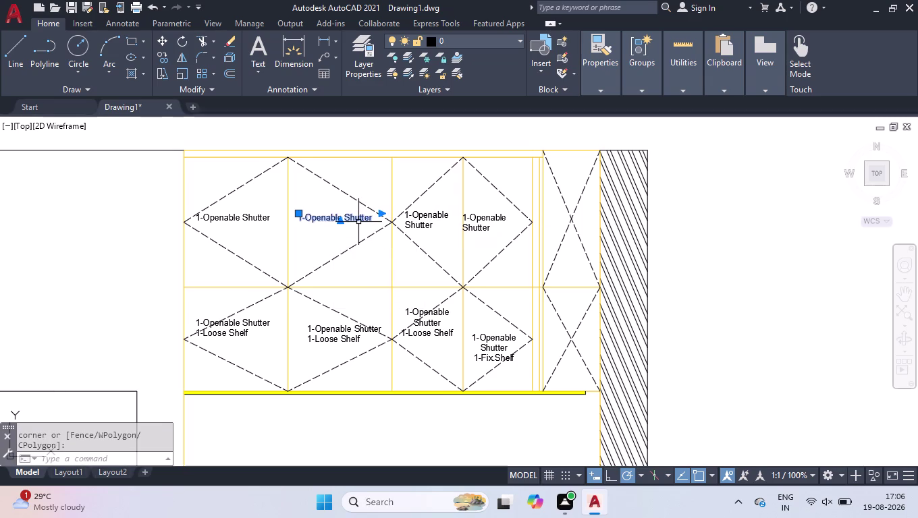
text(co)
key(Return)
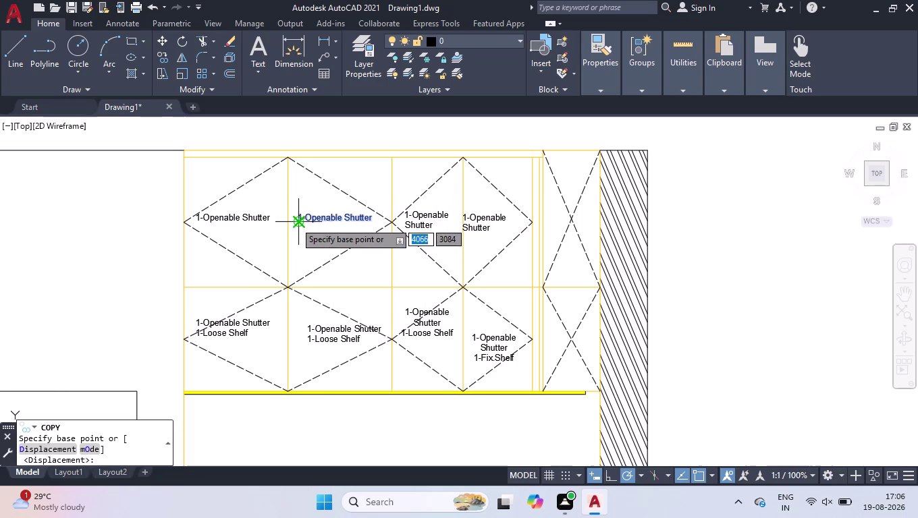
click(295, 222)
click(326, 183)
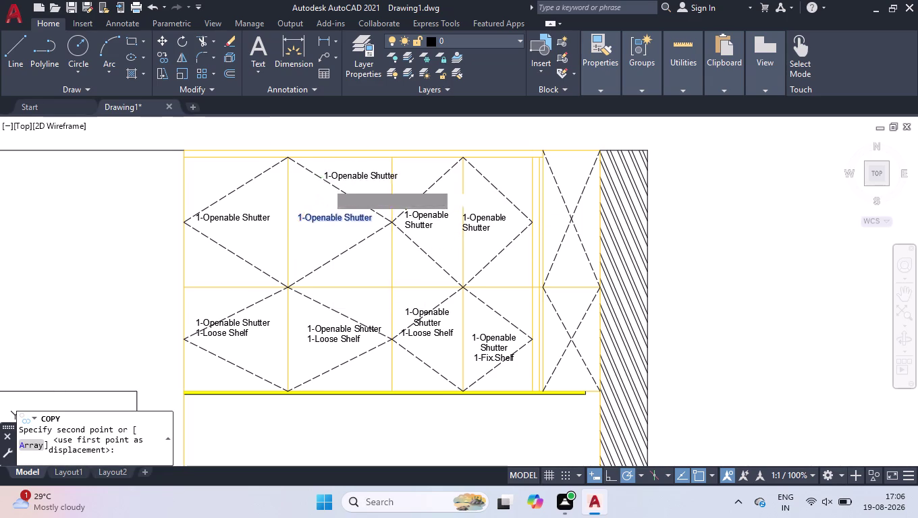
key(Return)
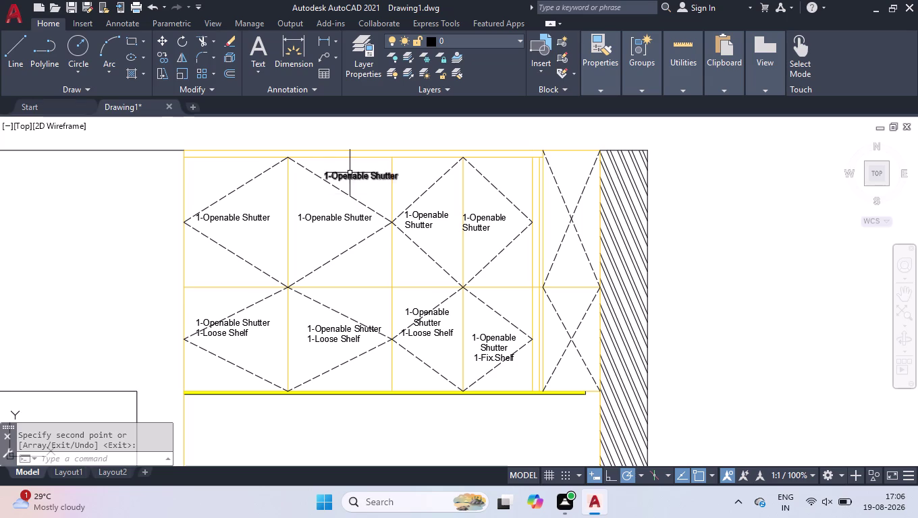
double_click(349, 177)
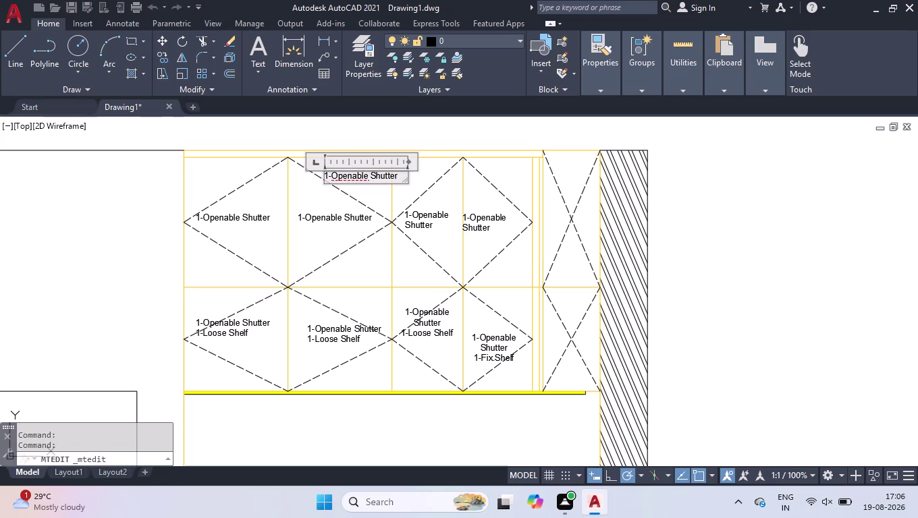
Give the copied label text a height of 50 and make it red.
key(ctrl+a)
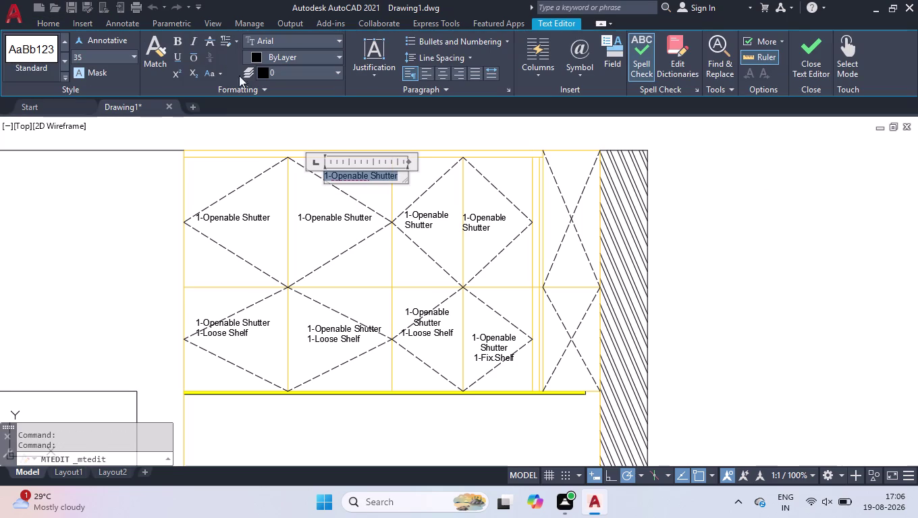
click(126, 58)
text(50)
key(Return)
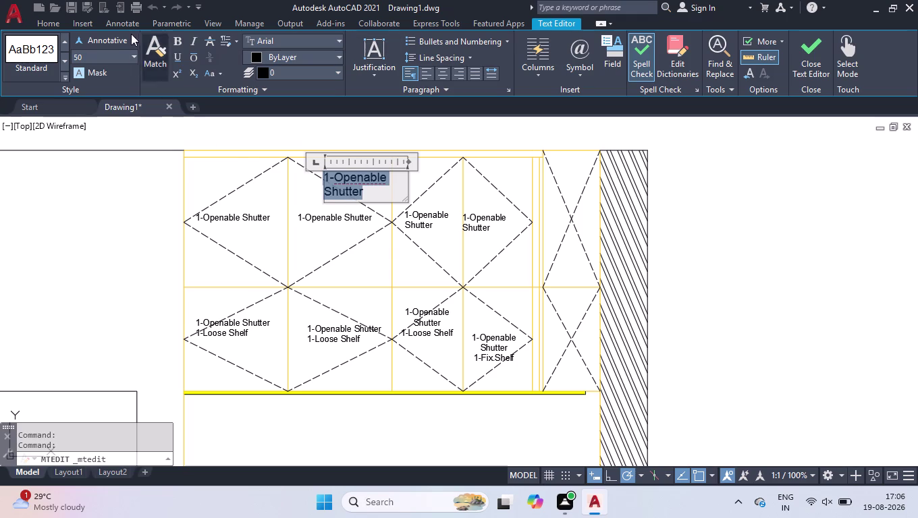
click(306, 55)
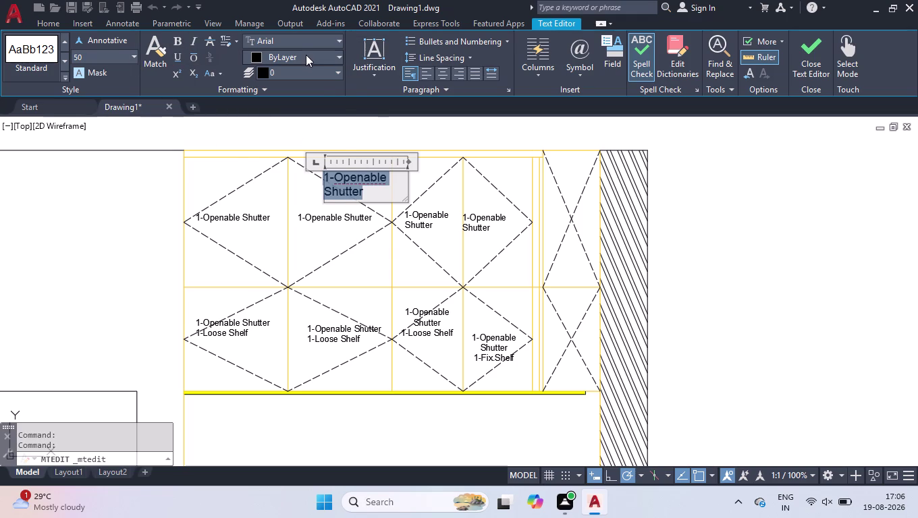
click(306, 55)
click(305, 55)
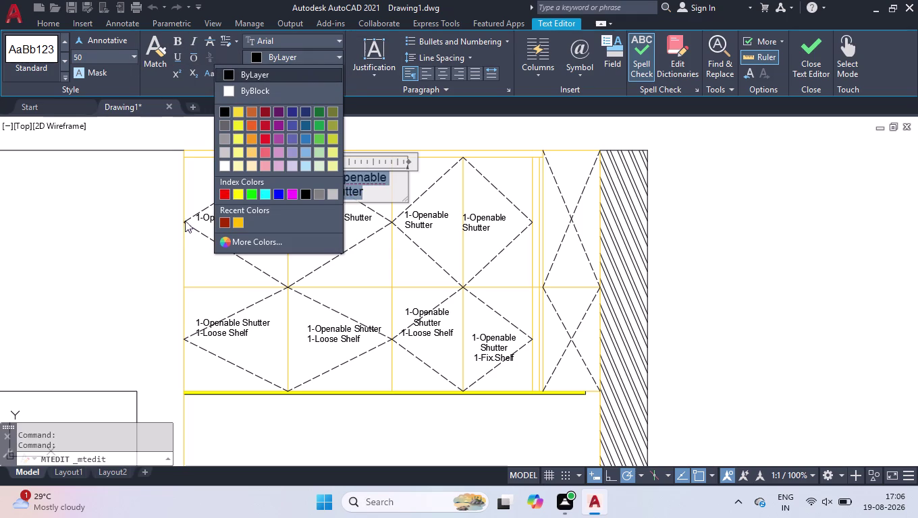
click(227, 195)
Type the heading 'Complete Loft Storage Frame & Shutters' into the label.
drag(371, 191, 299, 182)
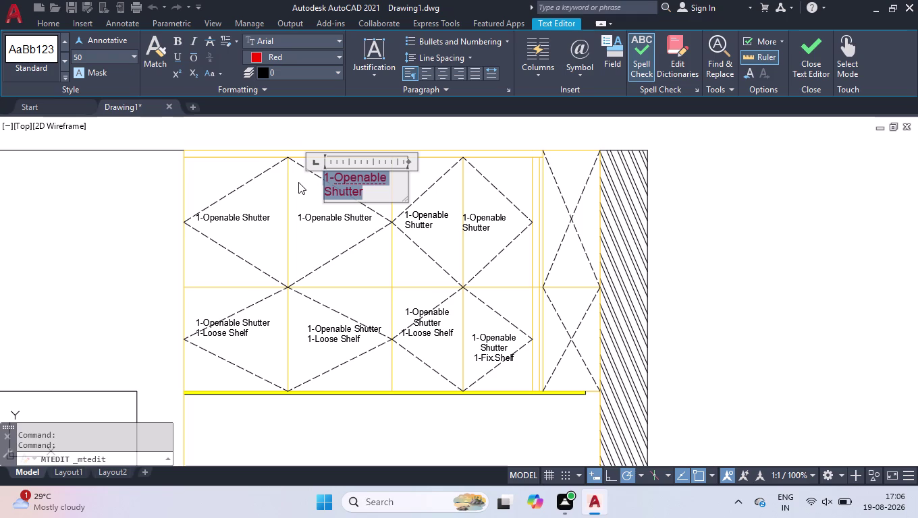
text(omp)
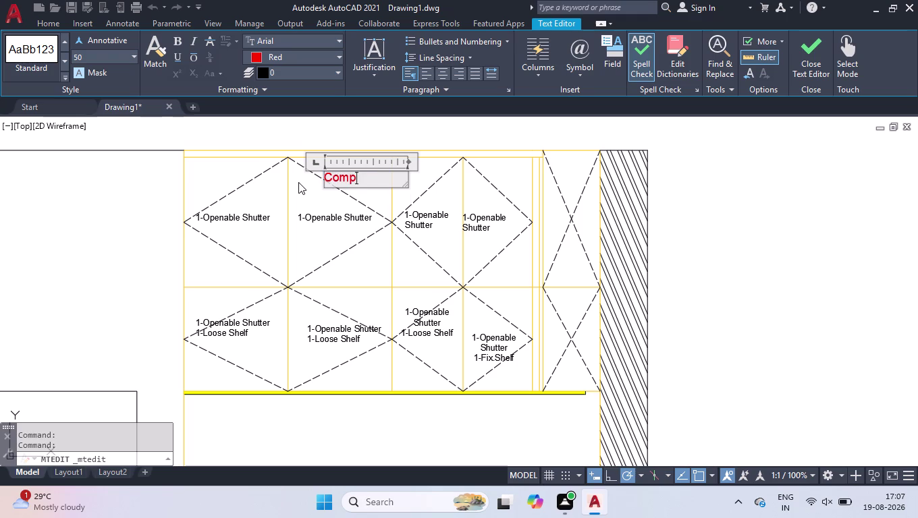
text(l)
text(etet)
key(space)
key(BackSpace)
key(BackSpace)
key(space)
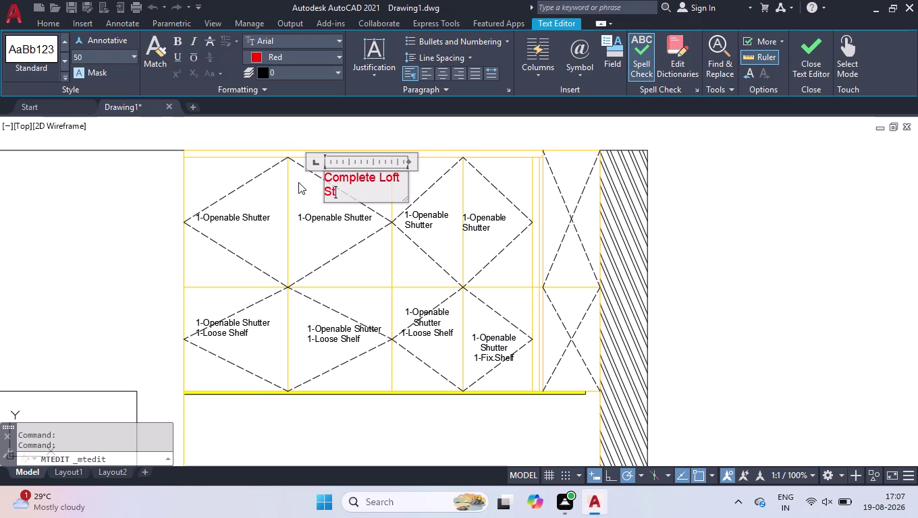
key(e)
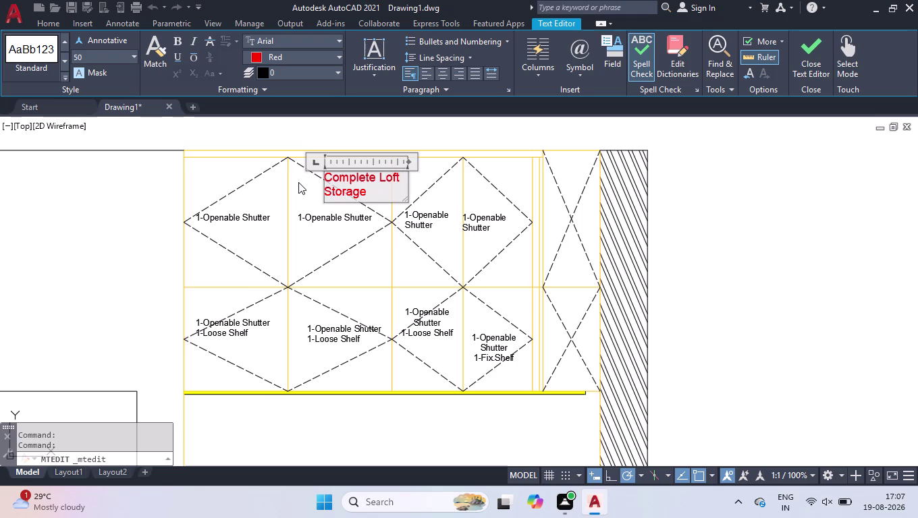
key(space)
key(space)
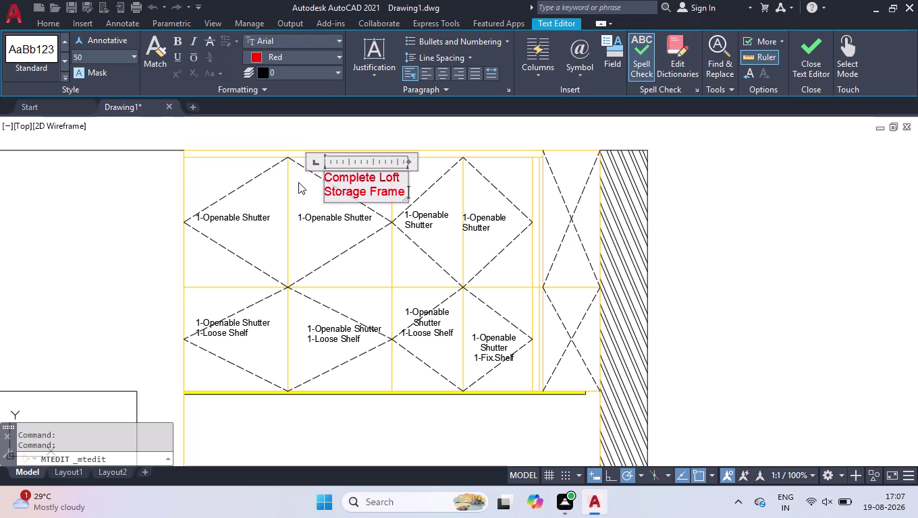
text(&)
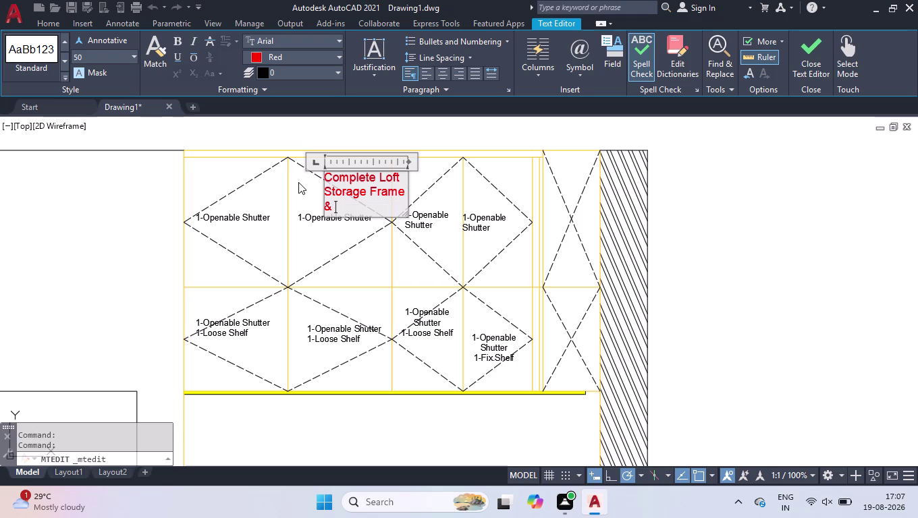
key(s)
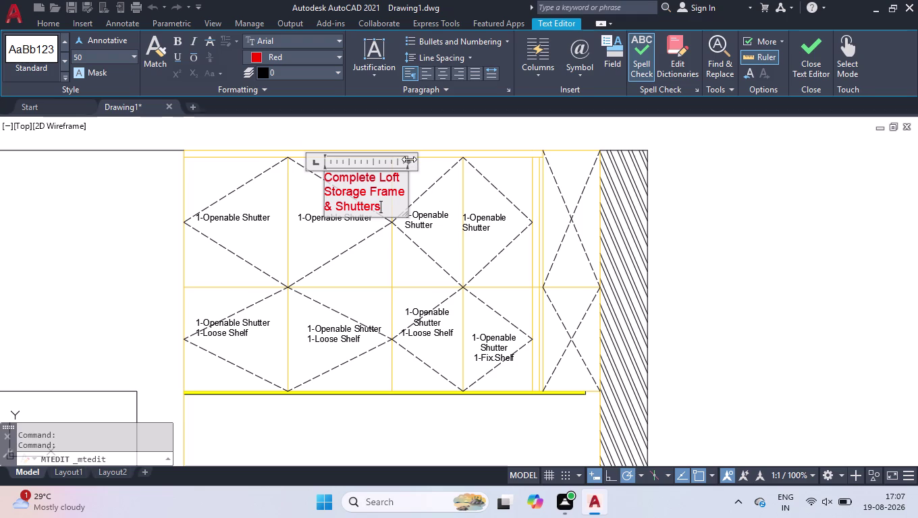
Widen the heading box to fit two lines, centre the text, and close the editor.
drag(409, 159, 483, 160)
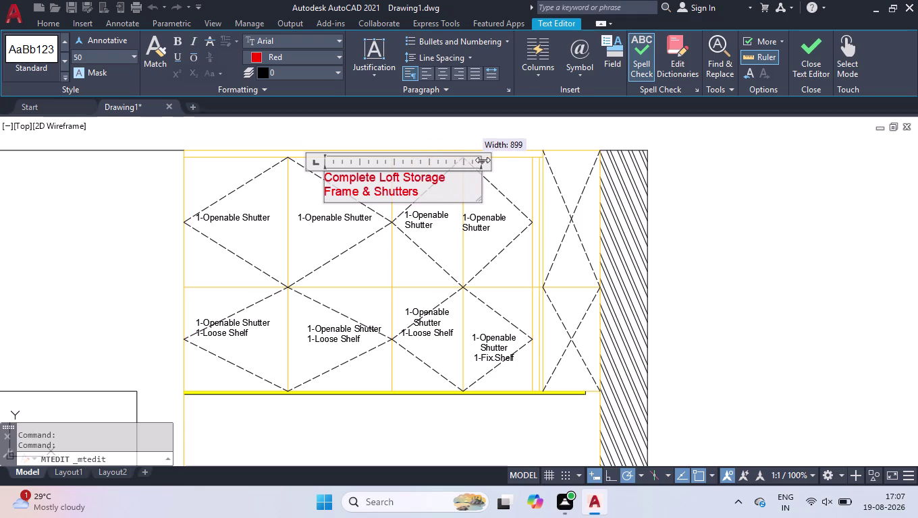
drag(483, 160, 497, 160)
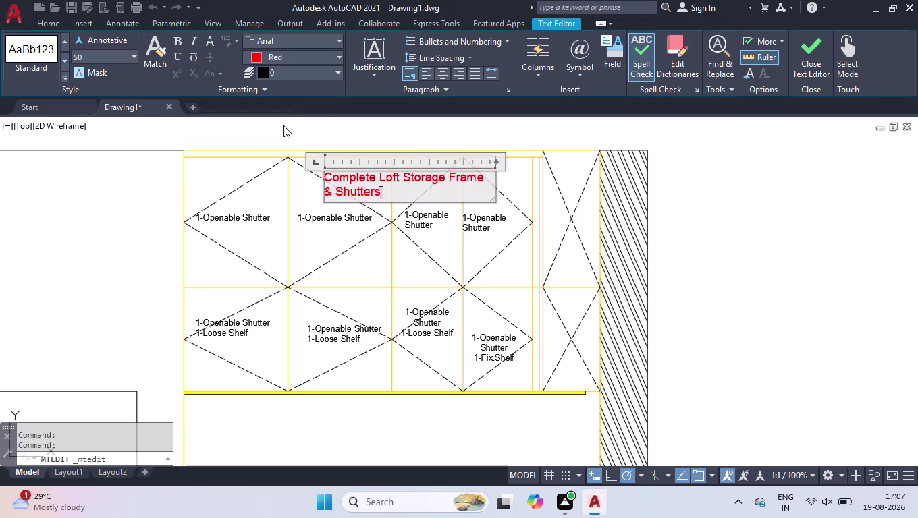
drag(387, 199, 281, 165)
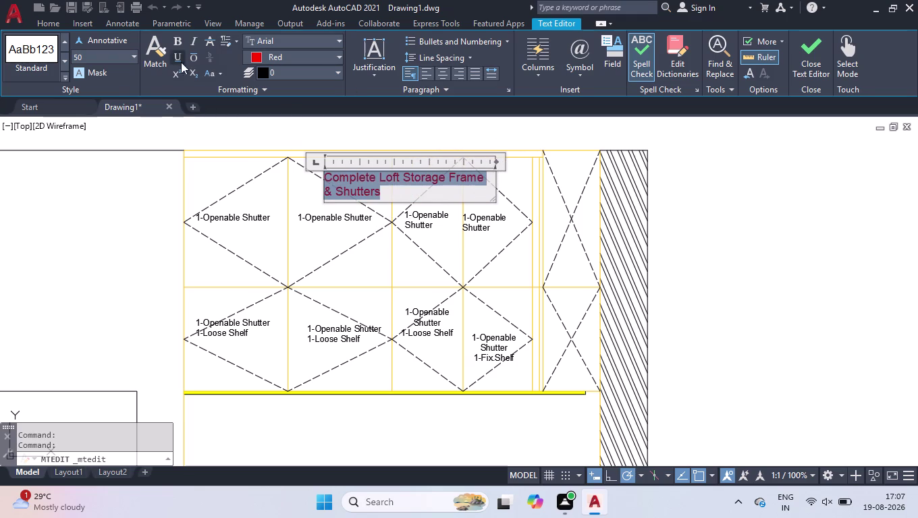
click(447, 75)
click(291, 132)
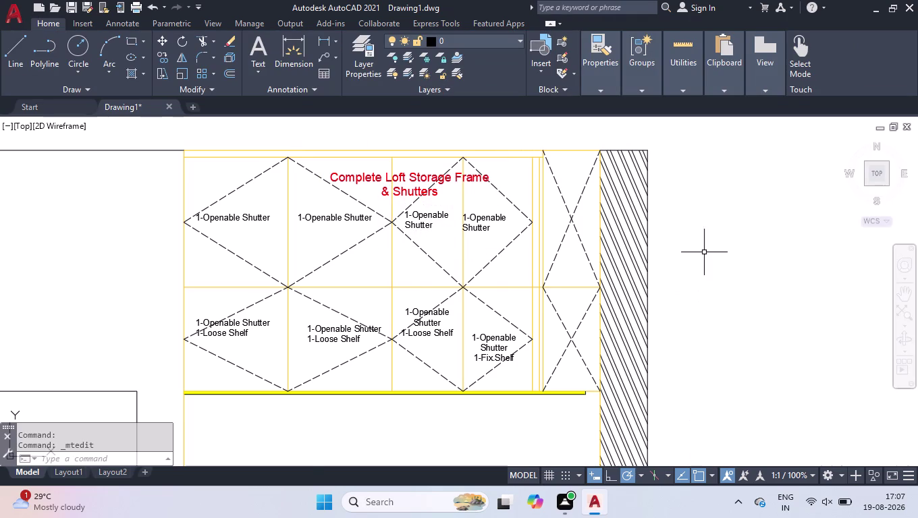
Place a multiline text note reading 'S2' above the elevation and select it.
scroll(down, 3)
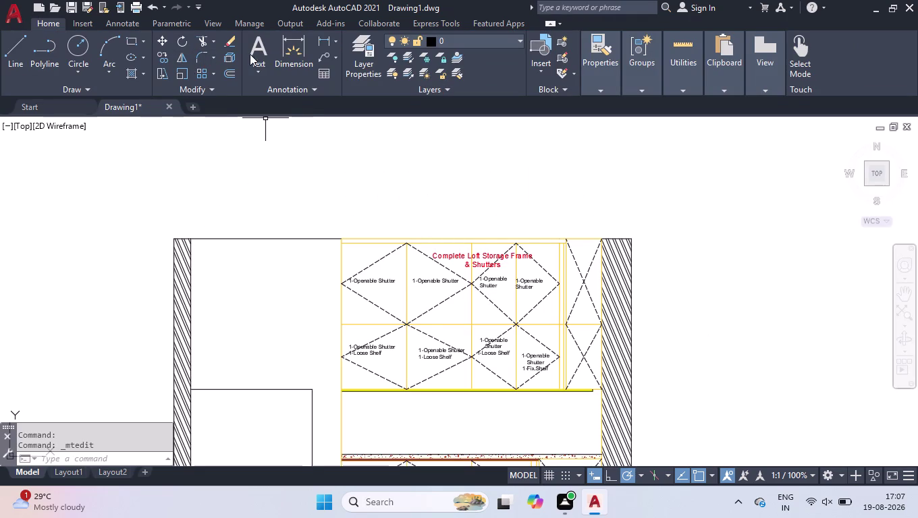
click(256, 49)
click(591, 168)
click(759, 214)
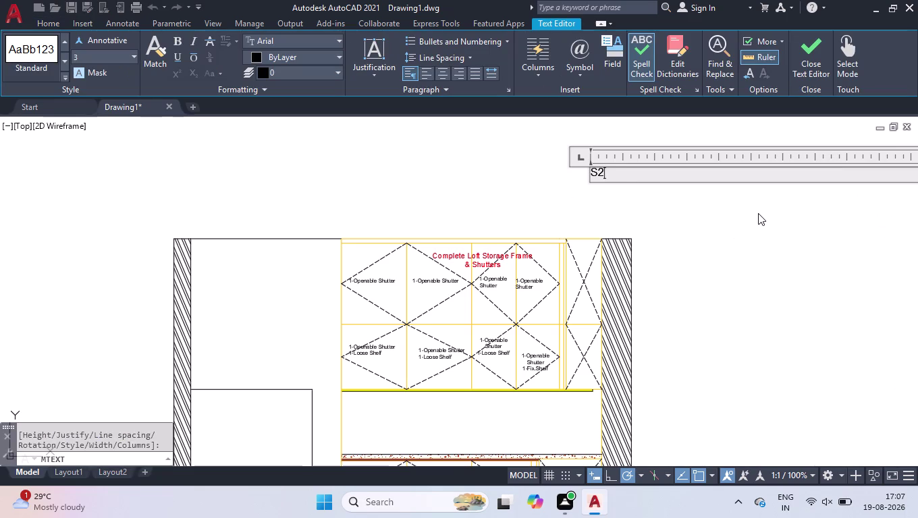
key(Return)
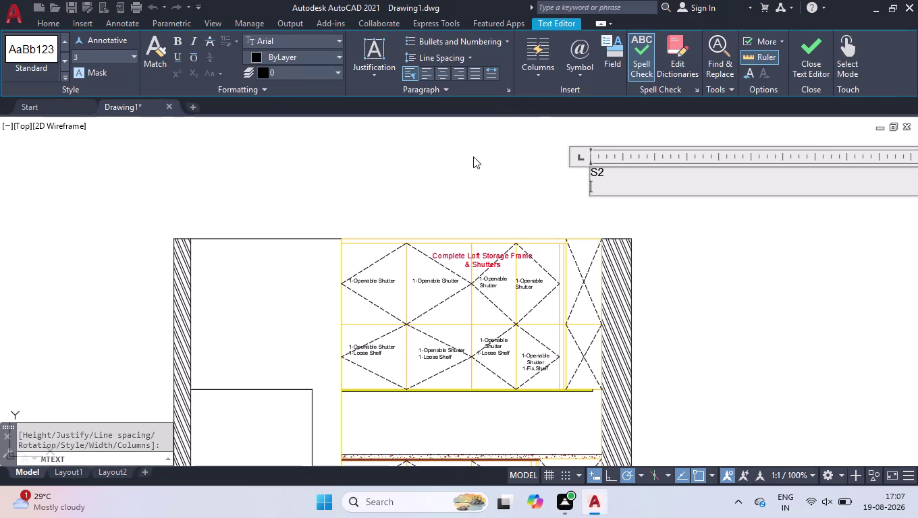
click(473, 156)
click(659, 148)
drag(530, 160, 535, 182)
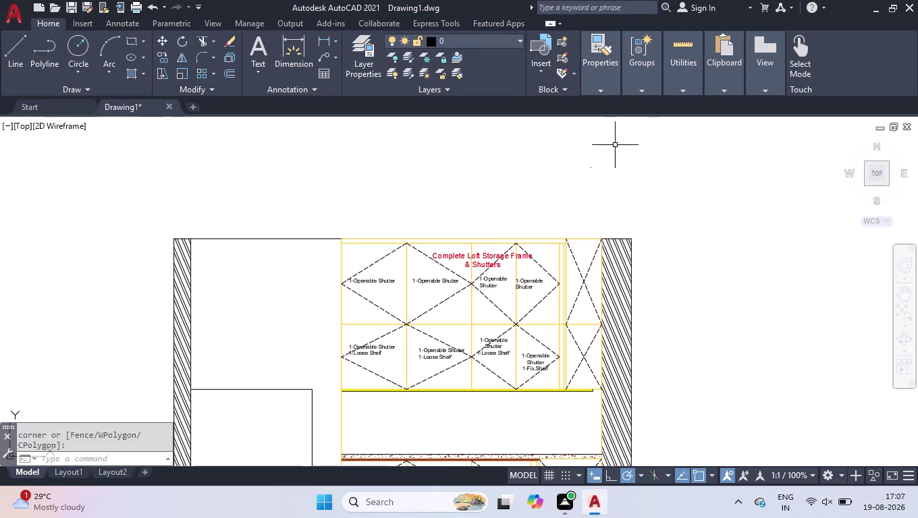
drag(615, 145, 604, 158)
click(548, 198)
Set the S2 note's text height to 40 and its colour to Red in Properties.
key(ctrl+1)
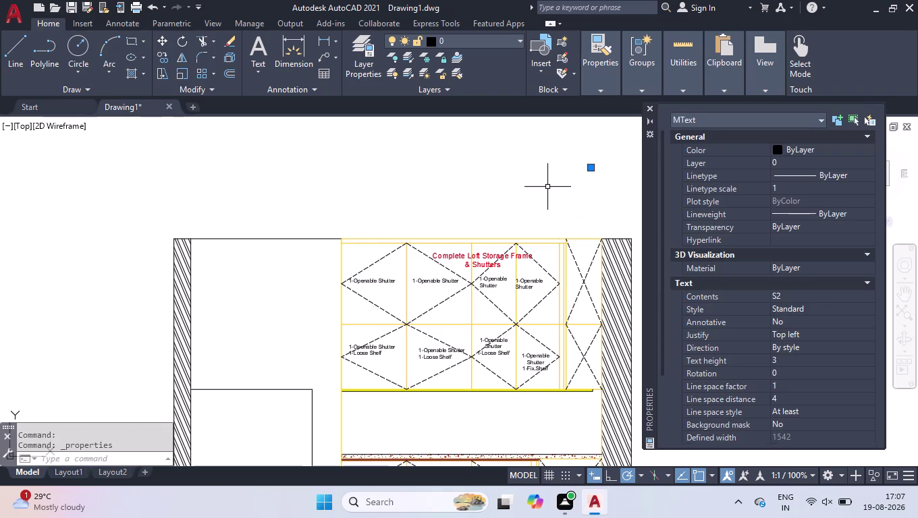
click(812, 360)
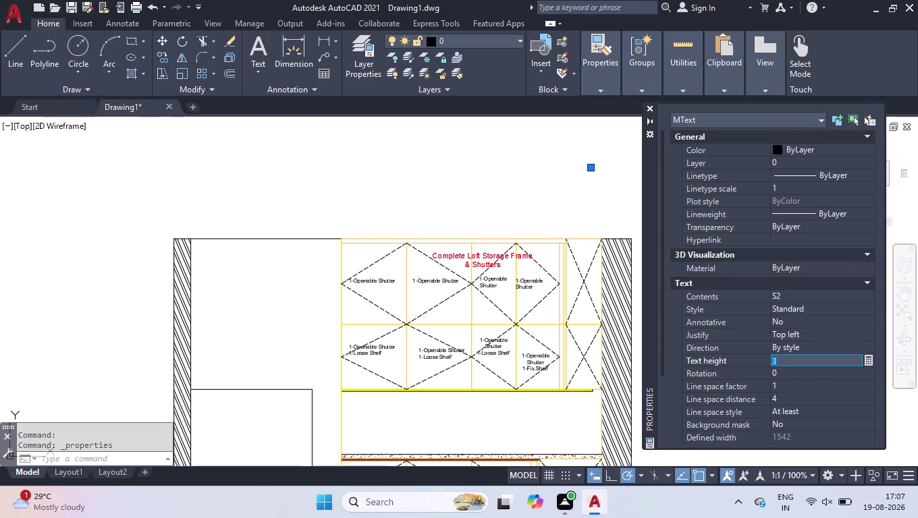
key(5)
key(BackSpace)
text(40)
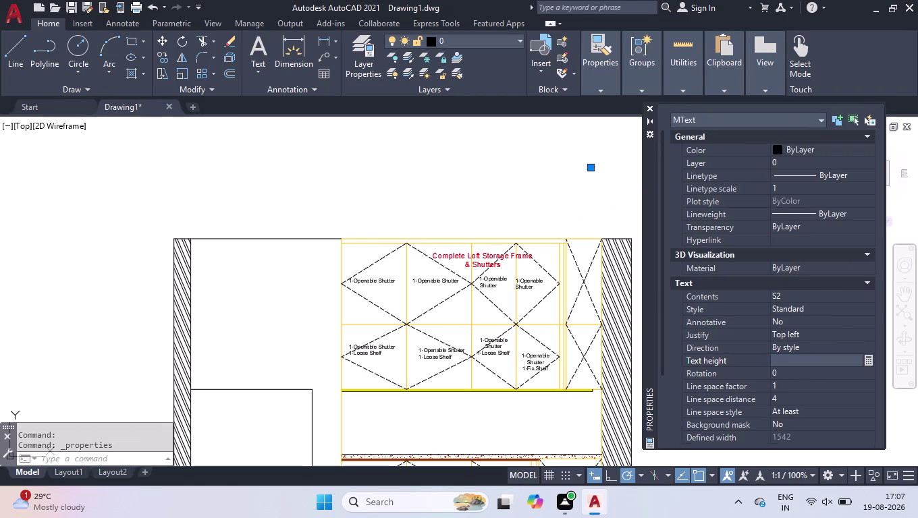
key(Return)
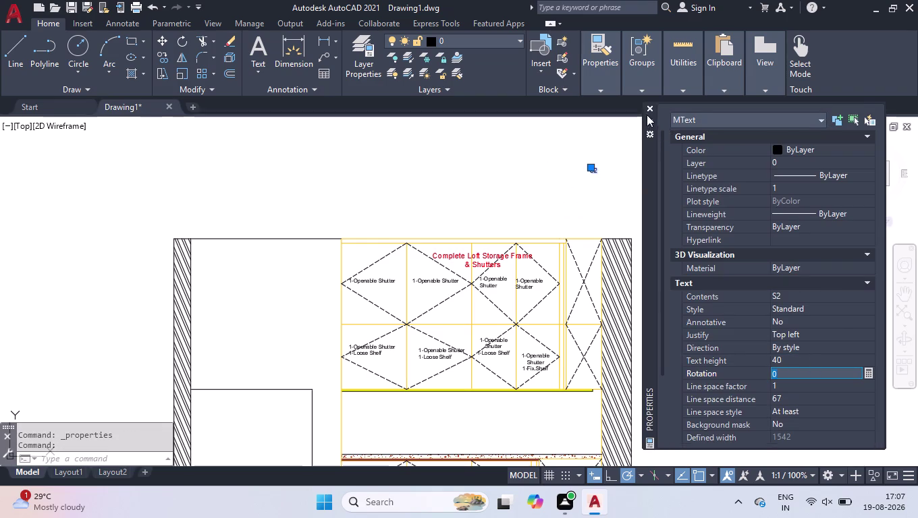
click(772, 152)
click(777, 151)
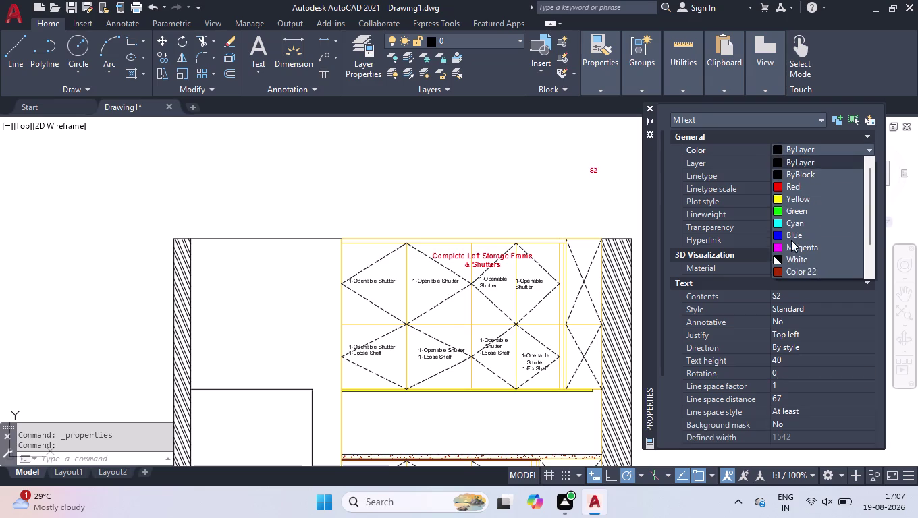
click(777, 187)
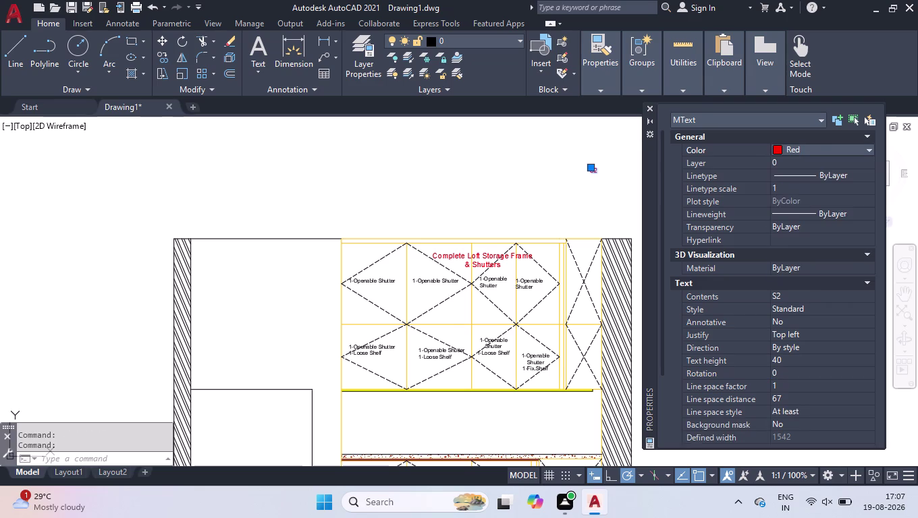
click(654, 108)
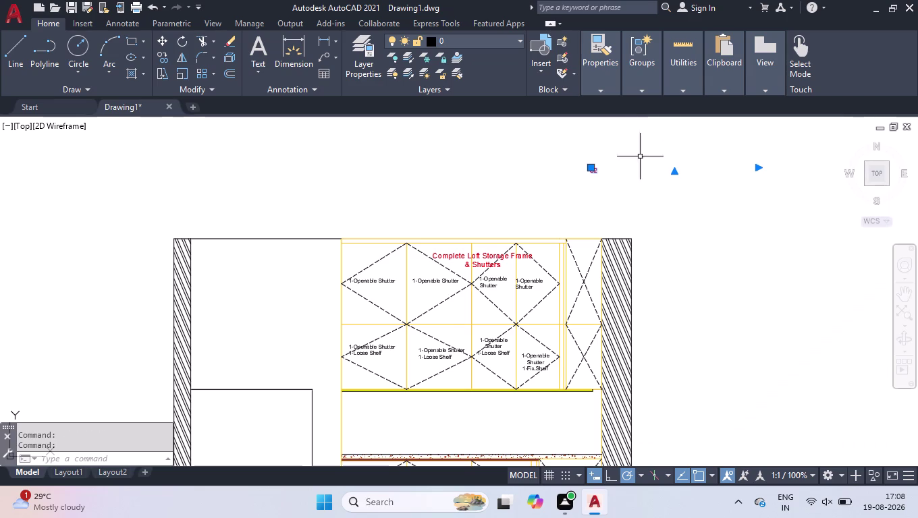
Move the S2 note to a new spot above the elevation.
drag(759, 168, 740, 168)
click(616, 167)
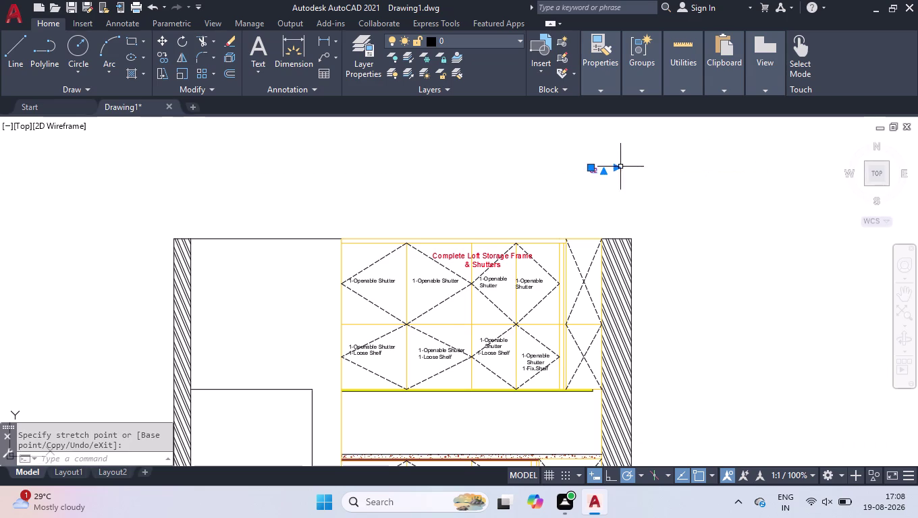
scroll(up, 3)
click(643, 187)
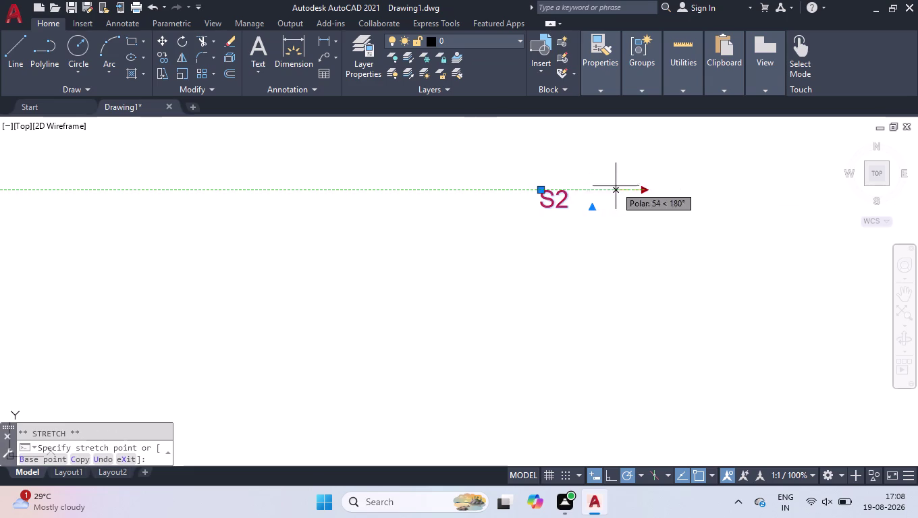
click(582, 190)
Copy the S2 note into the first shutter panels below the labels.
click(601, 172)
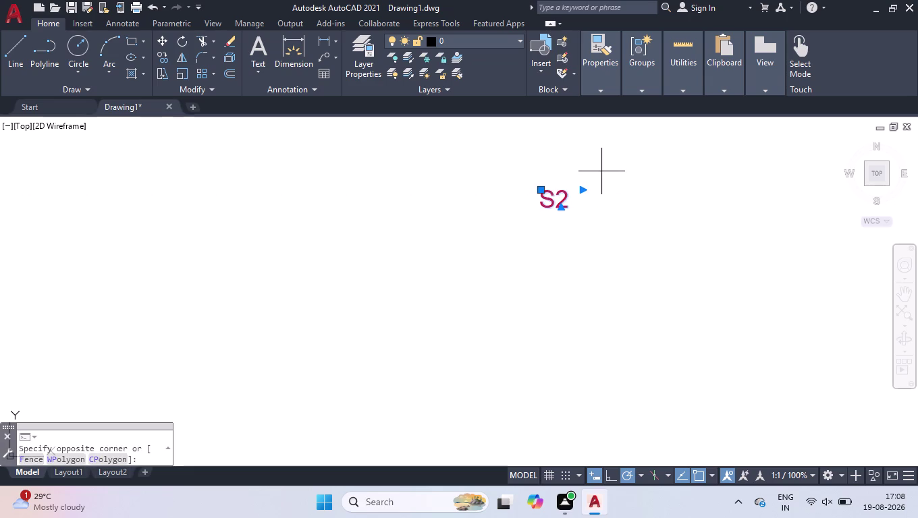
click(727, 260)
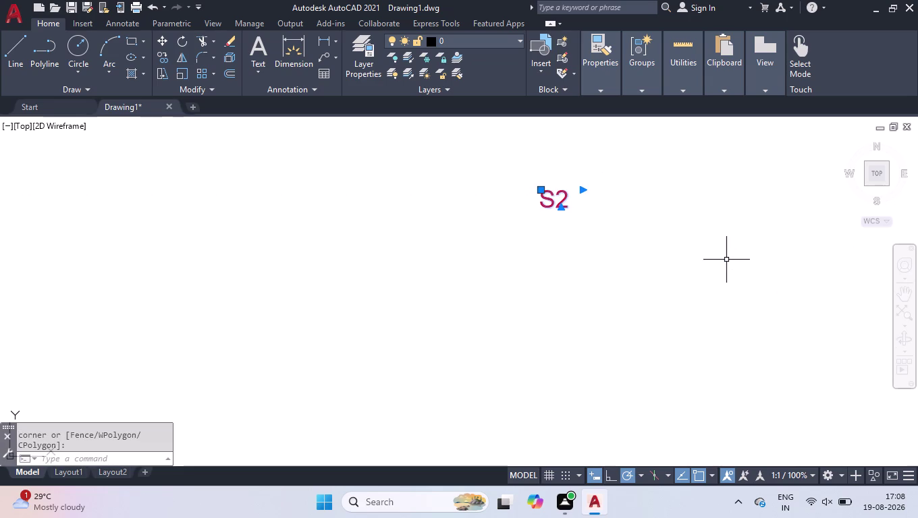
text(COP)
key(Return)
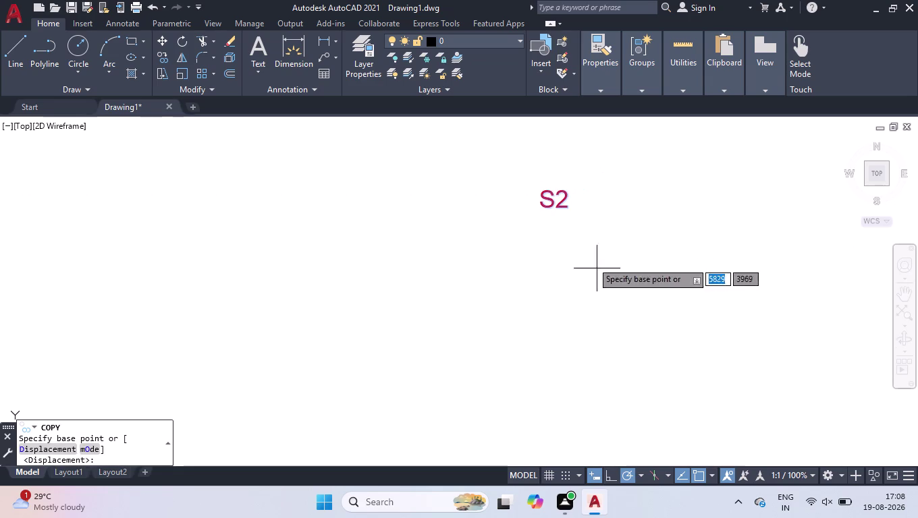
click(536, 189)
scroll(down, 3)
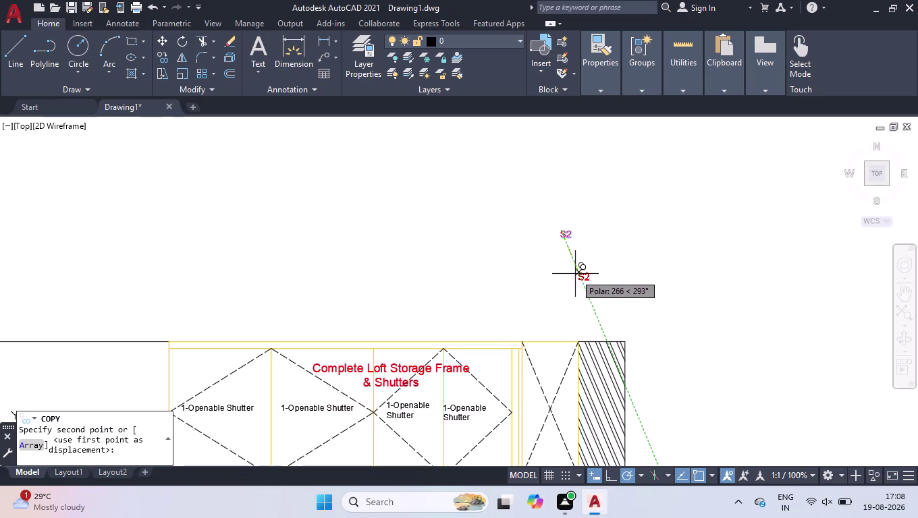
scroll(down, 3)
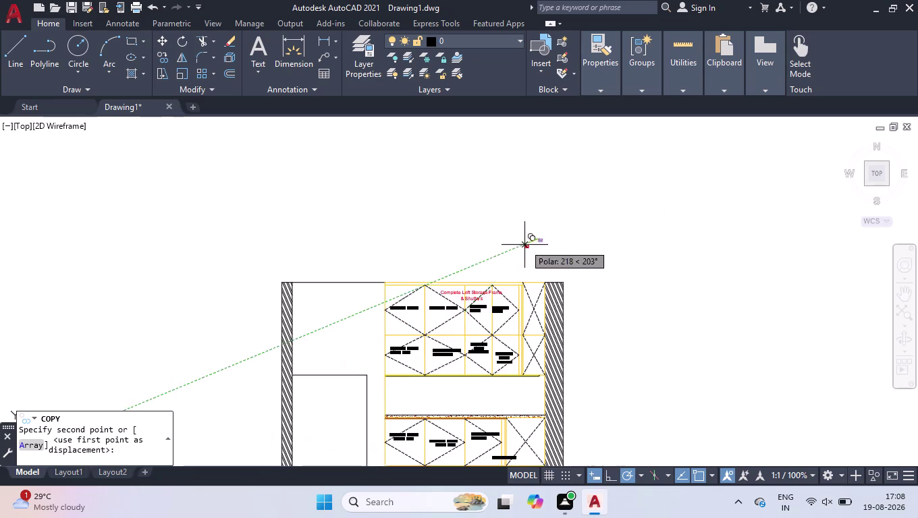
scroll(up, 3)
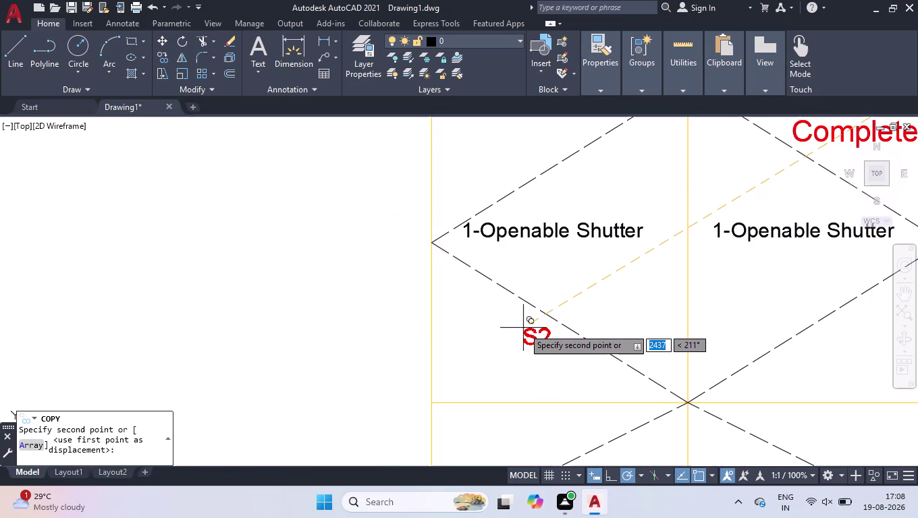
click(450, 370)
scroll(down, 3)
scroll(up, 3)
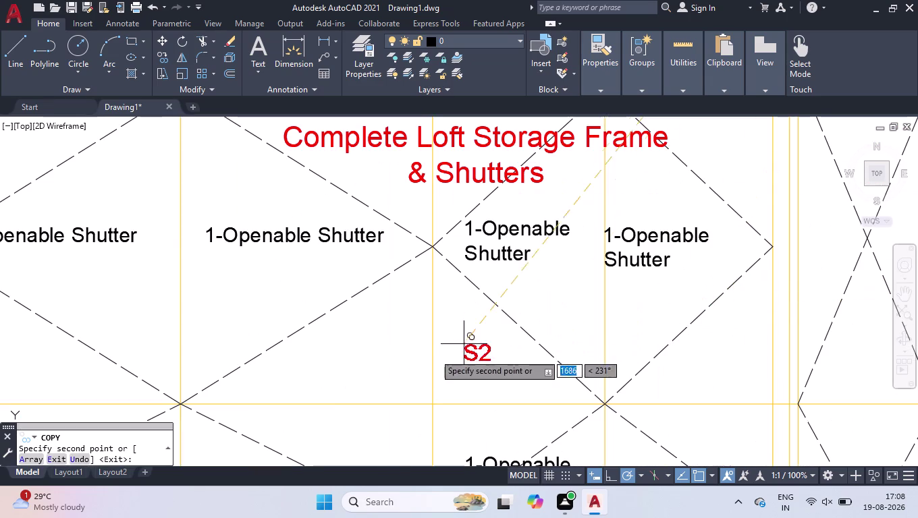
click(370, 372)
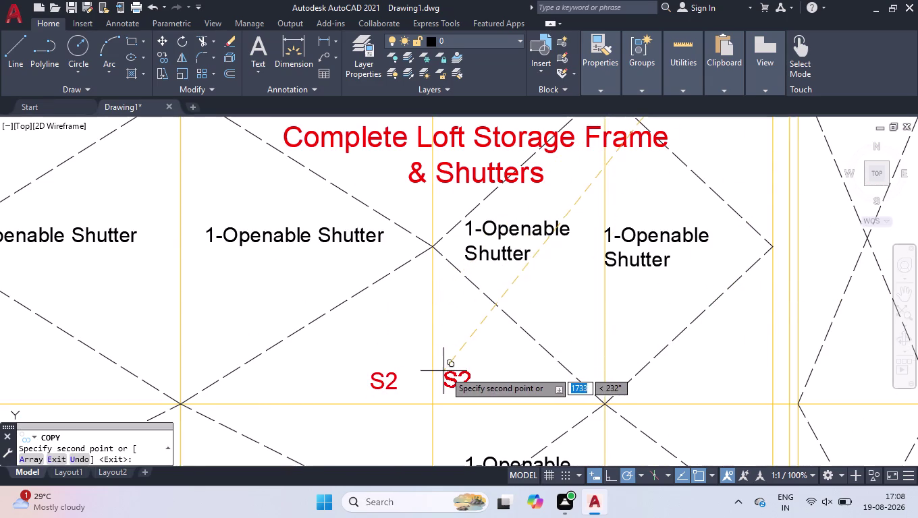
click(446, 371)
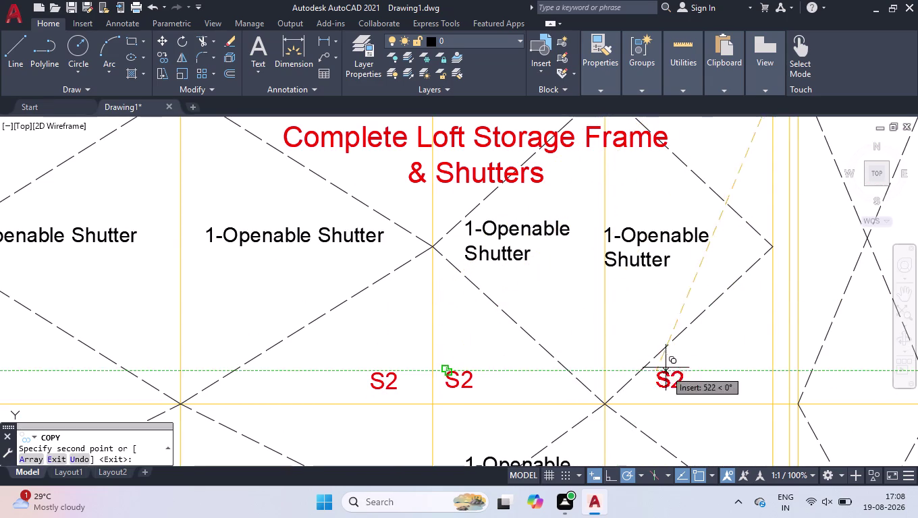
Place further S2 copies under the remaining bays, ending in the leftmost bay.
click(692, 375)
scroll(up, 3)
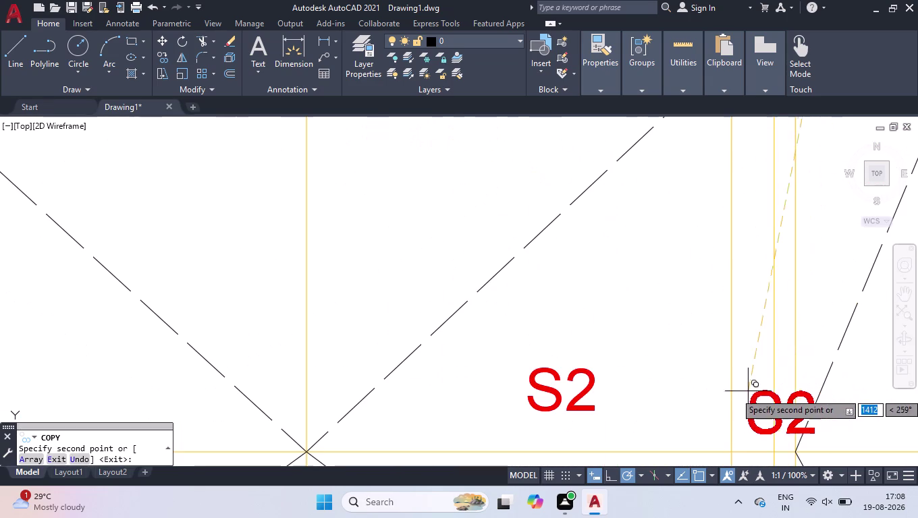
click(731, 391)
scroll(down, 3)
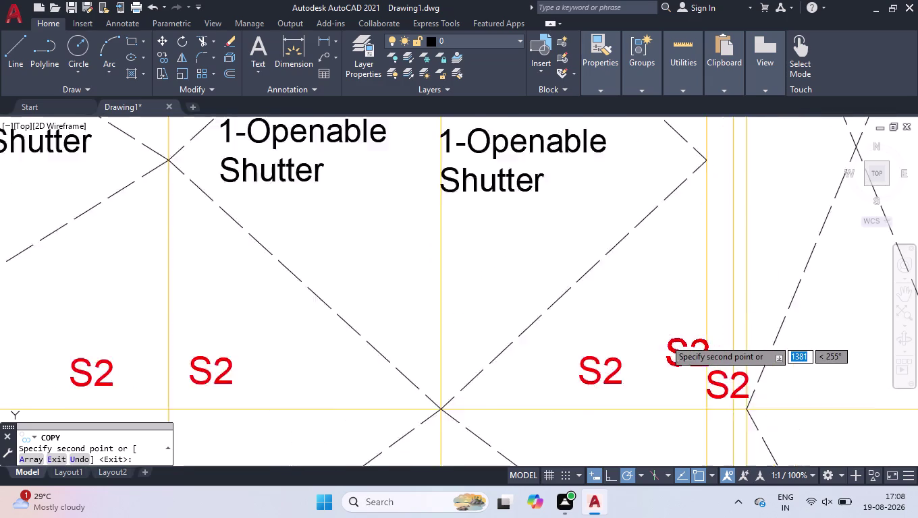
scroll(down, 3)
scroll(down, 3)
scroll(down, 3)
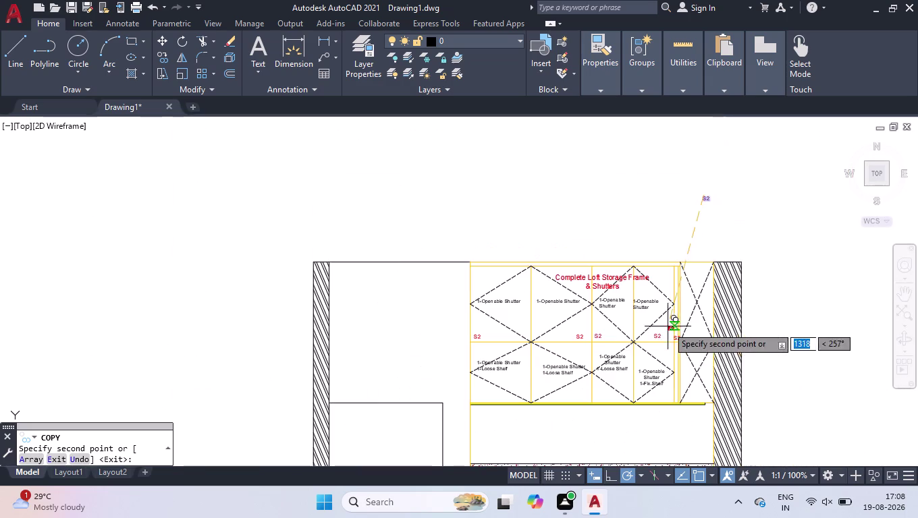
scroll(up, 3)
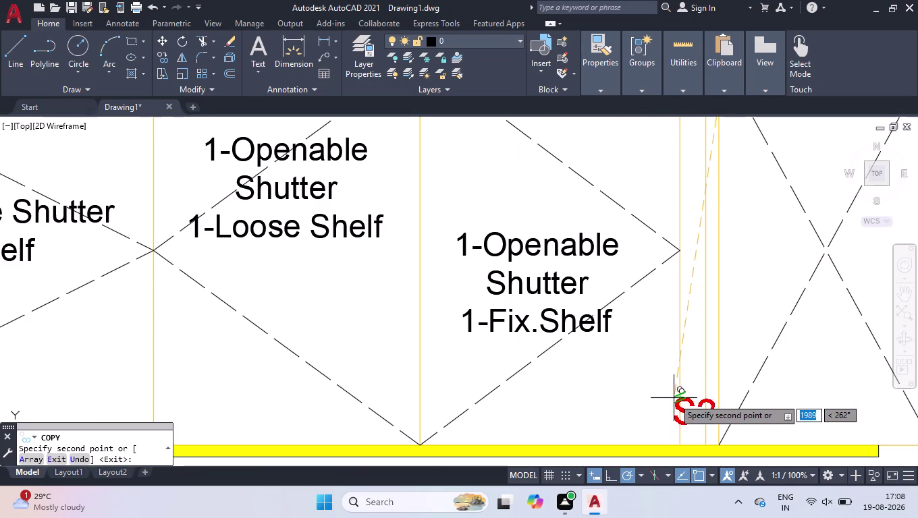
click(675, 399)
click(512, 405)
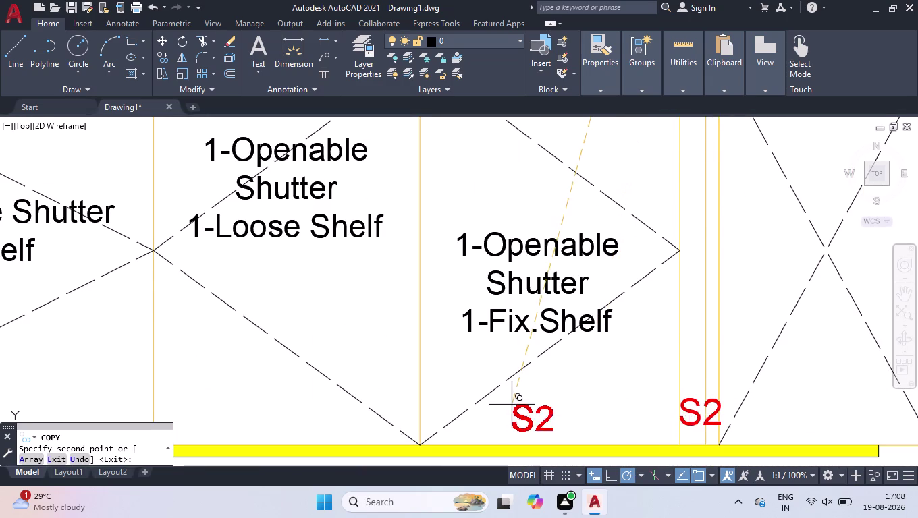
scroll(down, 3)
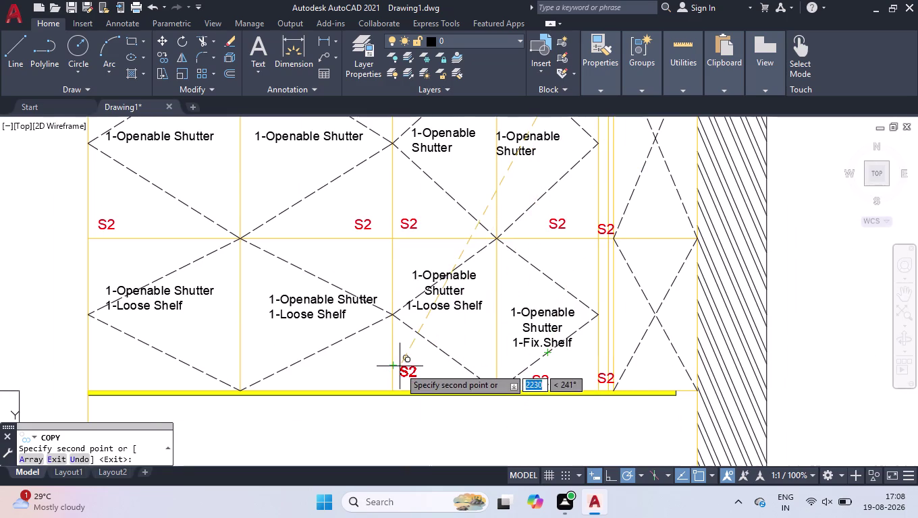
click(400, 369)
click(352, 366)
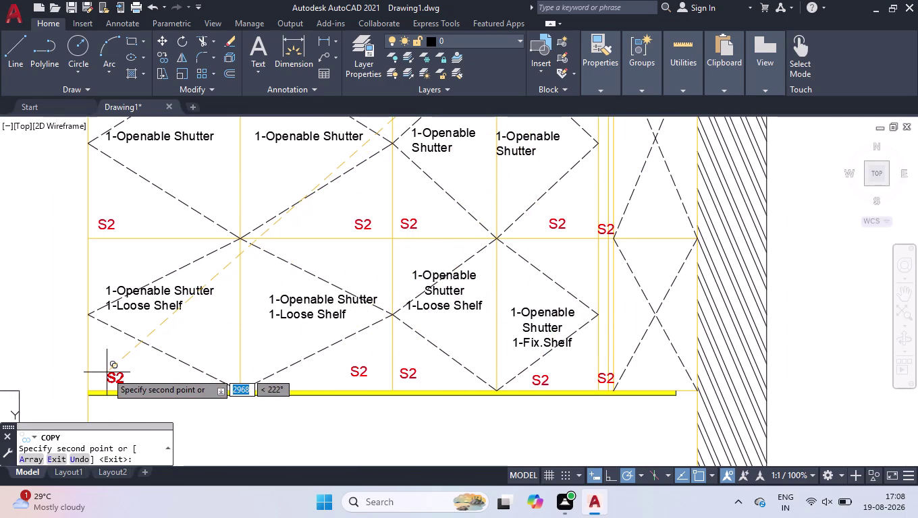
click(99, 368)
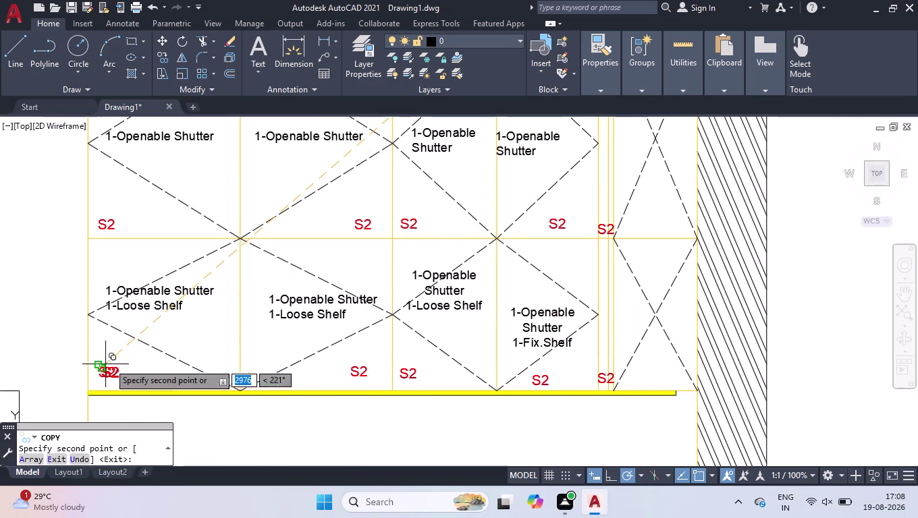
Place S2 copies under the lower cabinets and beside the blind corner unit.
scroll(down, 3)
scroll(up, 3)
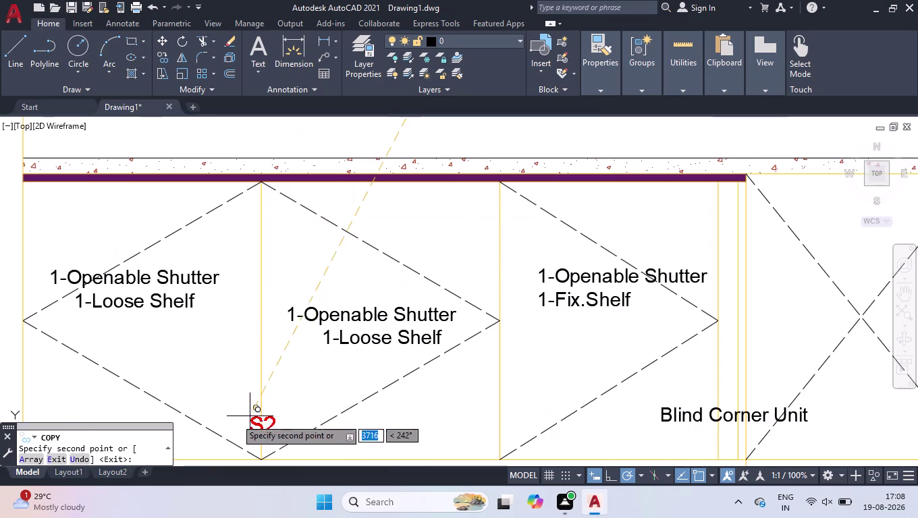
scroll(down, 3)
scroll(up, 3)
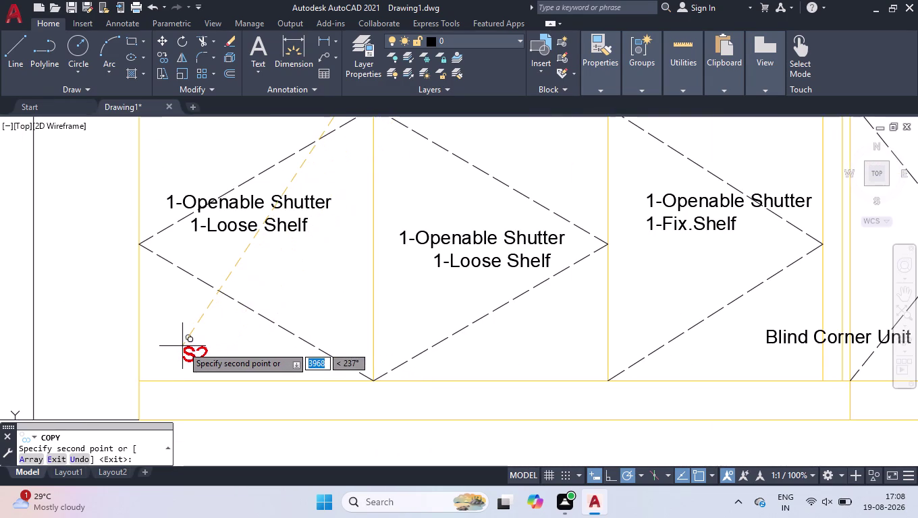
click(182, 346)
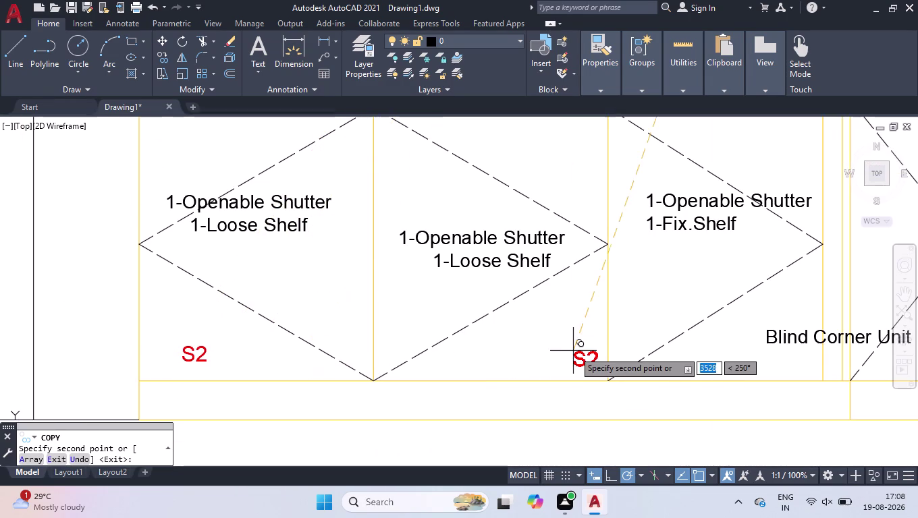
click(563, 346)
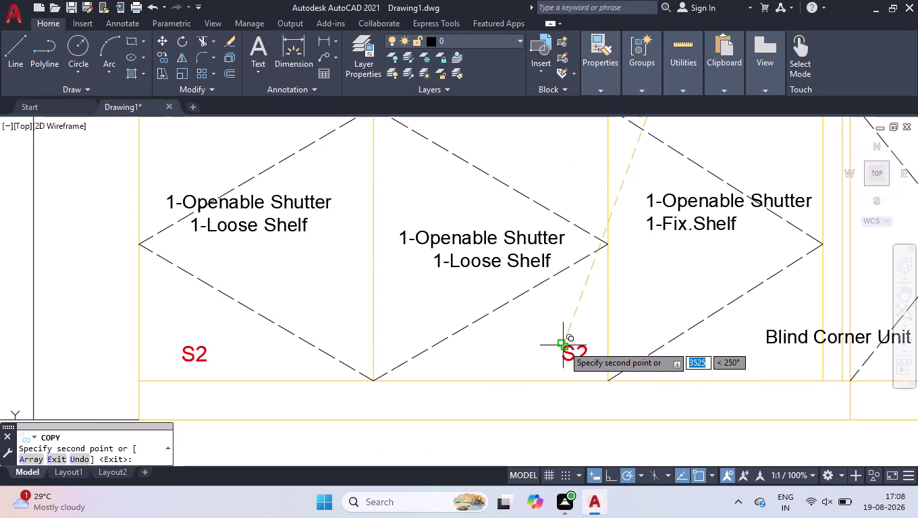
scroll(down, 3)
scroll(up, 3)
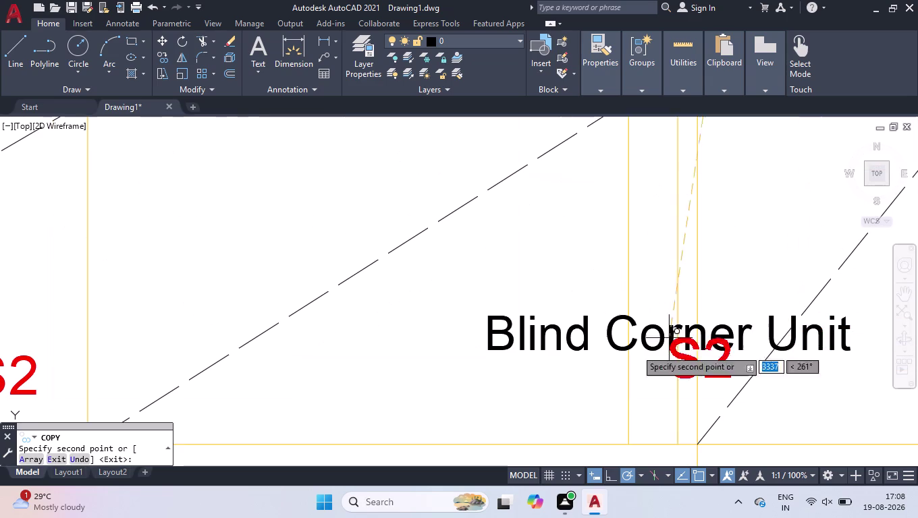
click(470, 393)
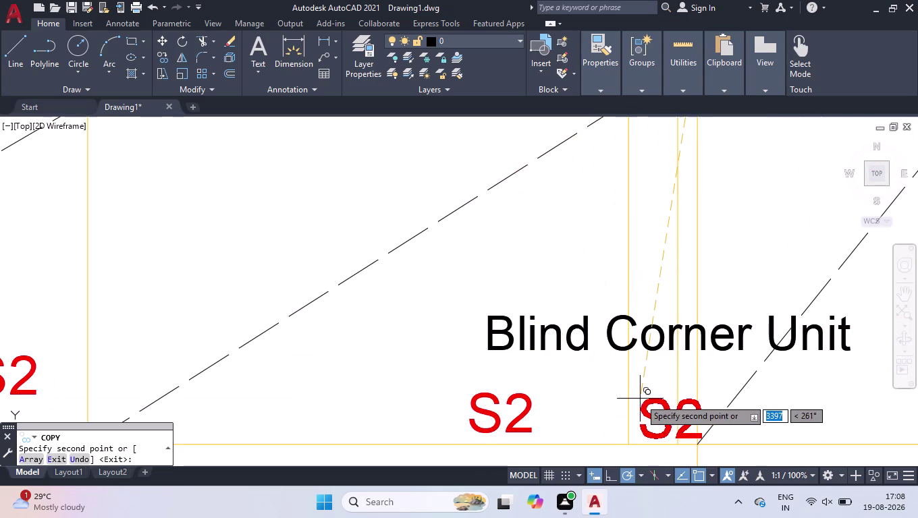
click(634, 395)
key(Return)
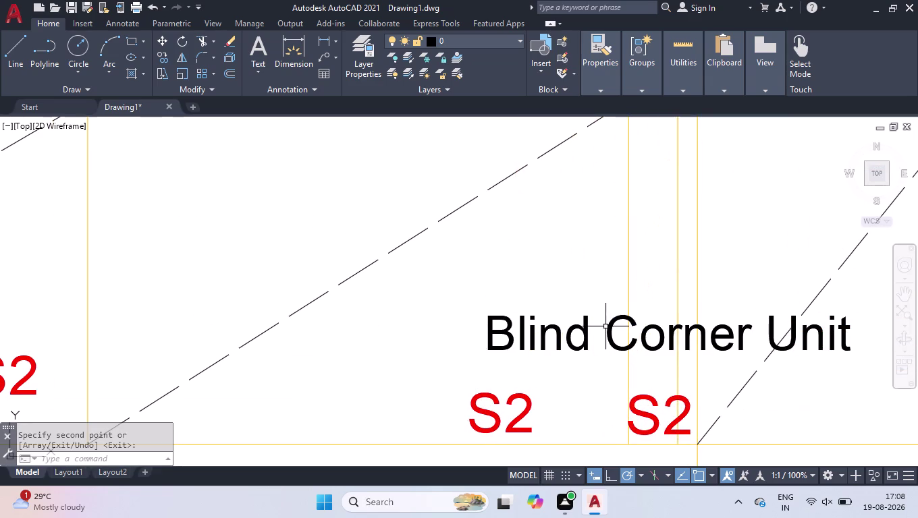
Move the Blind Corner Unit label slightly upward with its grip.
click(605, 327)
click(554, 356)
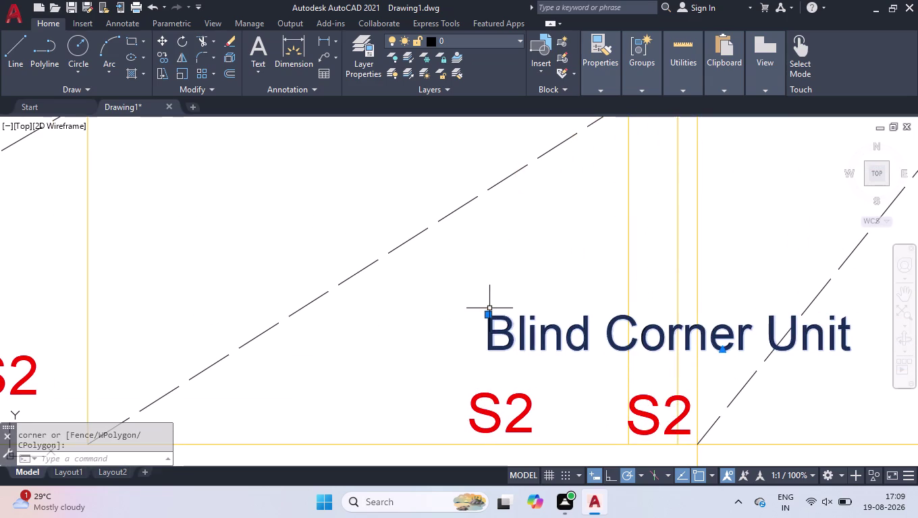
click(485, 316)
click(485, 314)
click(485, 315)
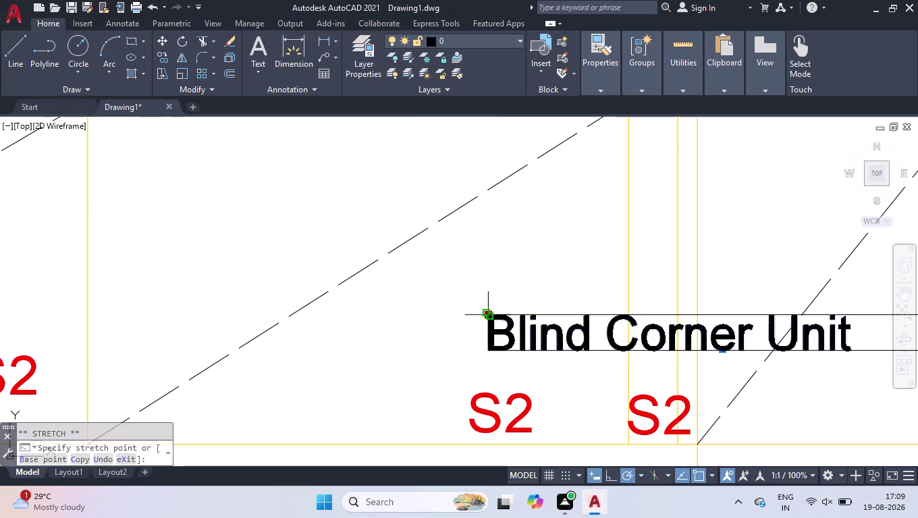
click(495, 234)
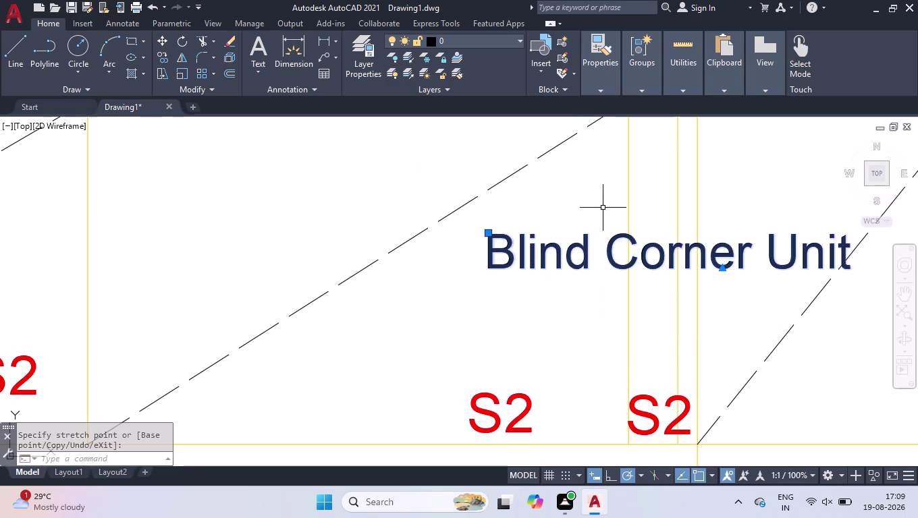
click(603, 206)
click(527, 275)
scroll(down, 3)
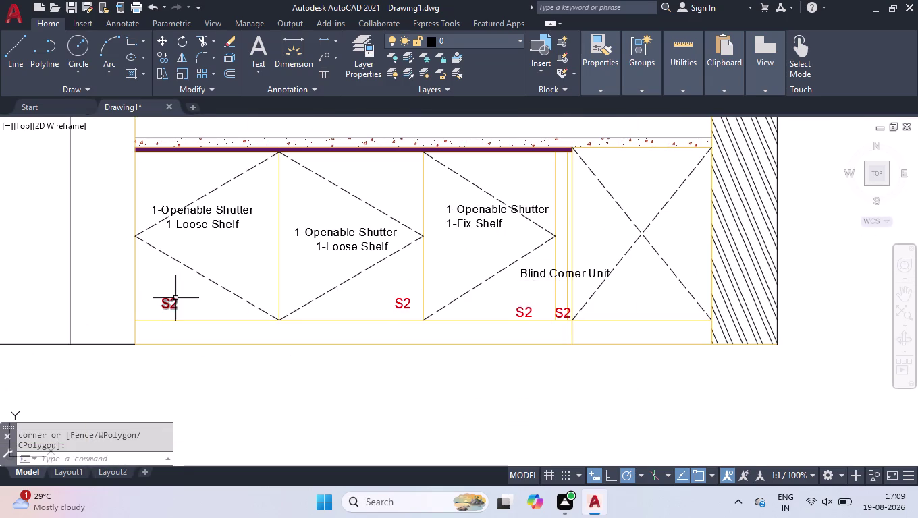
Change the first two lower S2 markers to S1.
double_click(173, 306)
click(186, 306)
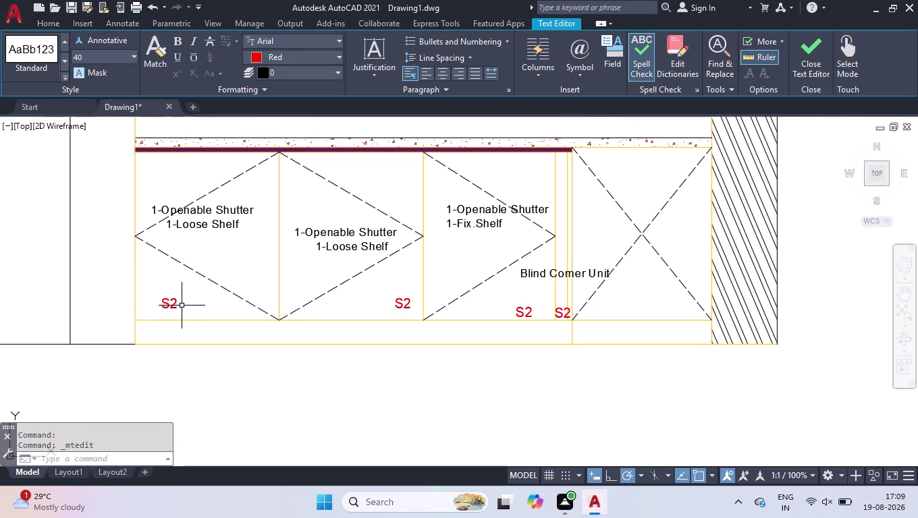
click(181, 306)
click(176, 306)
double_click(173, 304)
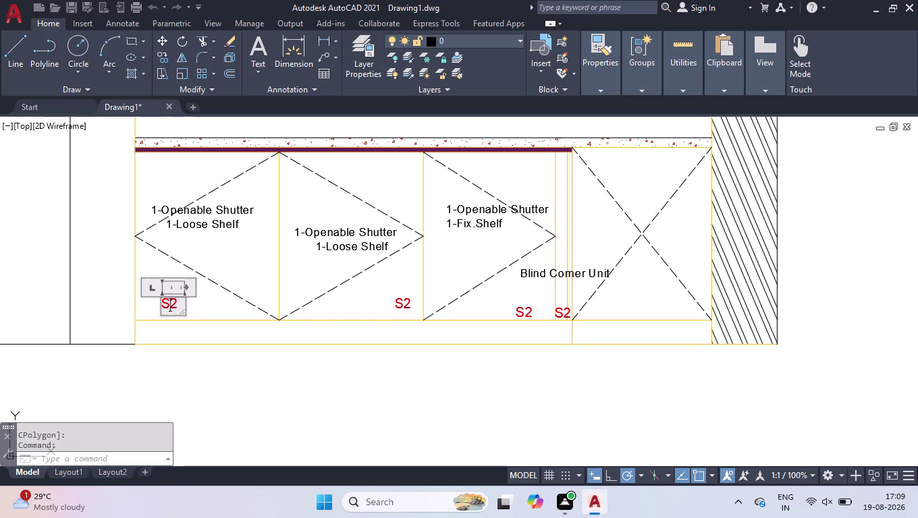
key(Right)
key(BackSpace)
key(1)
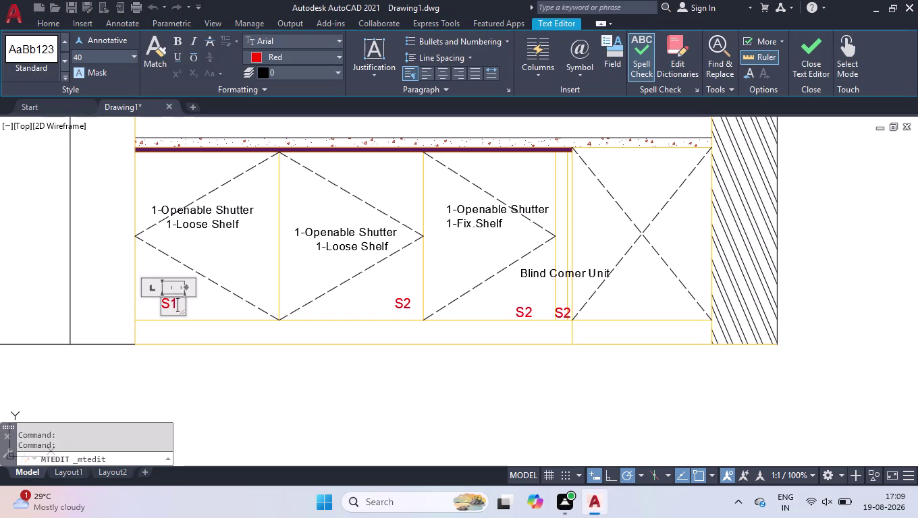
click(381, 307)
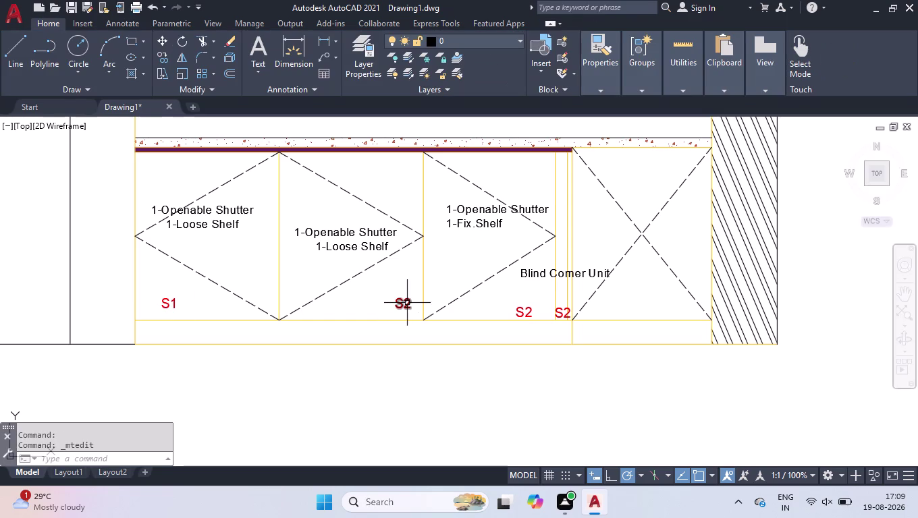
double_click(405, 303)
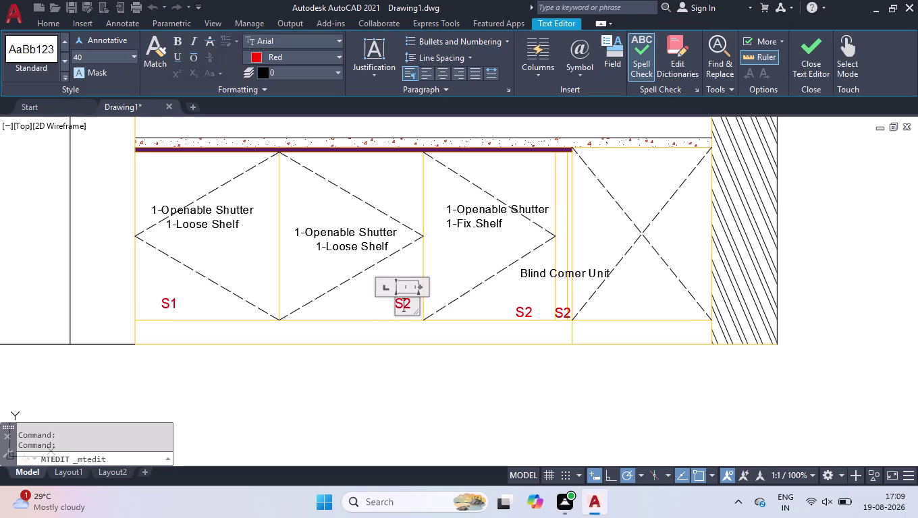
key(Right)
key(BackSpace)
key(1)
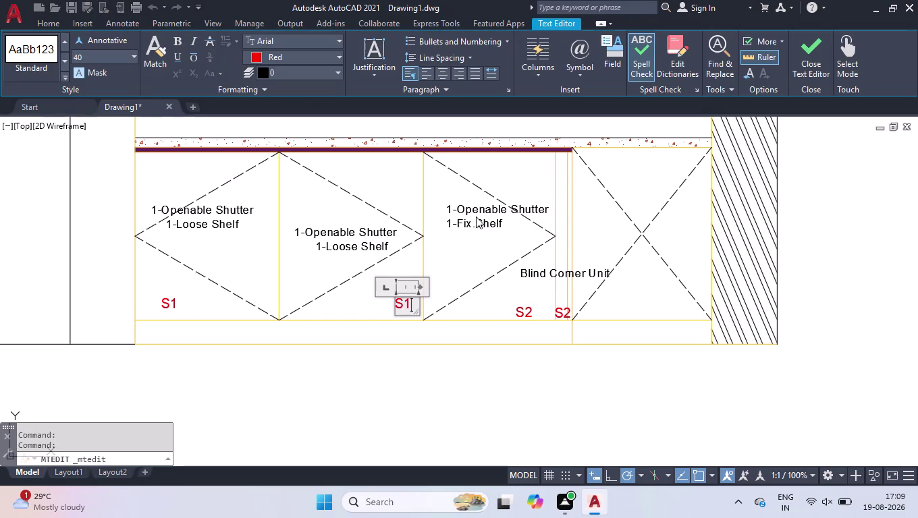
click(476, 216)
Change the third and fourth lower S2 markers to S1.
double_click(528, 311)
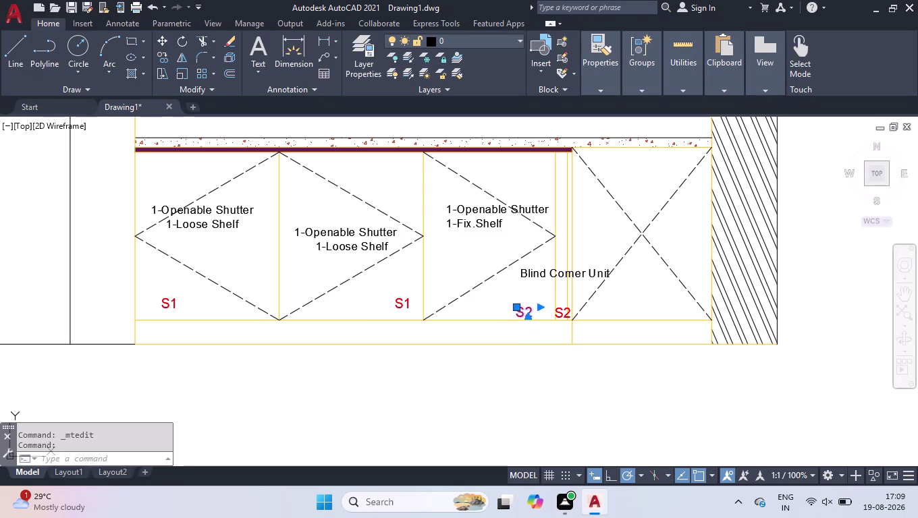
click(538, 322)
key(Right)
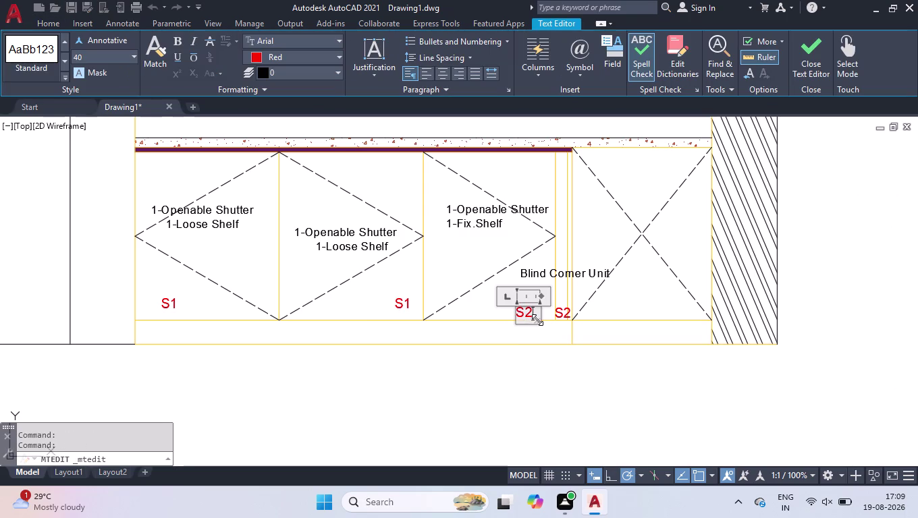
key(BackSpace)
key(1)
click(573, 330)
double_click(565, 313)
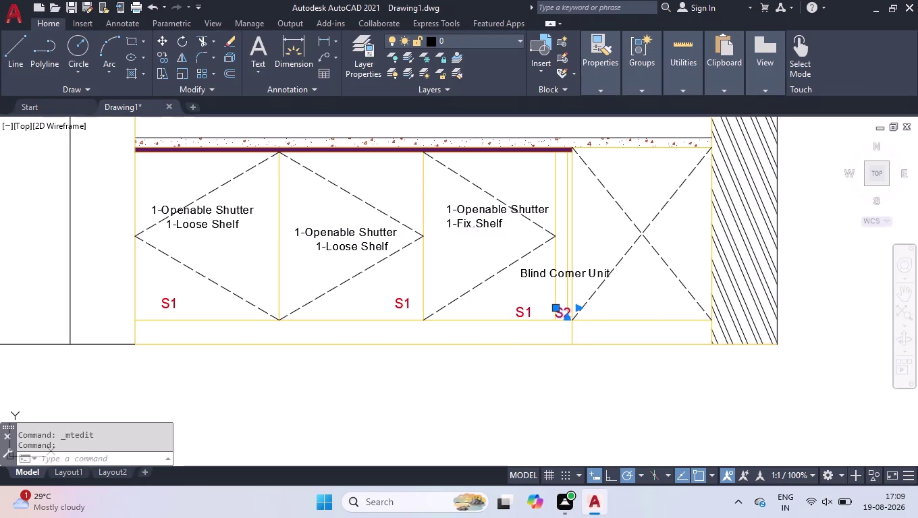
key(Right)
key(BackSpace)
key(1)
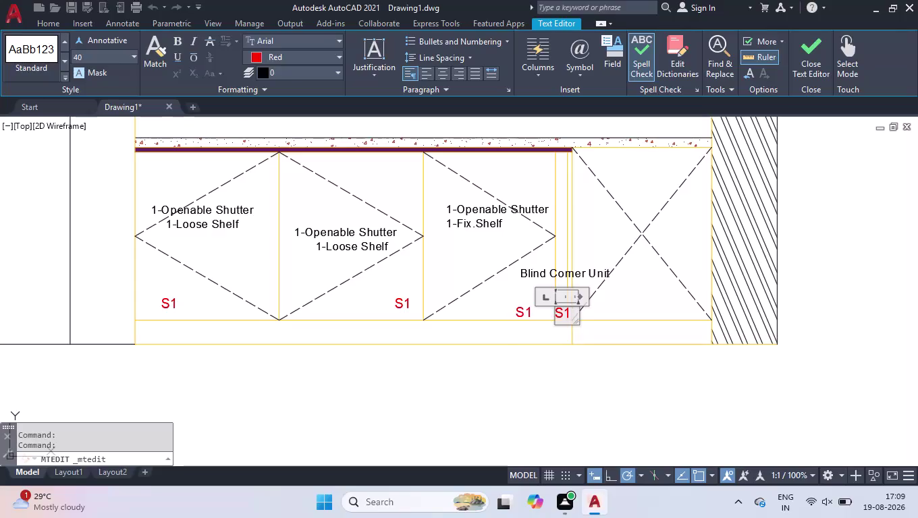
click(427, 411)
scroll(down, 3)
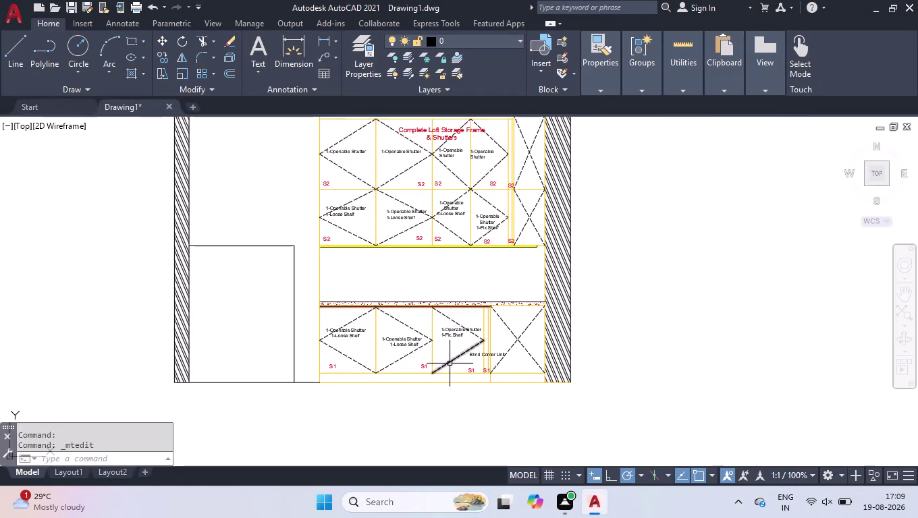
Zoom around the elevation and select the second loft shutter label.
scroll(up, 3)
scroll(up, 3)
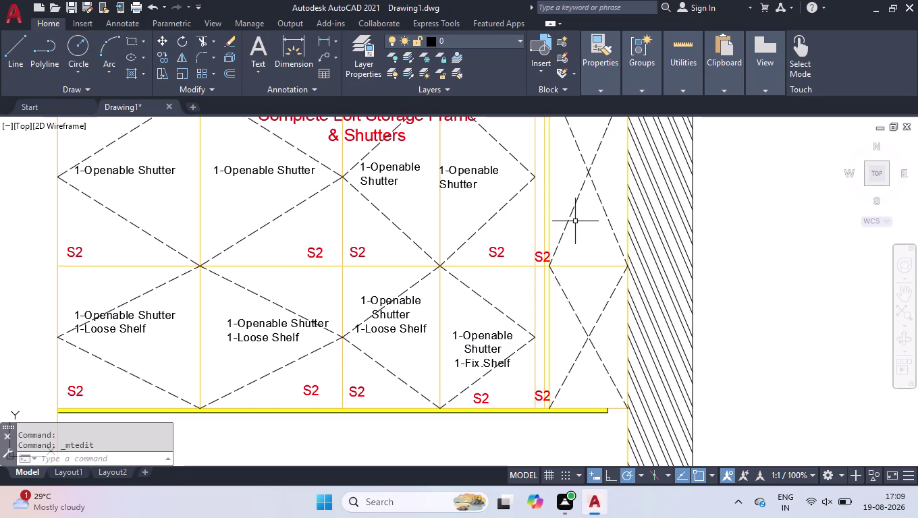
scroll(down, 3)
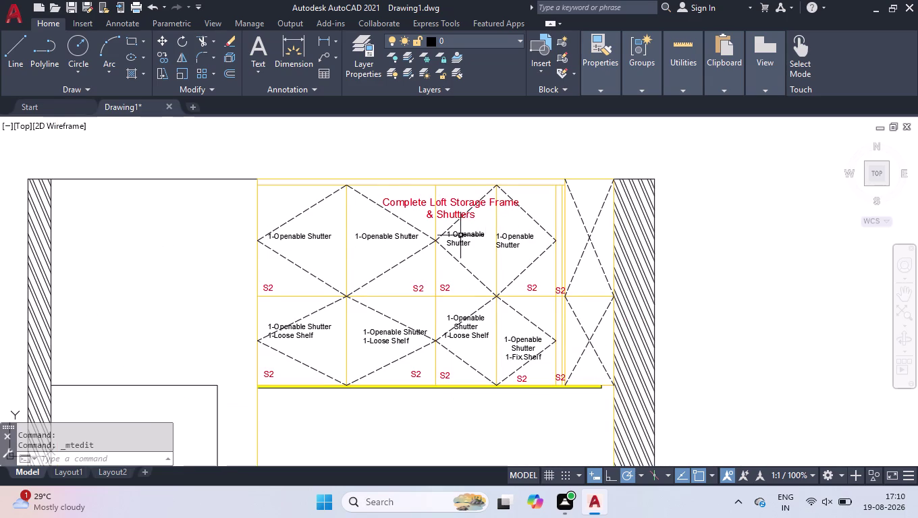
click(399, 236)
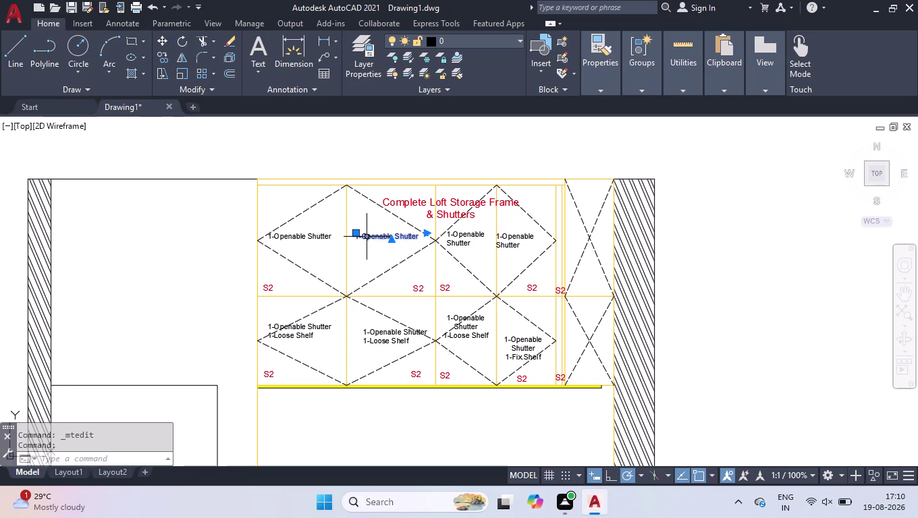
Copy the 1-Openable Shutter label to the right of the elevation using CO.
text(CO)
key(Return)
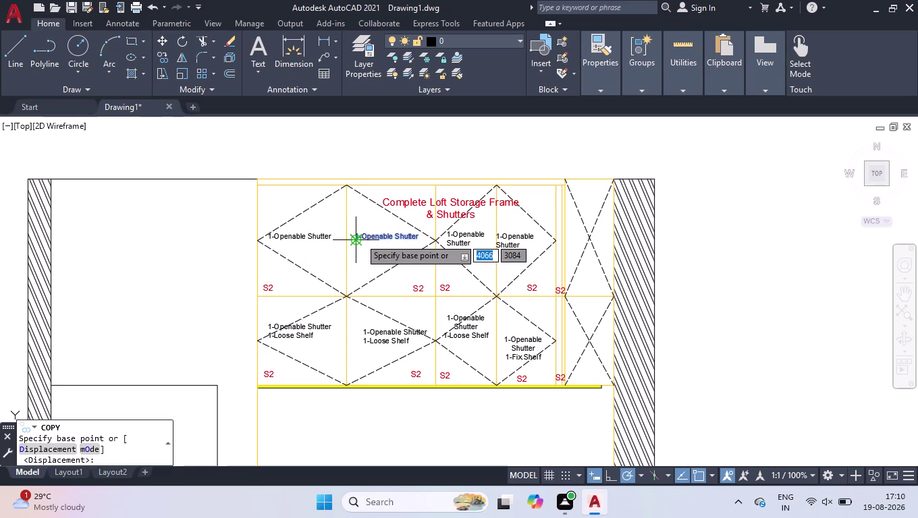
drag(361, 238, 372, 239)
click(752, 270)
key(Return)
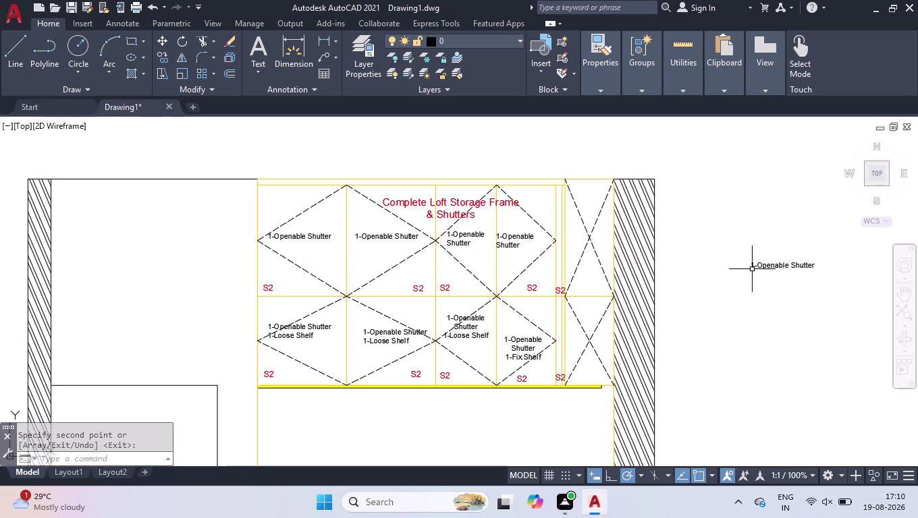
Retype the copied label to read 'Filler-2'.
double_click(779, 264)
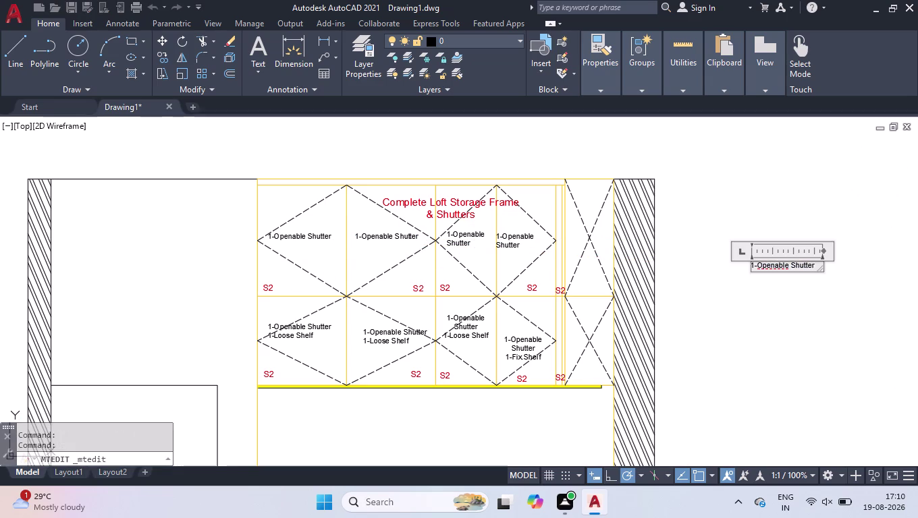
key(ctrl+a)
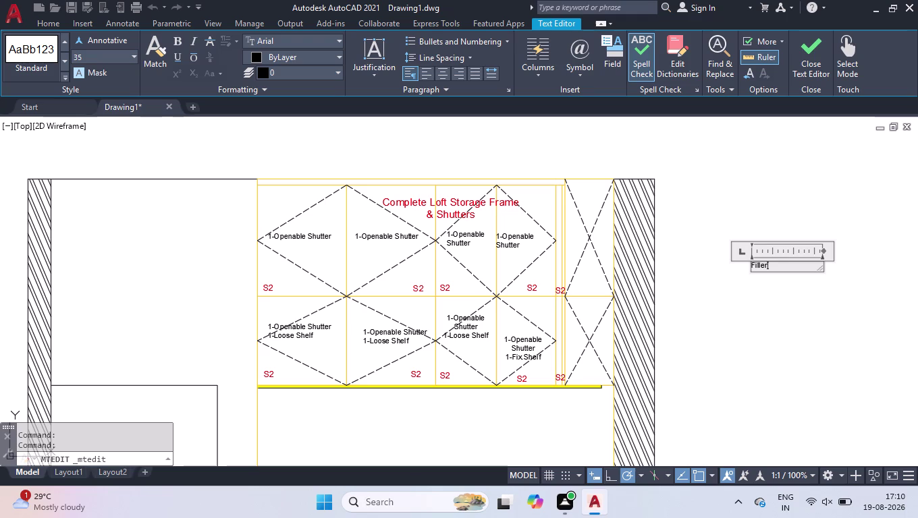
text(-2)
key(Return)
click(776, 215)
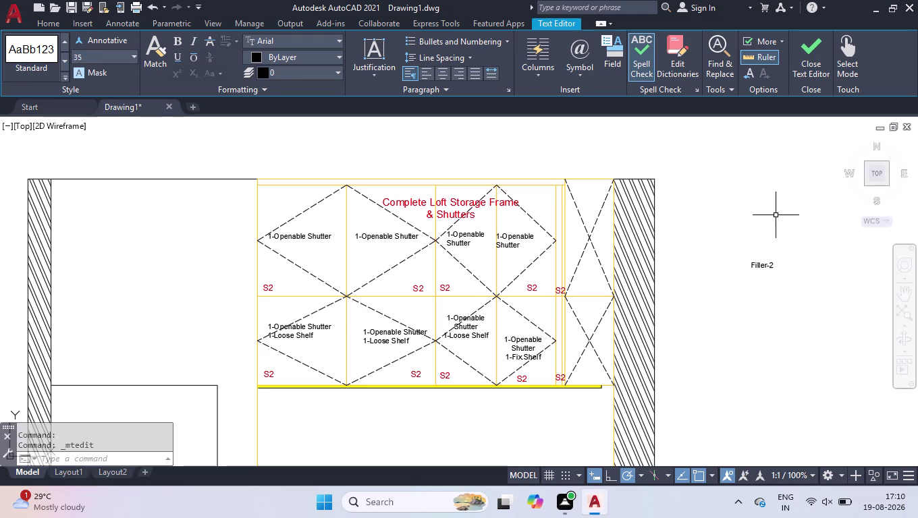
click(771, 264)
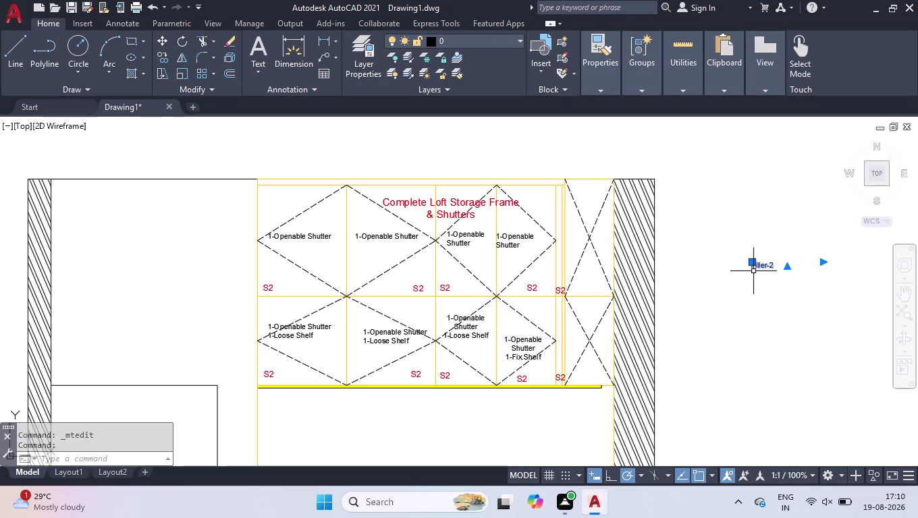
Copy the Filler-2 label to a spot above the loft top.
key(c)
text(ol)
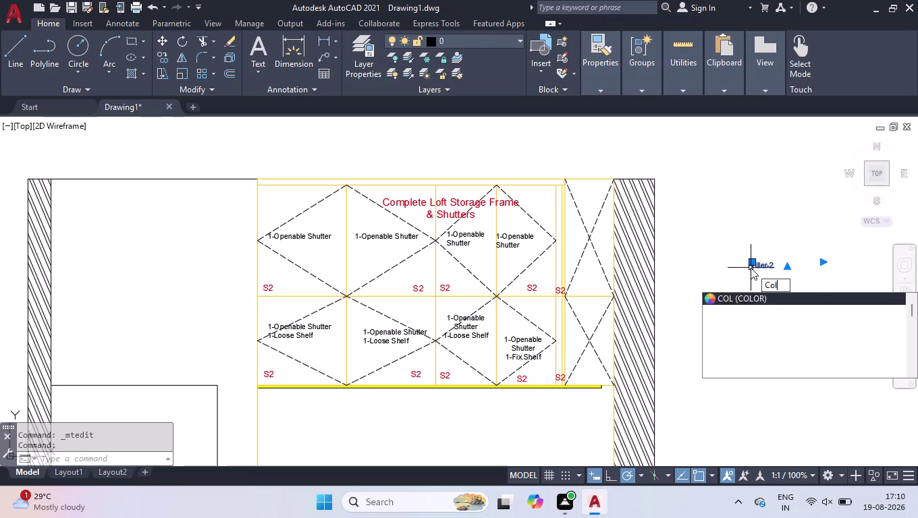
key(BackSpace)
key(Return)
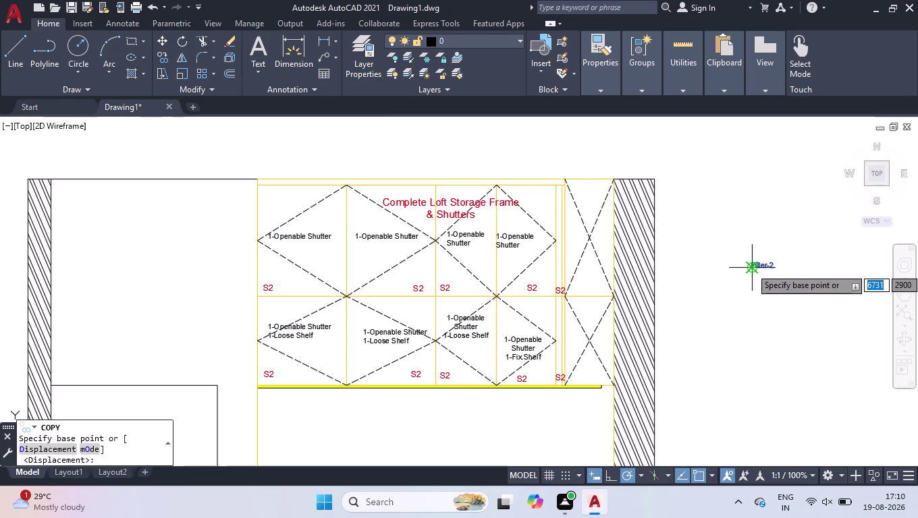
click(751, 268)
scroll(up, 3)
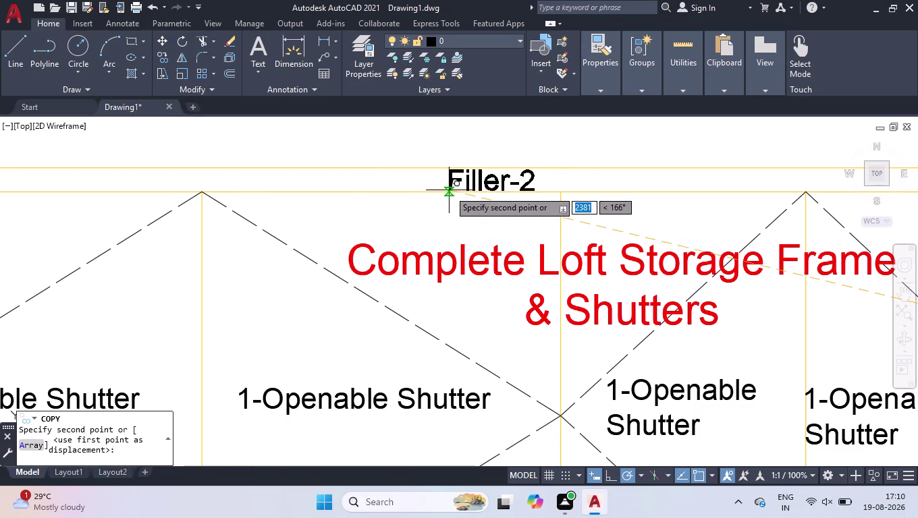
click(449, 191)
scroll(down, 3)
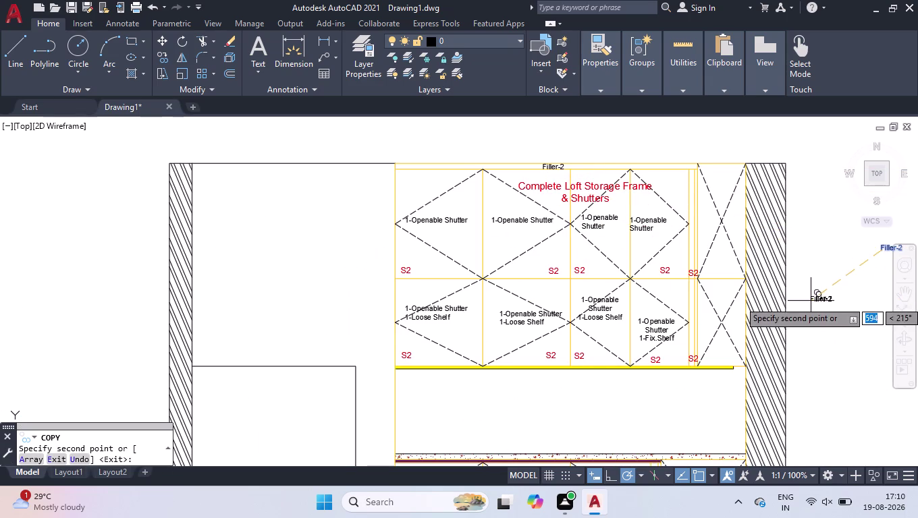
key(Return)
Rotate the Filler-2 label 90° so it stands upright.
scroll(down, 3)
scroll(up, 3)
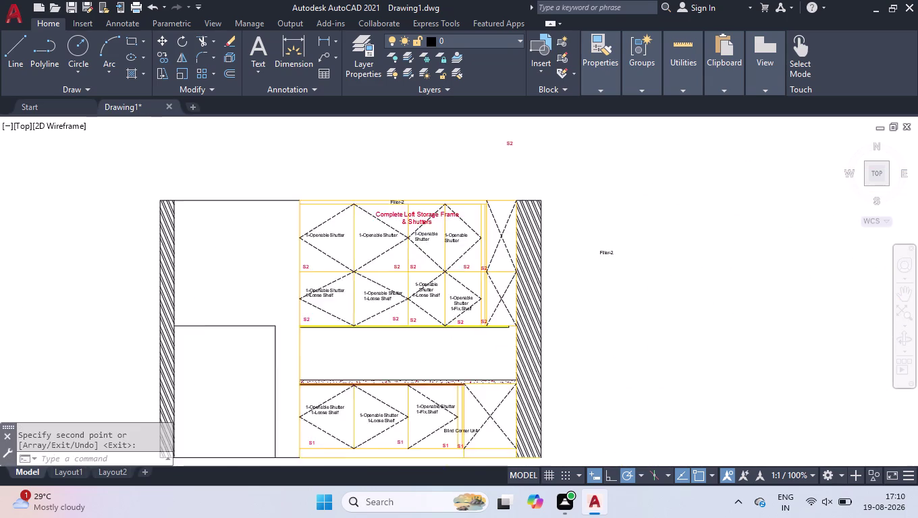
drag(608, 200, 601, 208)
click(553, 264)
text(ro)
key(Return)
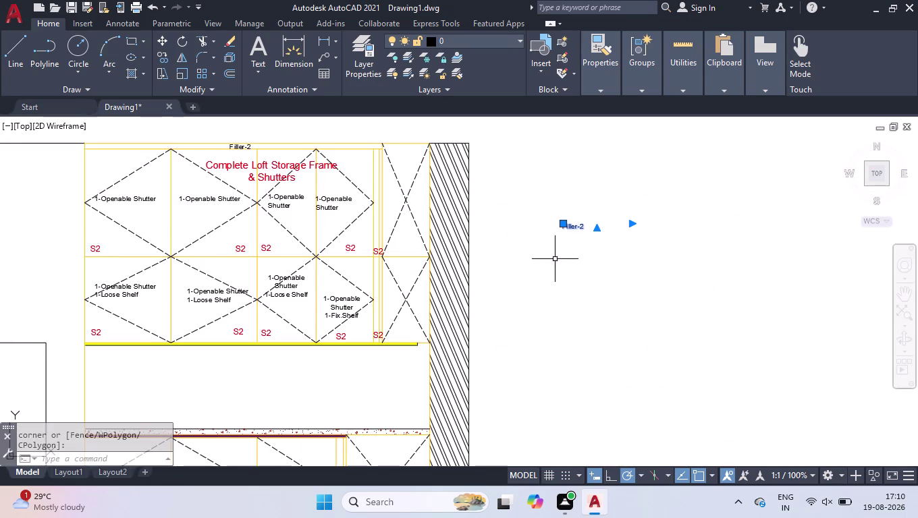
click(564, 261)
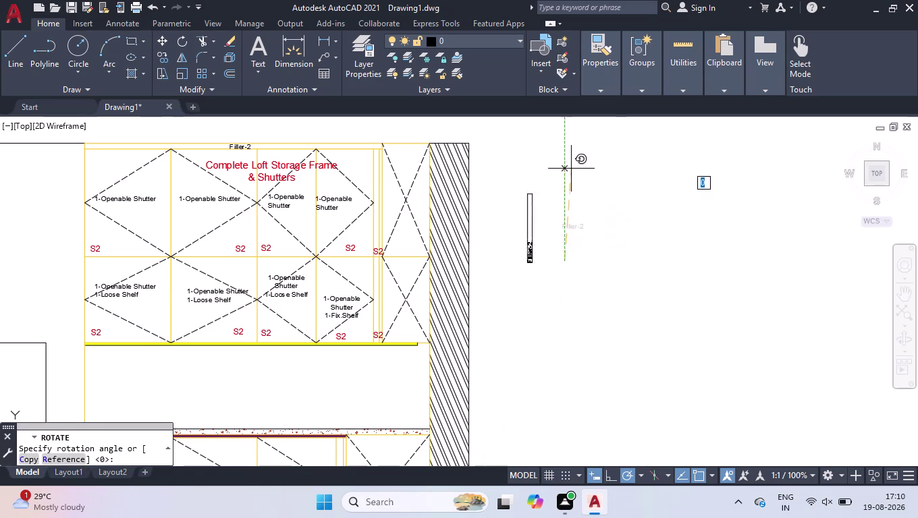
click(564, 146)
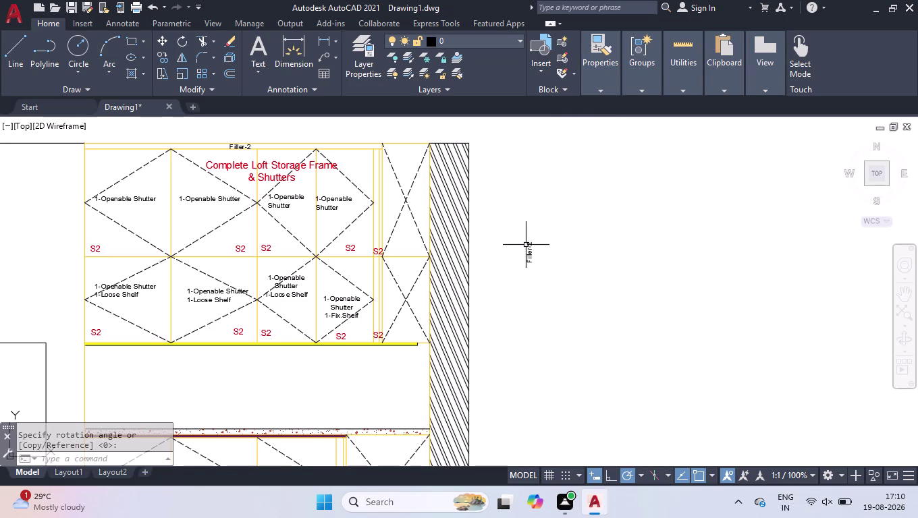
Copy the upright label into the upper loft, lower loft and base unit filler strips.
click(531, 252)
text(co)
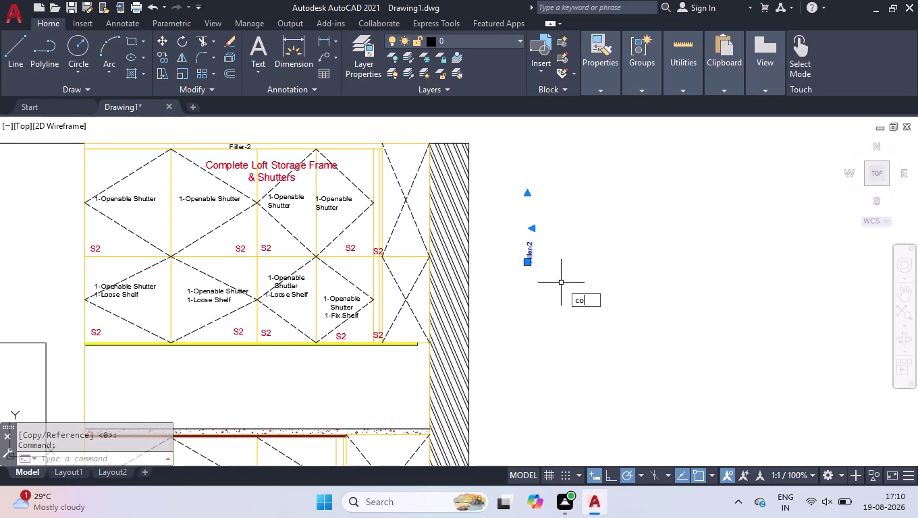
key(Return)
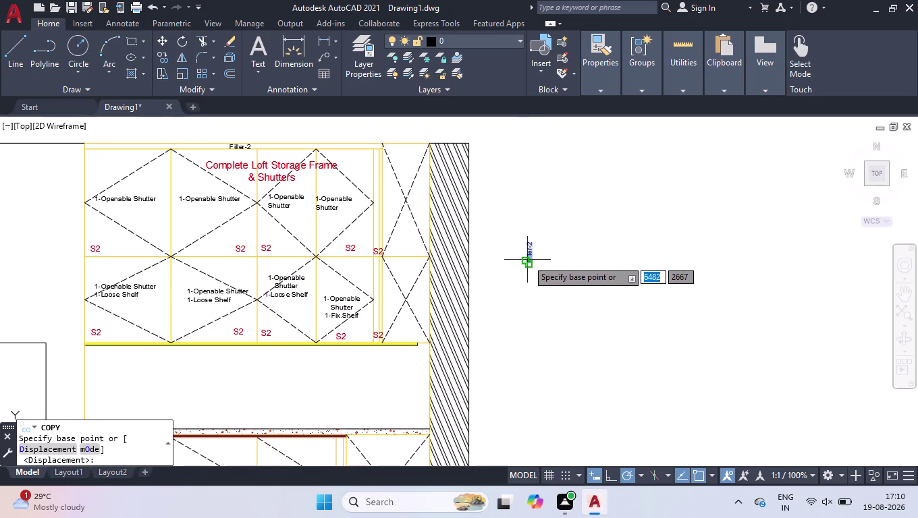
click(527, 260)
scroll(up, 3)
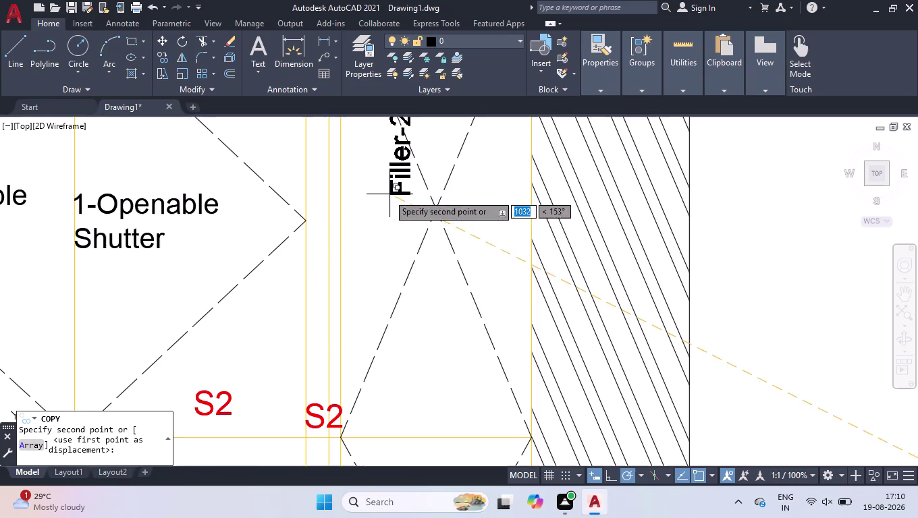
click(309, 280)
scroll(down, 3)
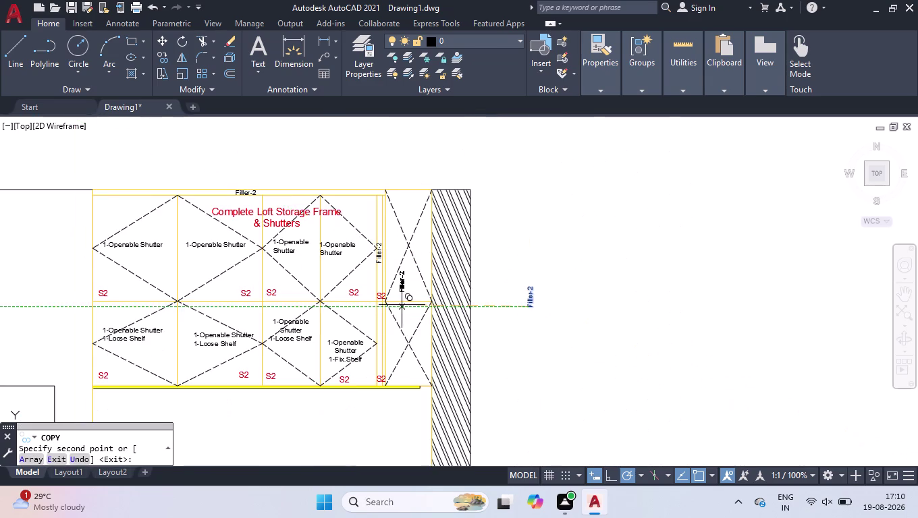
scroll(up, 3)
click(383, 318)
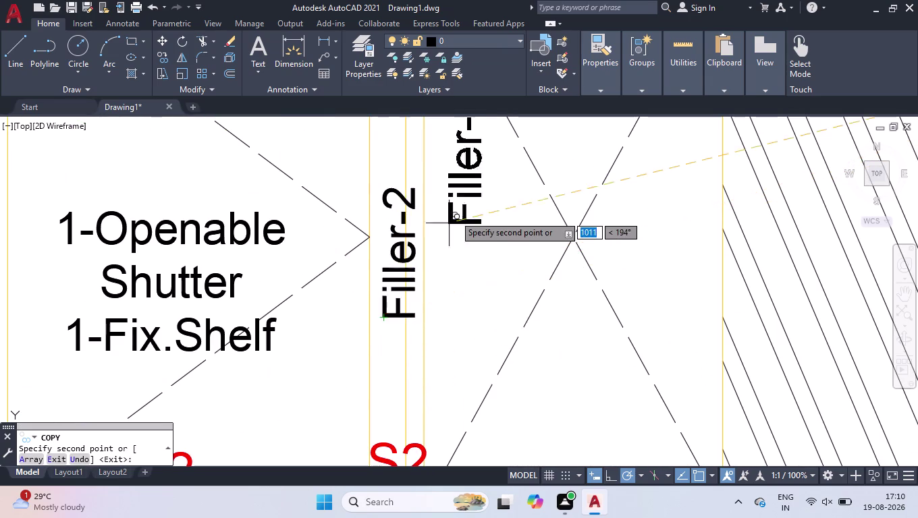
scroll(down, 3)
scroll(down, 3)
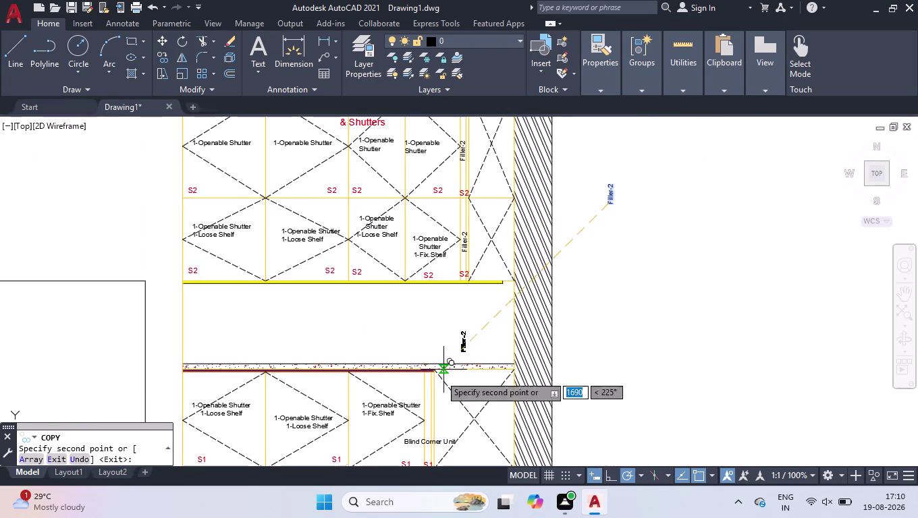
scroll(up, 3)
click(442, 432)
key(Return)
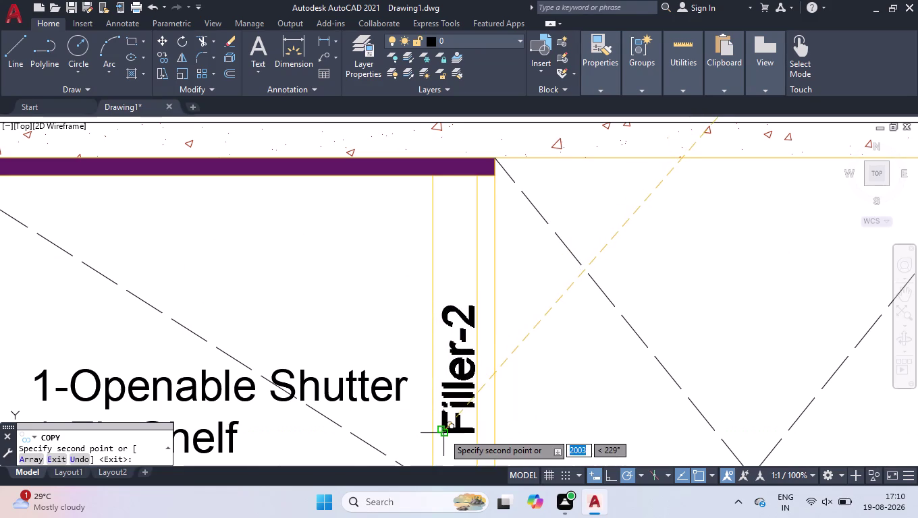
Change the base unit filler label to 'Filler-1'.
double_click(452, 310)
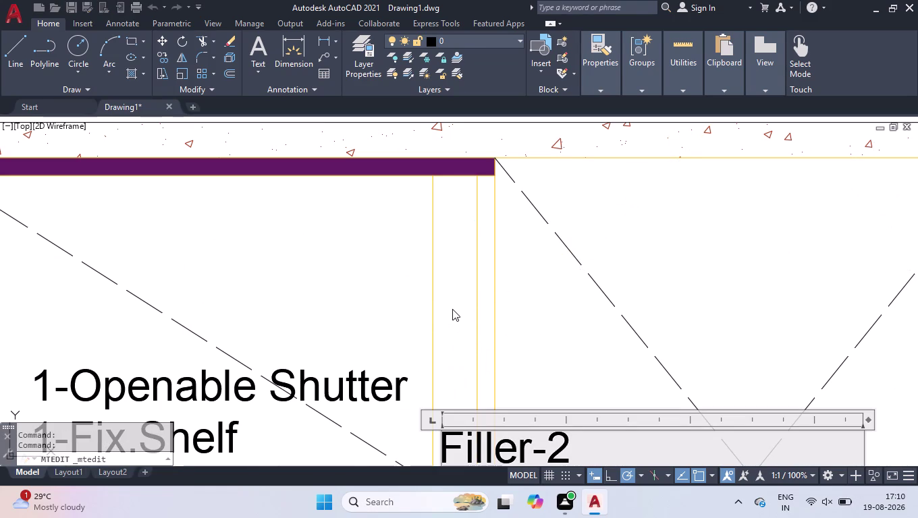
key(BackSpace)
key(1)
click(568, 268)
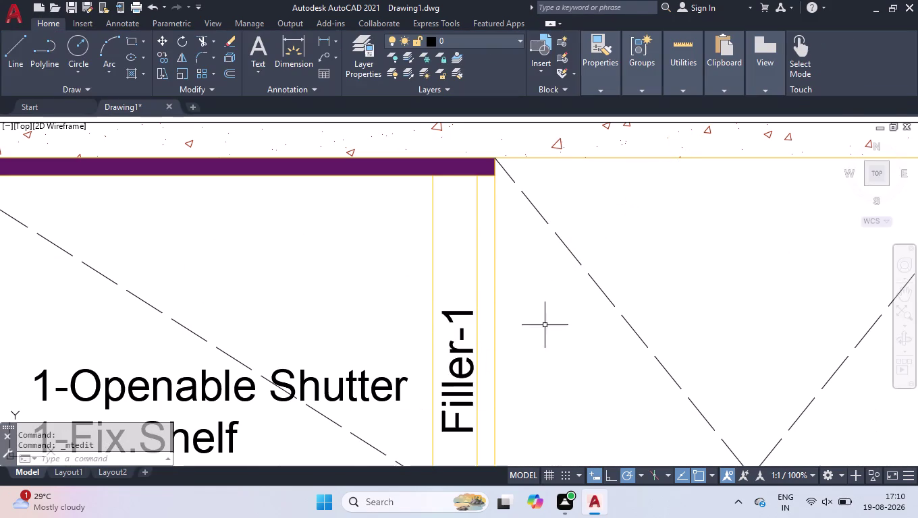
scroll(down, 3)
click(665, 211)
Delete the leftover Filler-2 label beside the elevation.
click(630, 214)
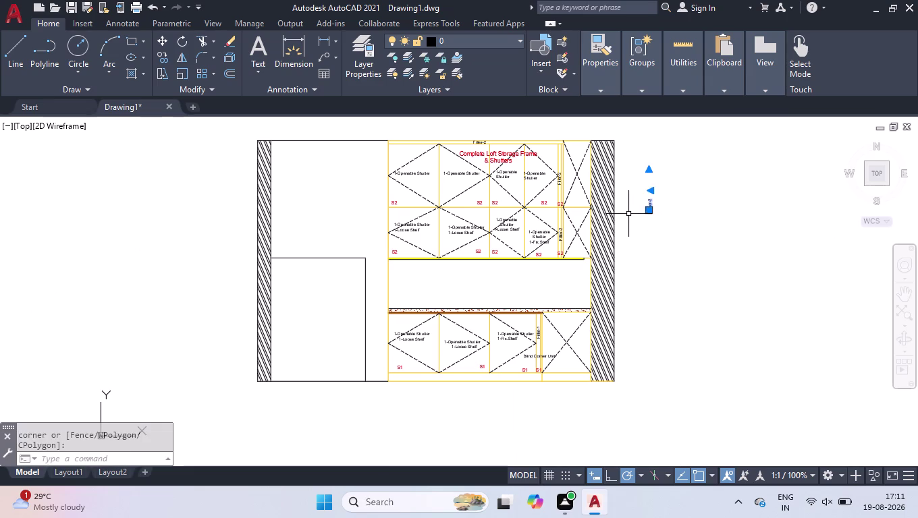
key(Delete)
scroll(down, 3)
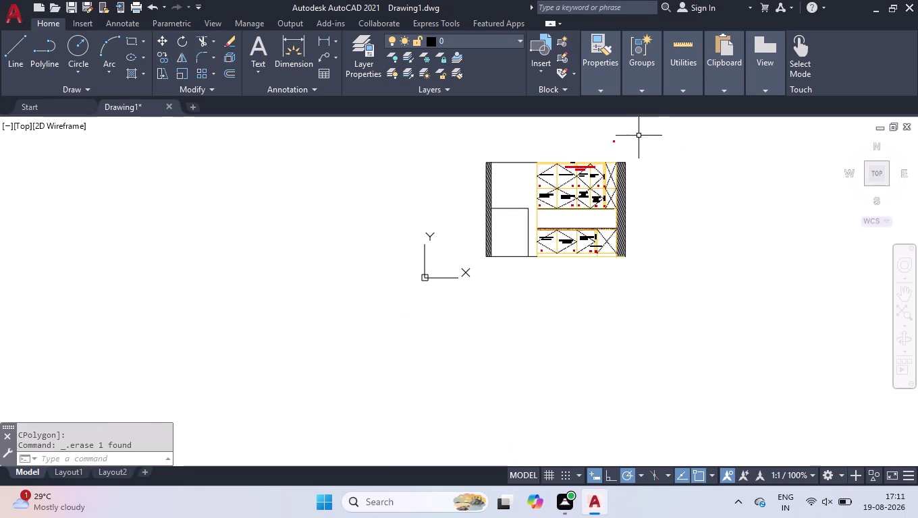
scroll(up, 3)
scroll(up, 3)
Delete the stray S2 marker outside the drawing.
click(617, 168)
click(325, 246)
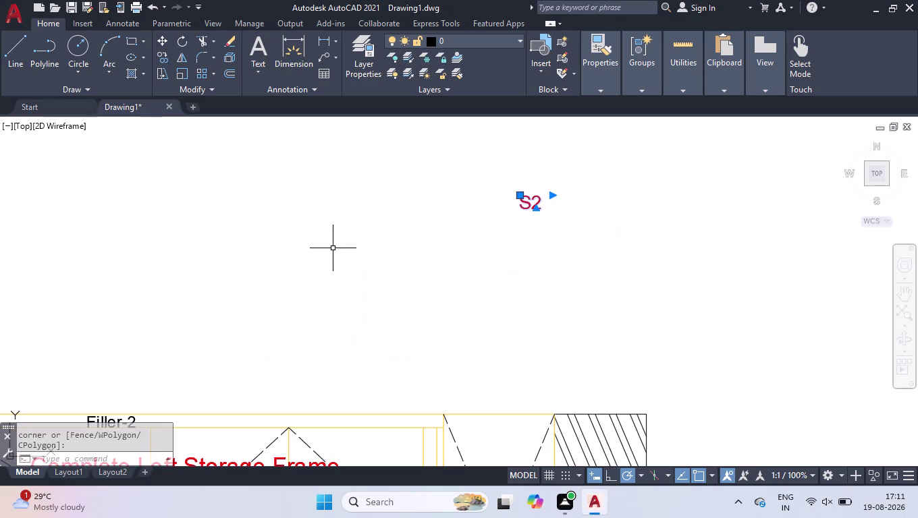
key(Delete)
scroll(down, 3)
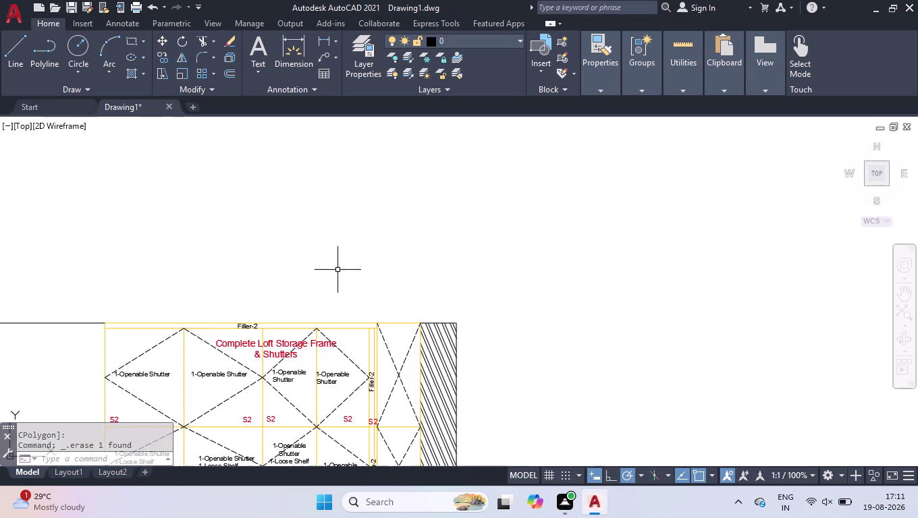
scroll(down, 3)
scroll(down, 3)
scroll(up, 3)
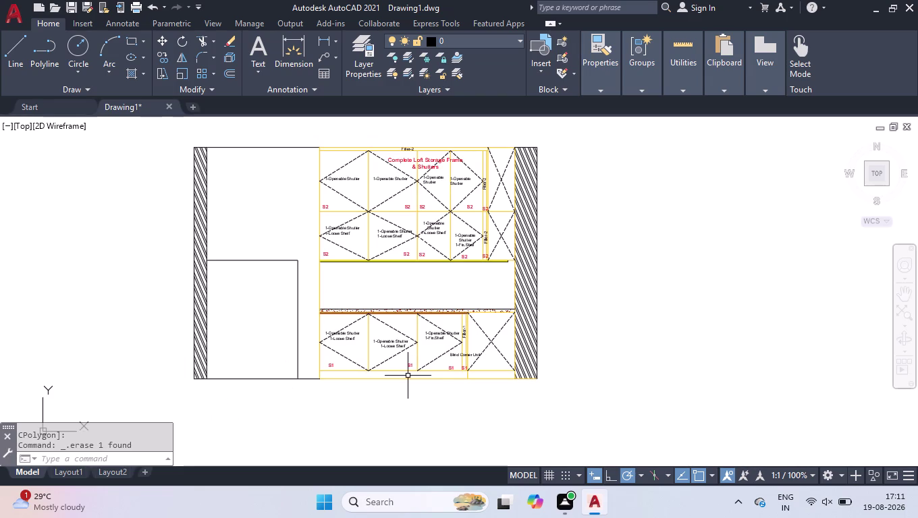
Give the Standard multileader style 3 maximum leader points and landing distance 15.
text(mls)
key(Return)
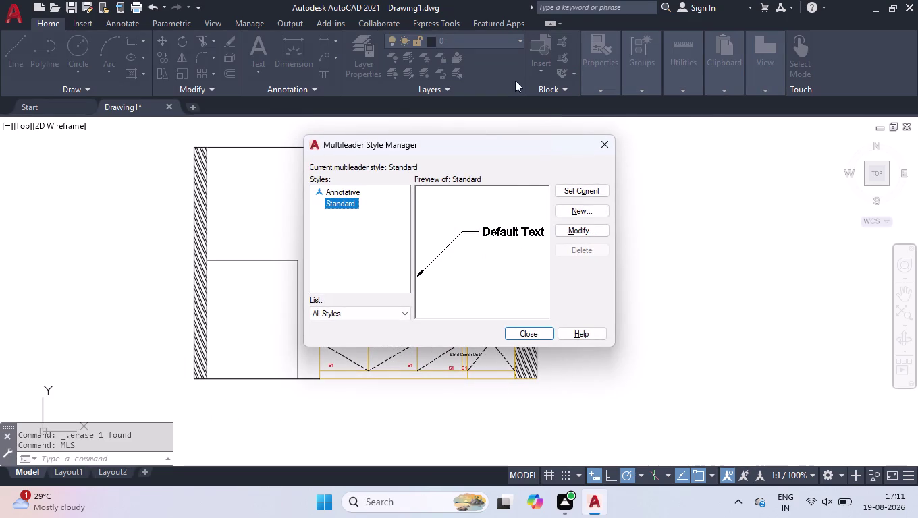
click(584, 228)
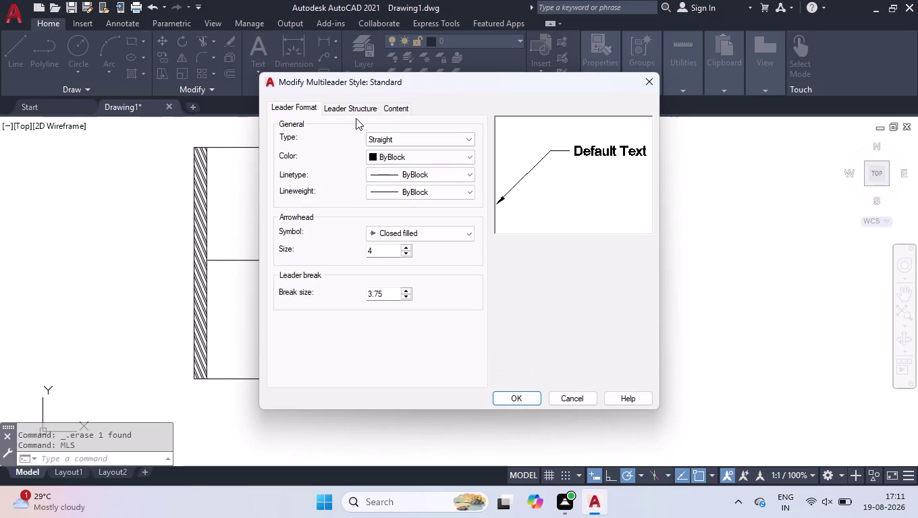
click(351, 111)
drag(447, 138, 334, 136)
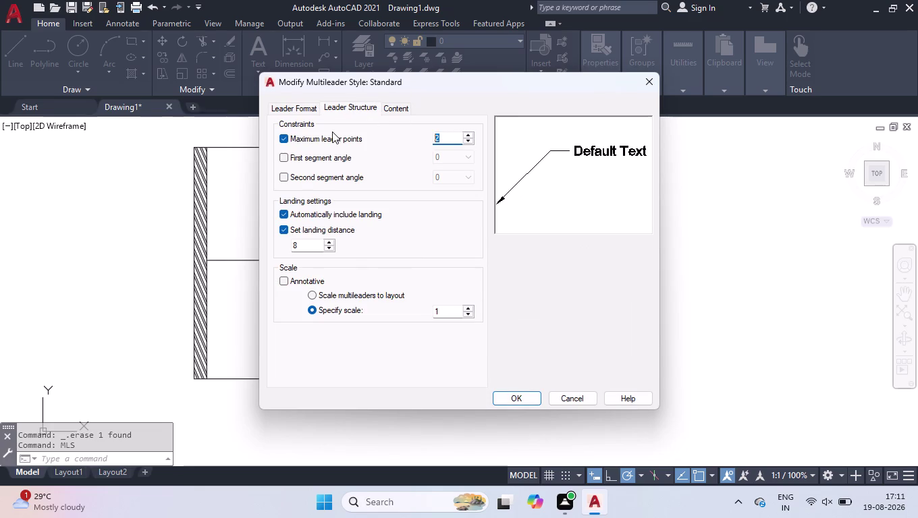
key(3)
drag(308, 250, 143, 234)
text(15)
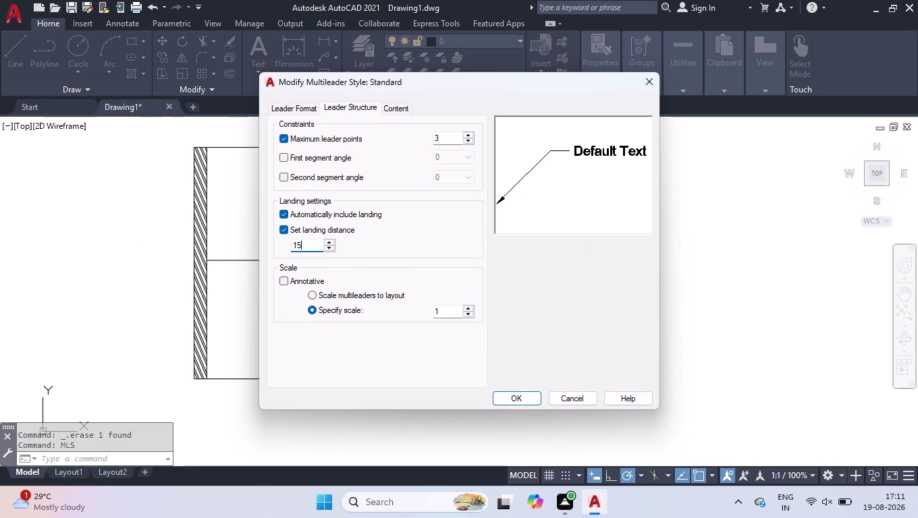
key(Return)
Set the Standard style's arrowhead size to 20 and apply the changes.
click(293, 111)
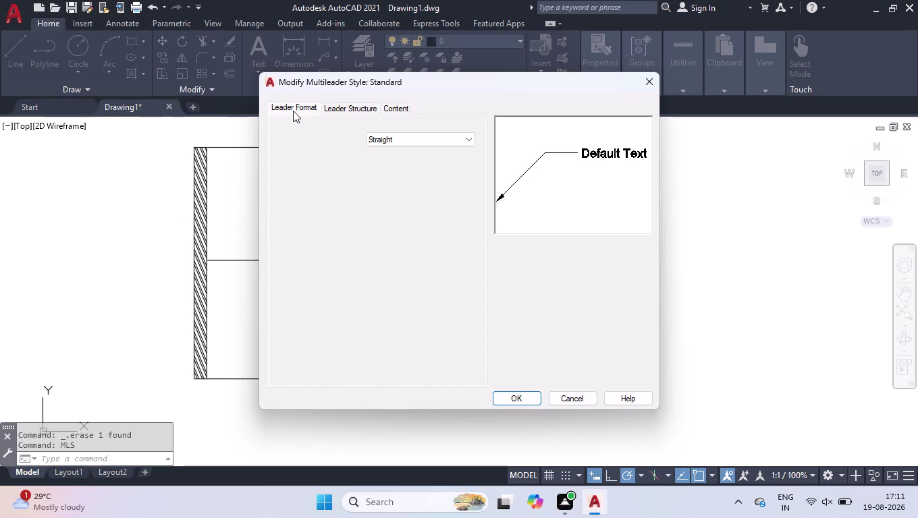
drag(386, 249, 266, 243)
text(20)
key(Return)
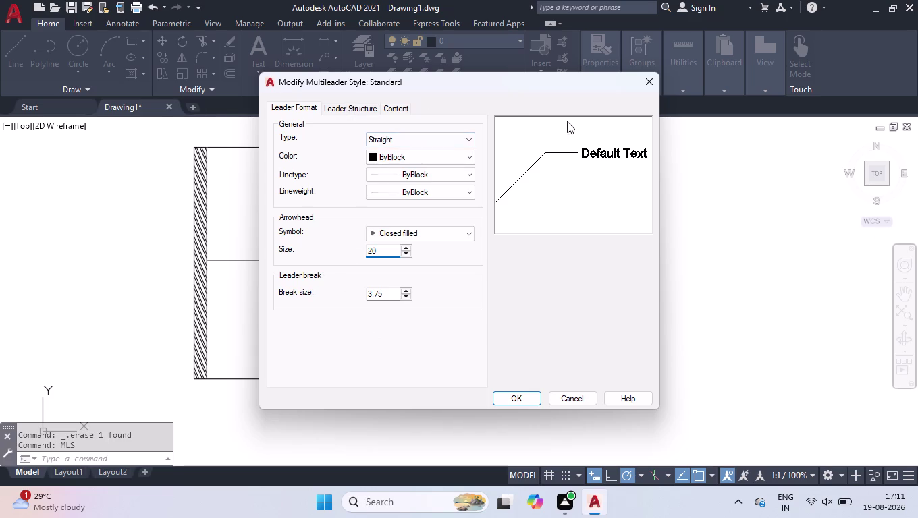
click(523, 404)
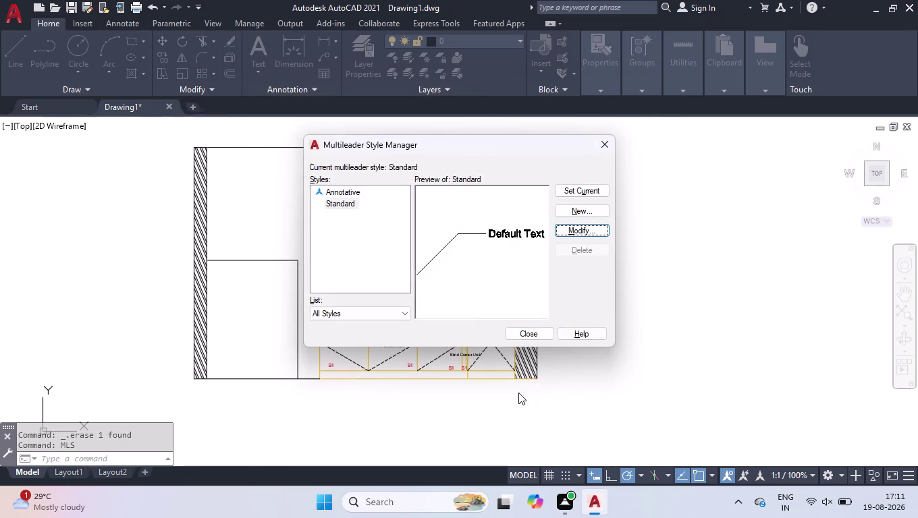
click(572, 185)
click(529, 332)
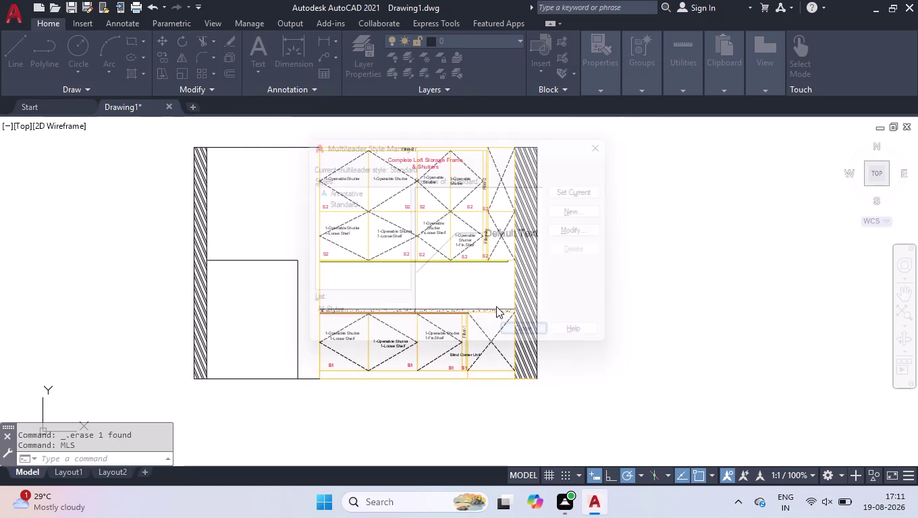
scroll(up, 3)
Place a bent multileader with its arrowhead on the yellow shelf line.
scroll(up, 3)
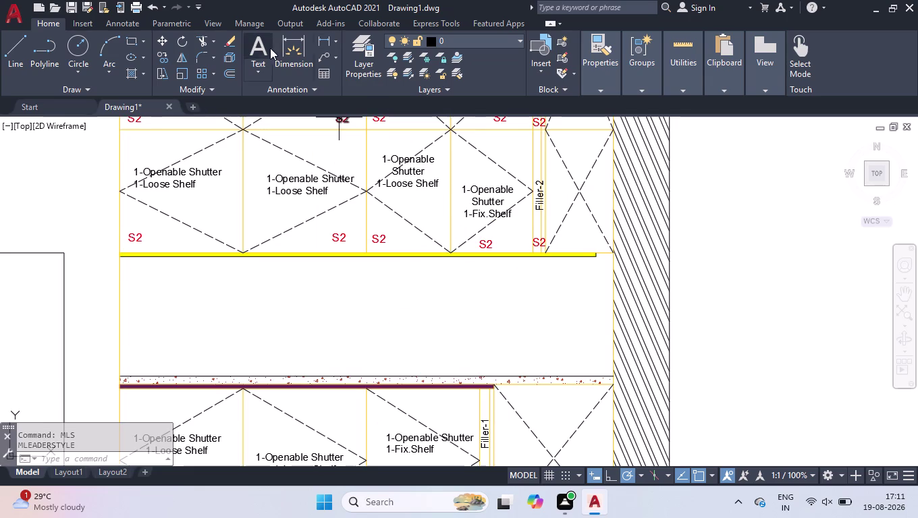
click(326, 56)
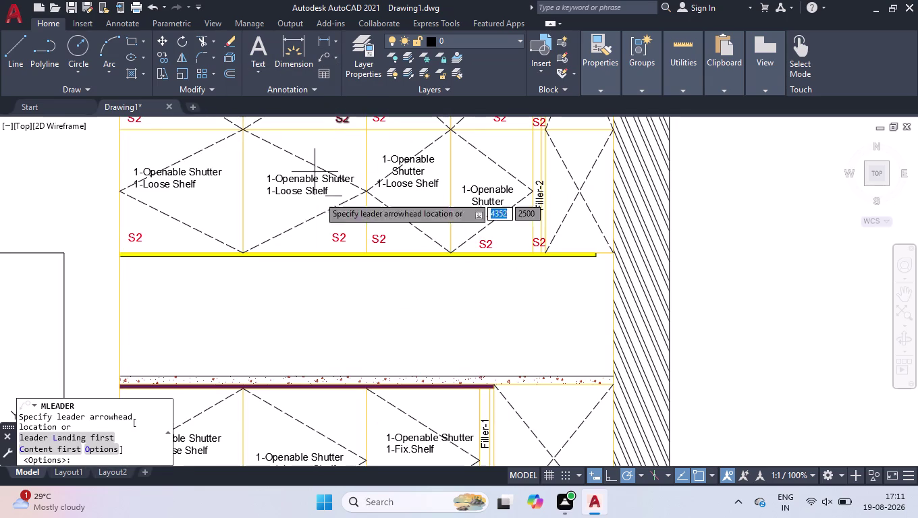
click(356, 260)
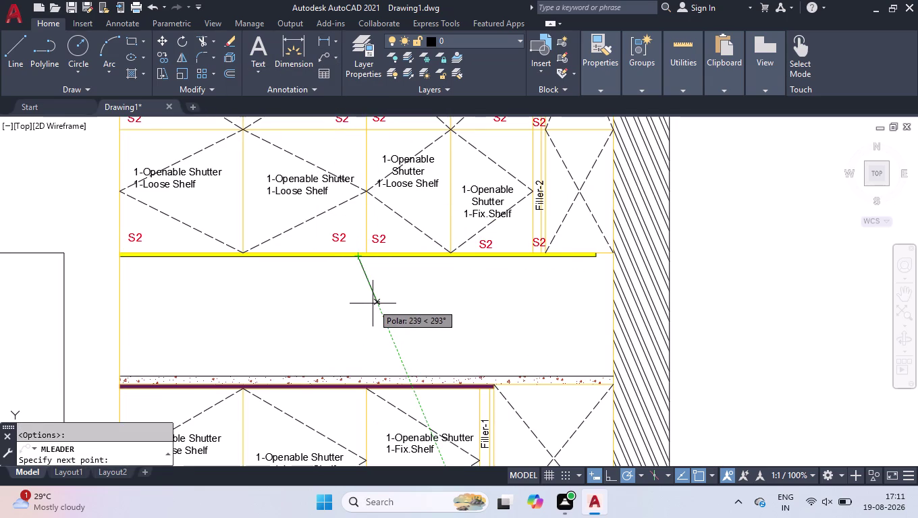
click(374, 304)
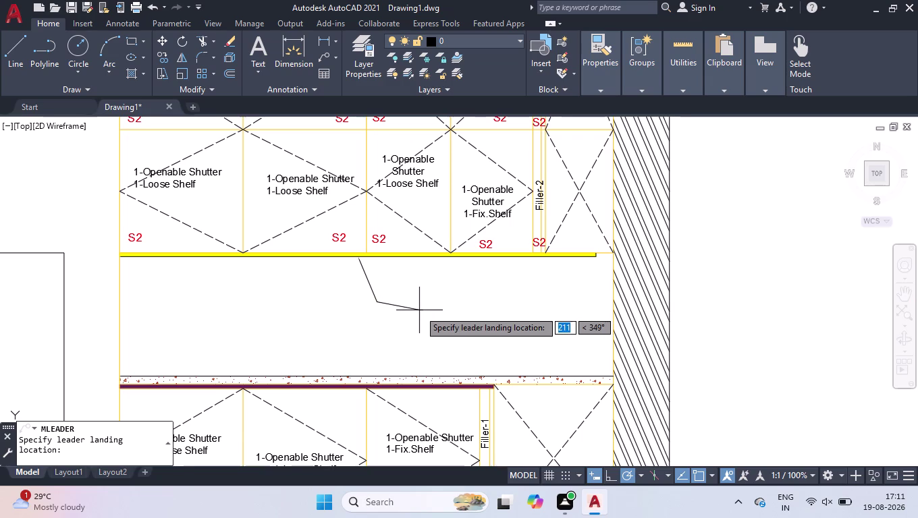
click(419, 310)
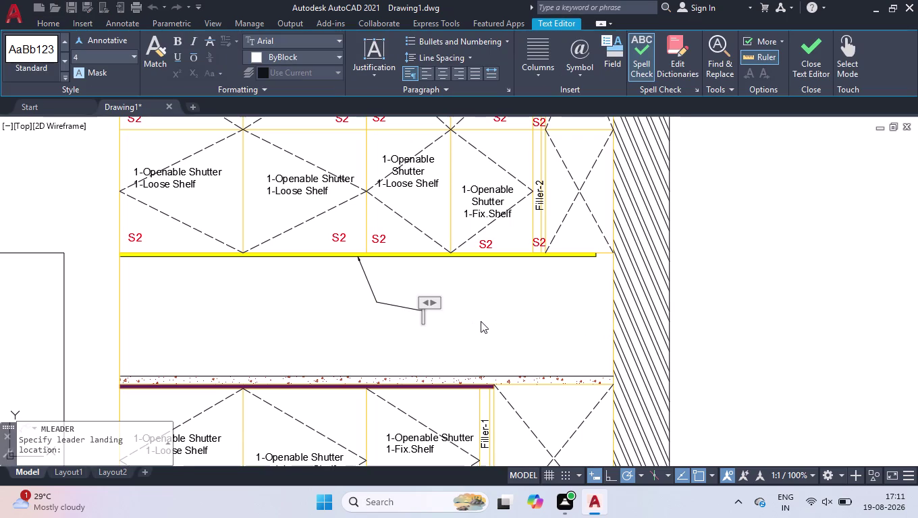
Enter 'Profile Light' as the leader's label text.
text(ro)
text(file)
key(space)
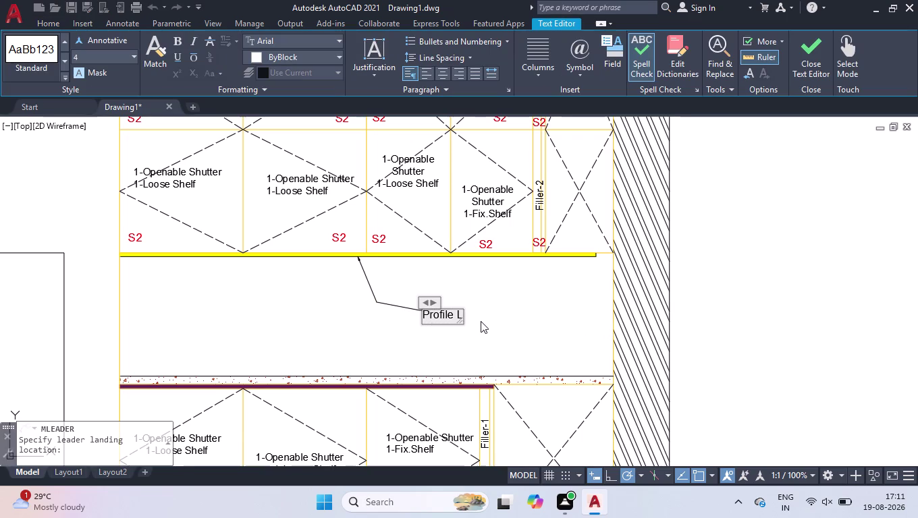
key(t)
click(504, 288)
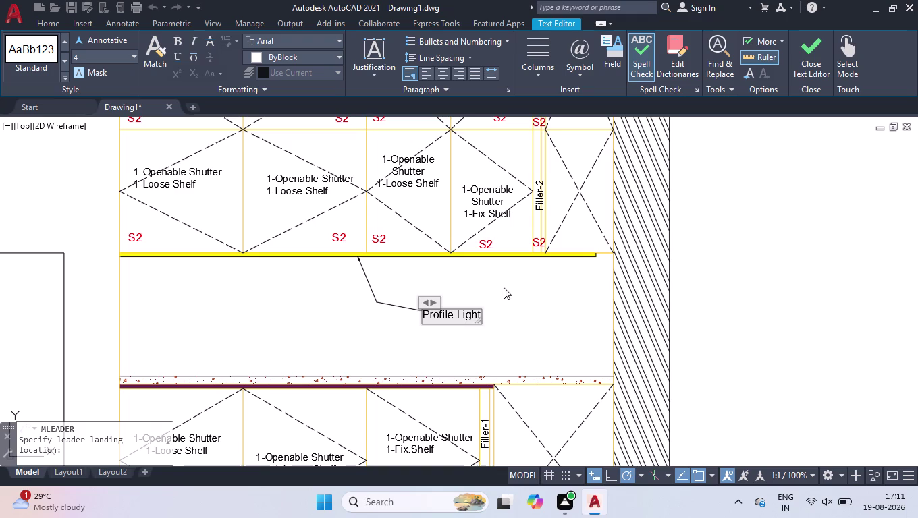
click(433, 293)
click(363, 326)
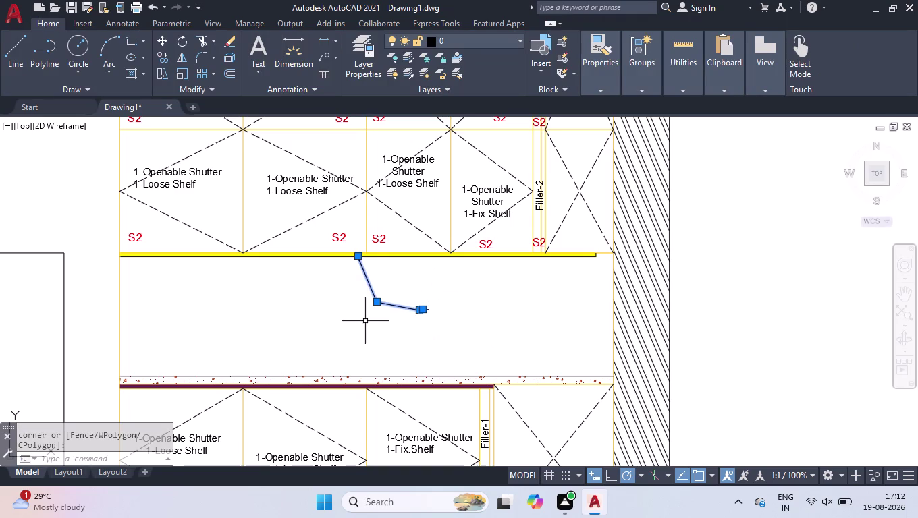
Make the leader line blue with arrowhead size 30 in Properties.
key(ctrl+1)
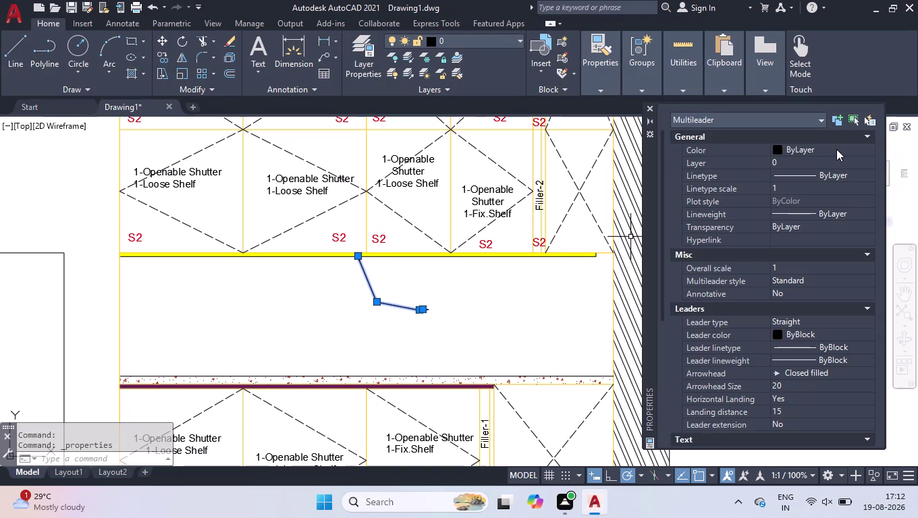
double_click(837, 150)
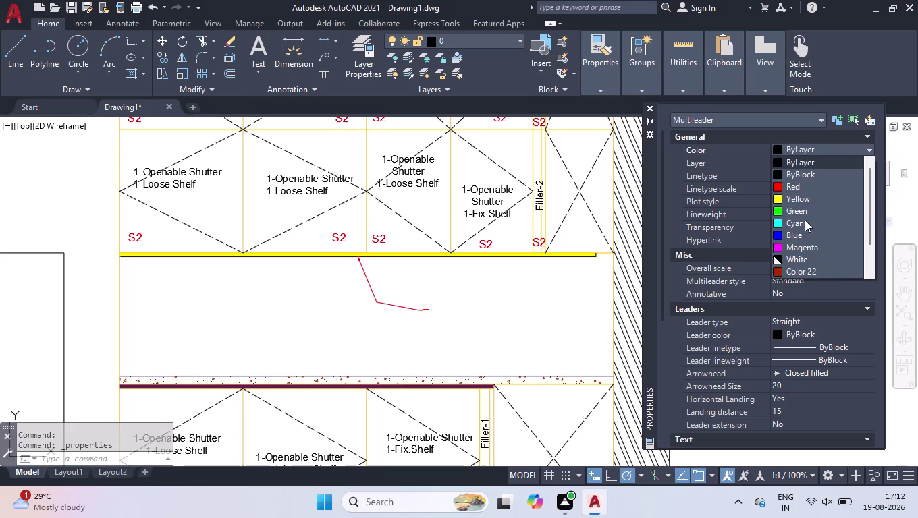
click(810, 303)
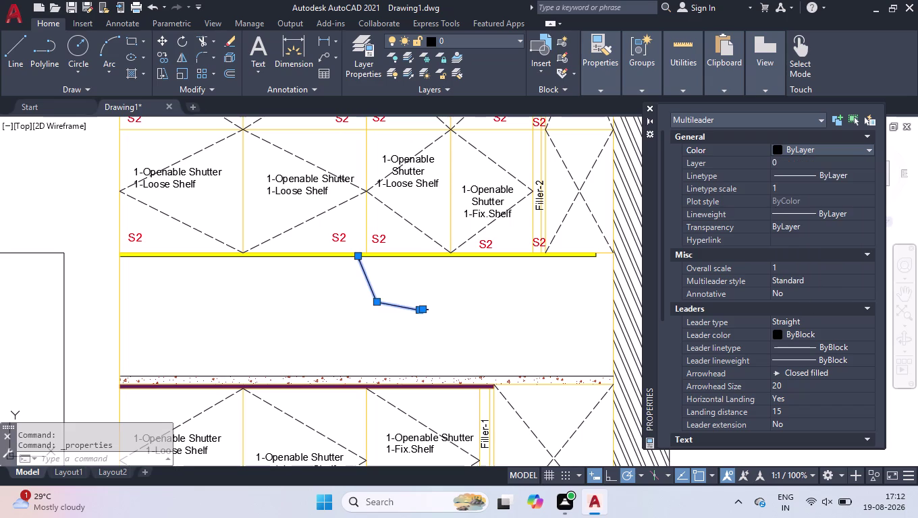
scroll(down, 3)
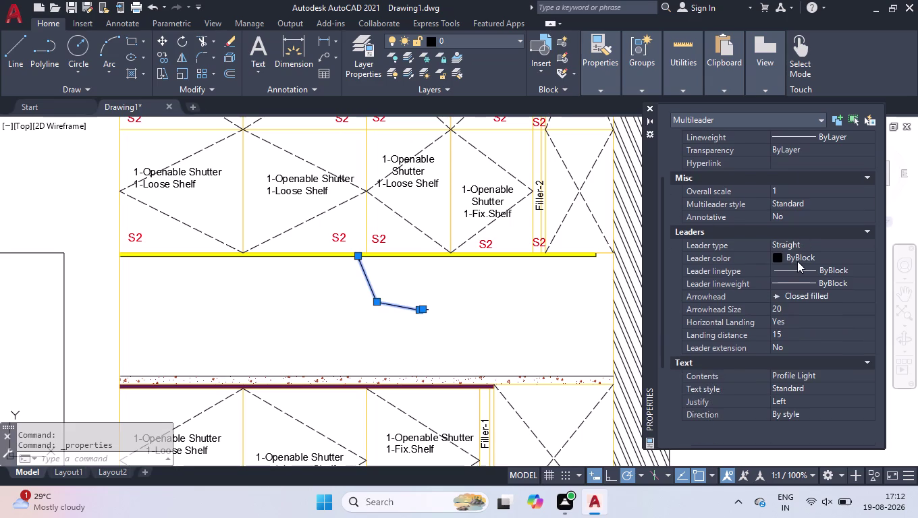
double_click(797, 257)
click(786, 330)
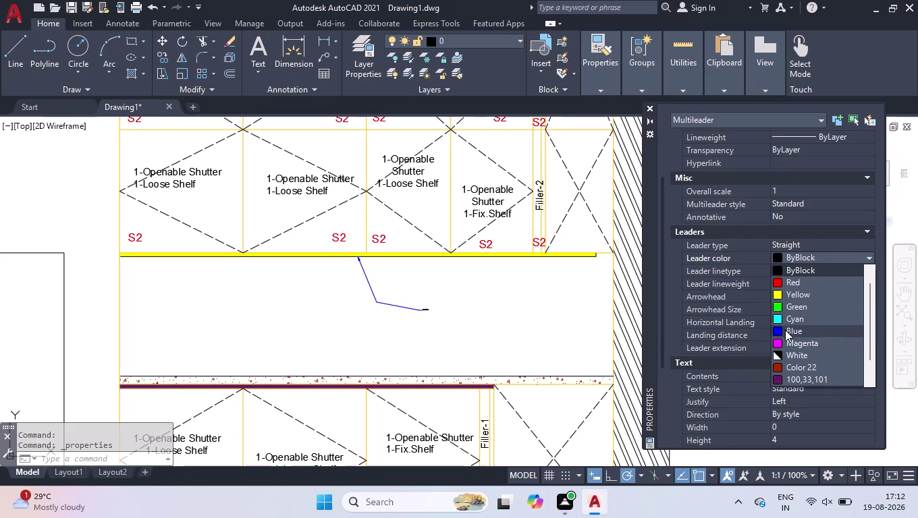
click(793, 307)
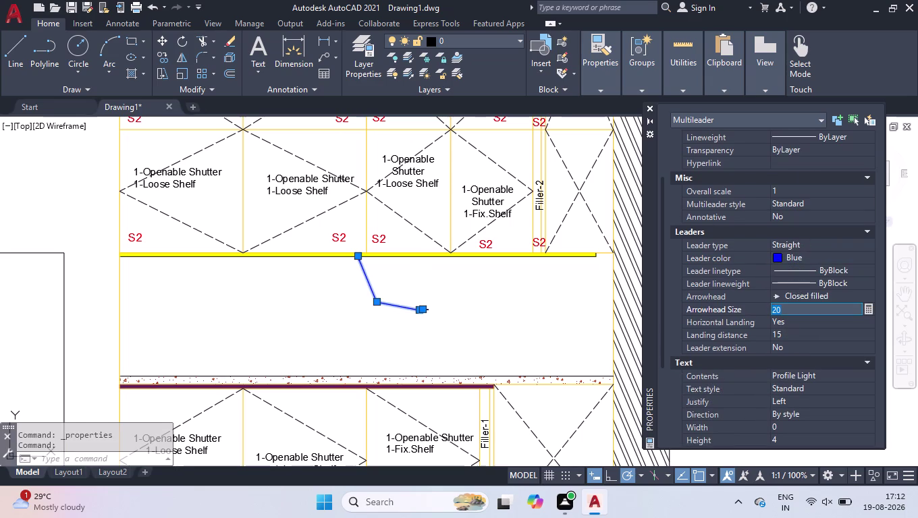
text(30)
key(Return)
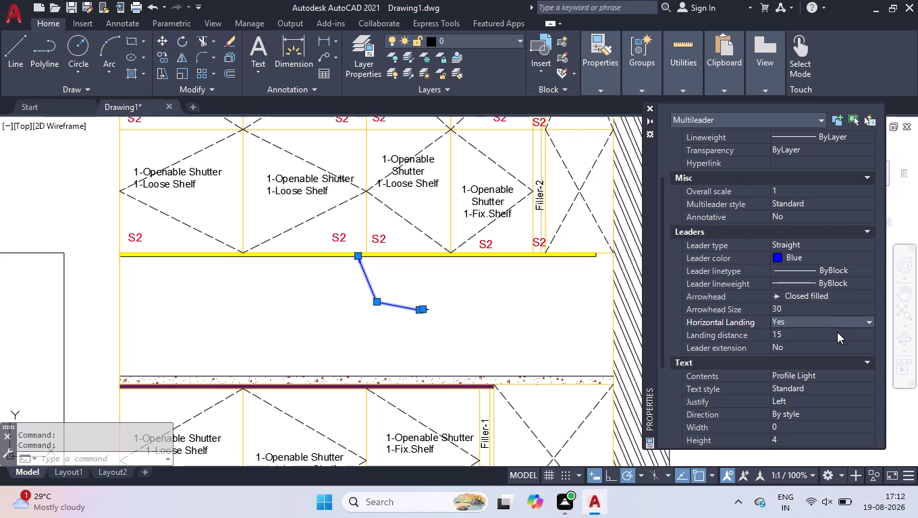
Set the Profile Light text height to 40 and colour to red.
scroll(down, 3)
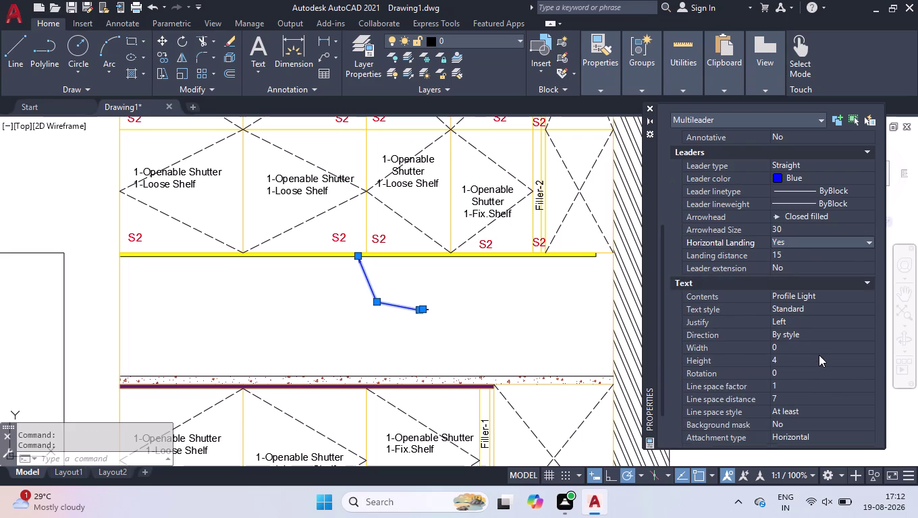
click(817, 355)
text(40)
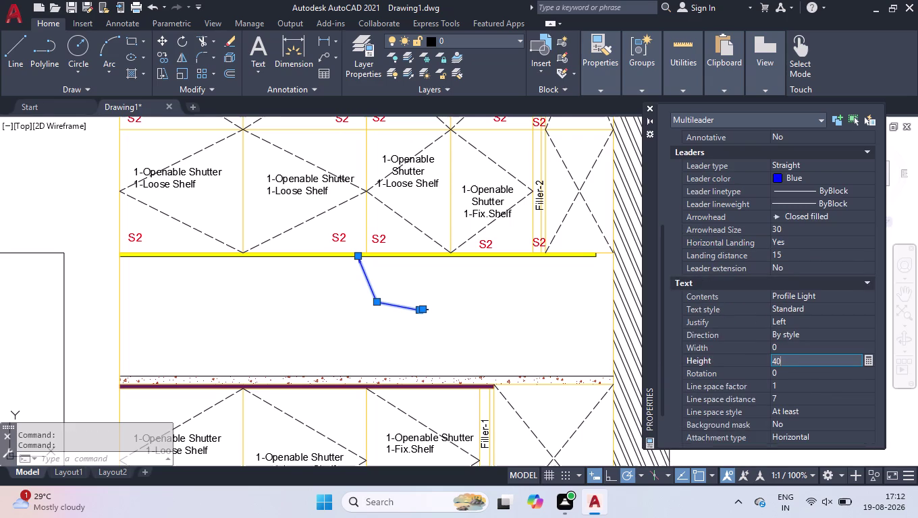
key(Return)
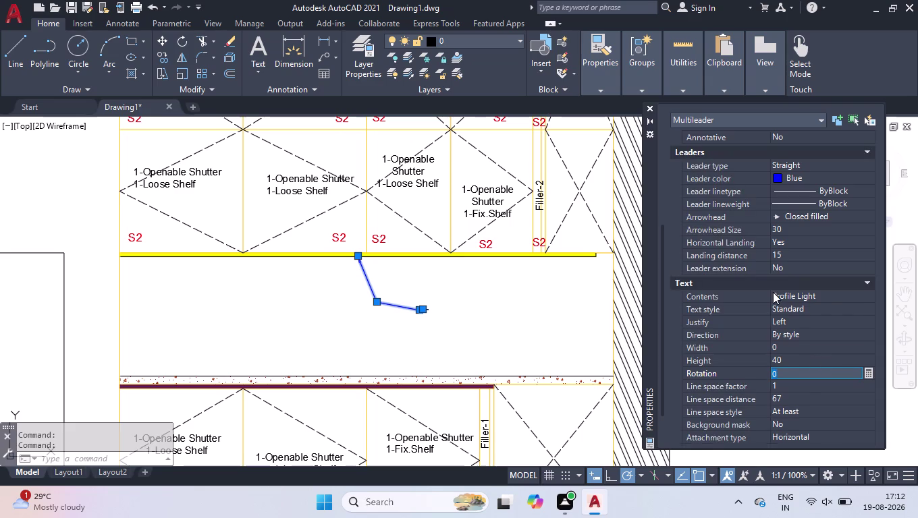
scroll(down, 3)
scroll(up, 3)
scroll(up, 3)
double_click(804, 145)
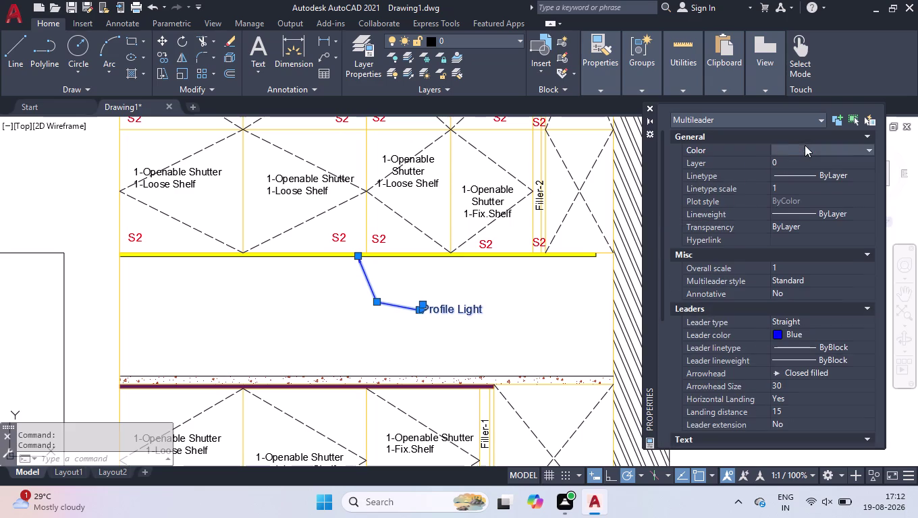
click(784, 187)
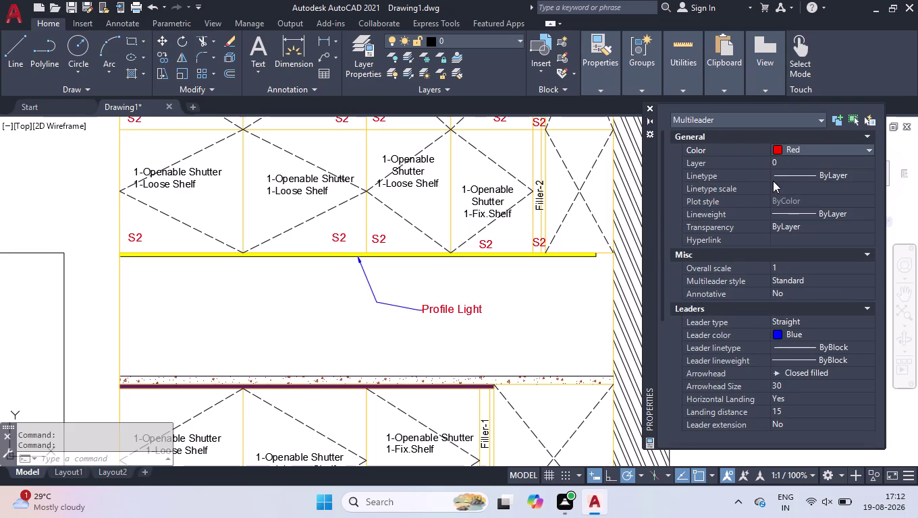
click(646, 109)
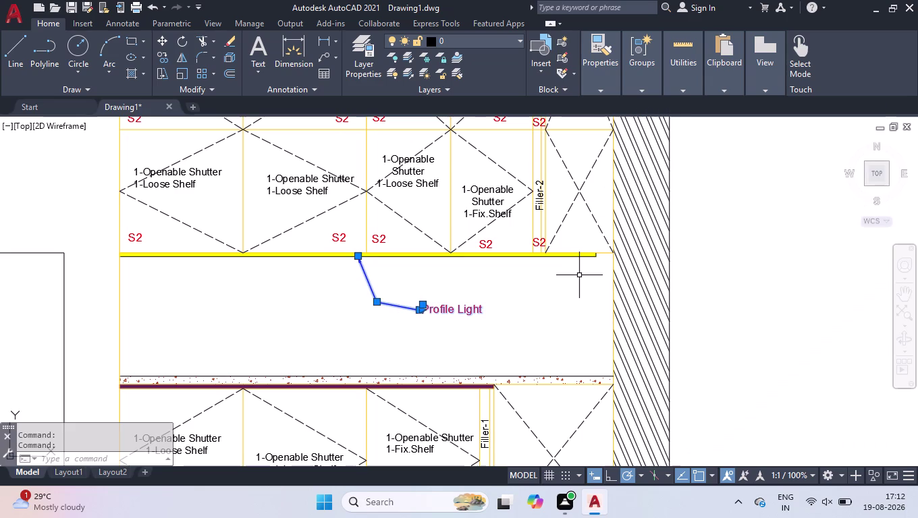
text(co)
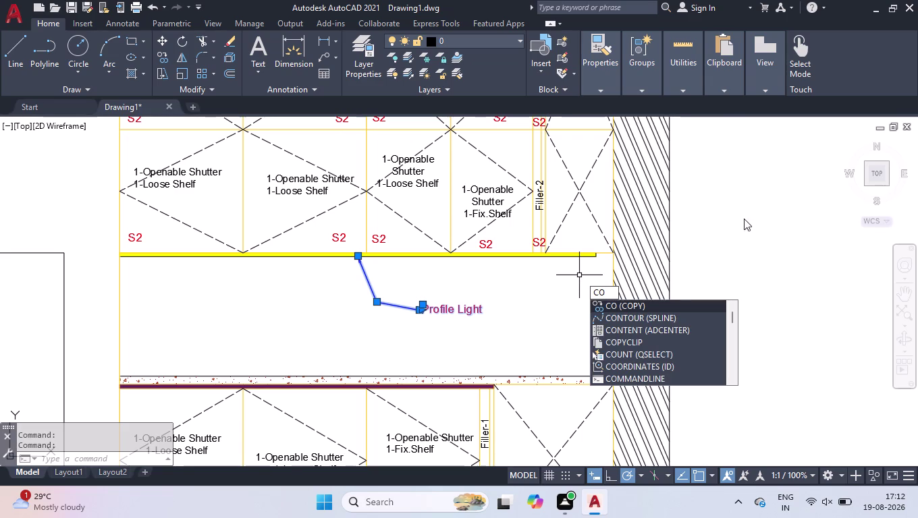
Draw a multileader from the countertop edge with its landing to the right.
click(756, 219)
click(755, 221)
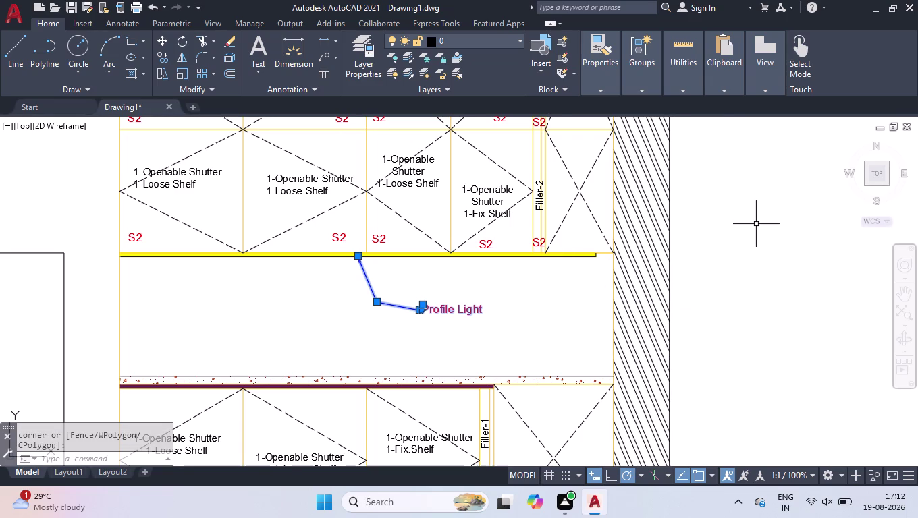
click(525, 274)
click(311, 337)
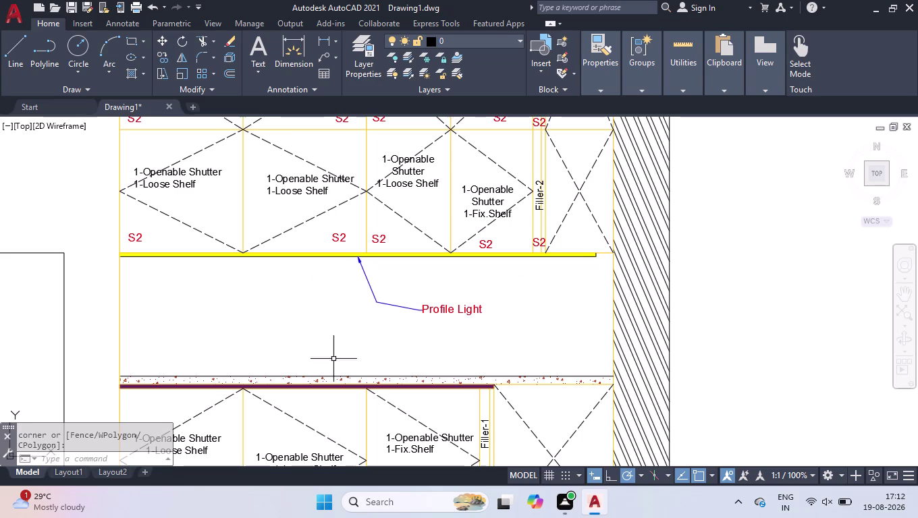
scroll(up, 3)
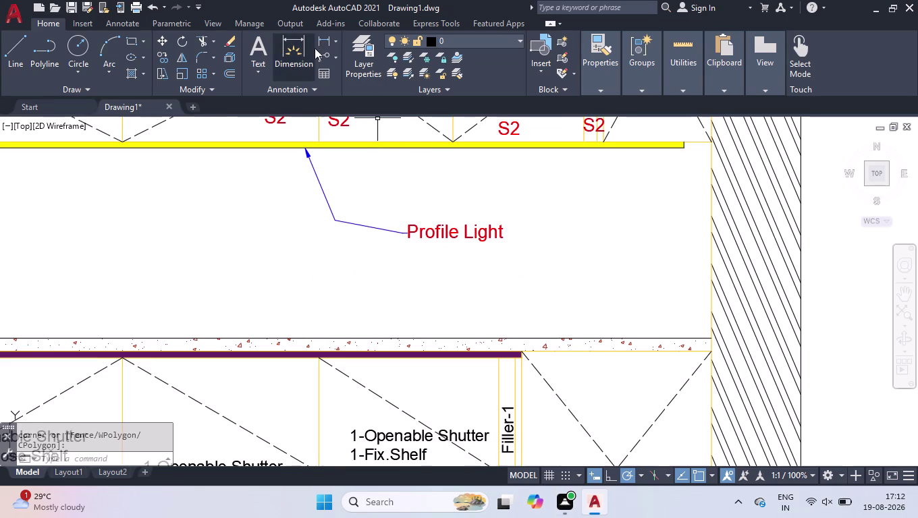
click(319, 58)
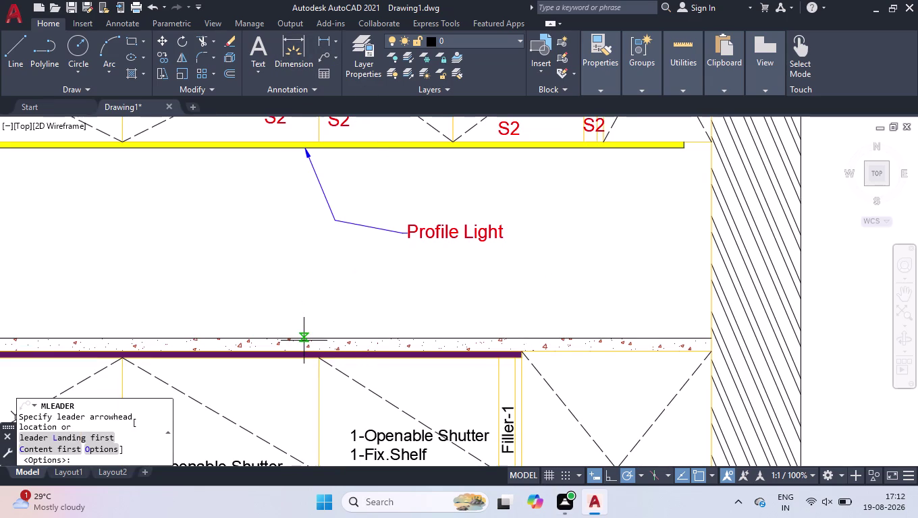
click(303, 341)
click(321, 281)
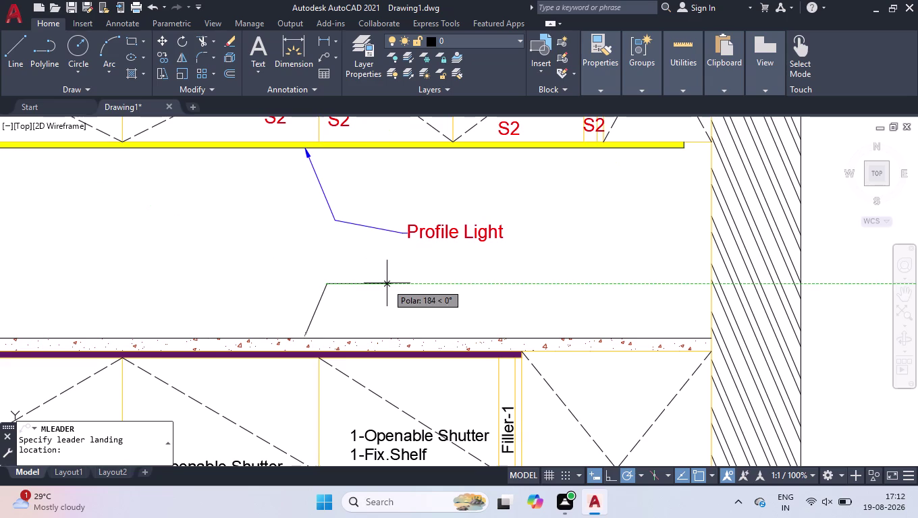
click(387, 284)
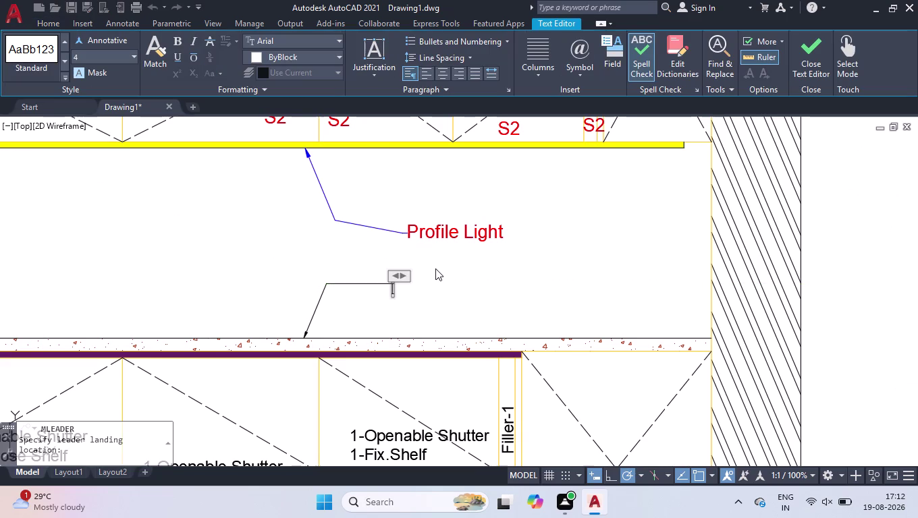
Finish entering the leader text 'CT' and select the new leader's properties.
key(t)
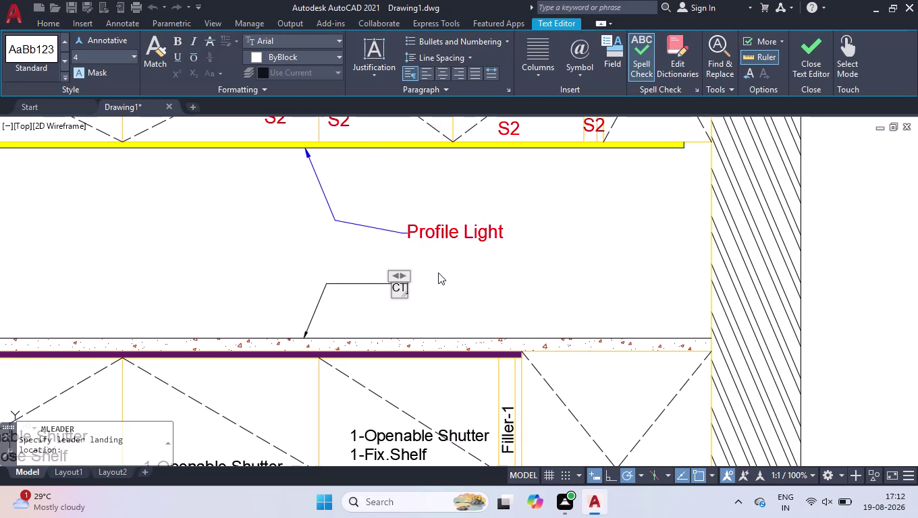
click(440, 282)
click(441, 278)
click(353, 284)
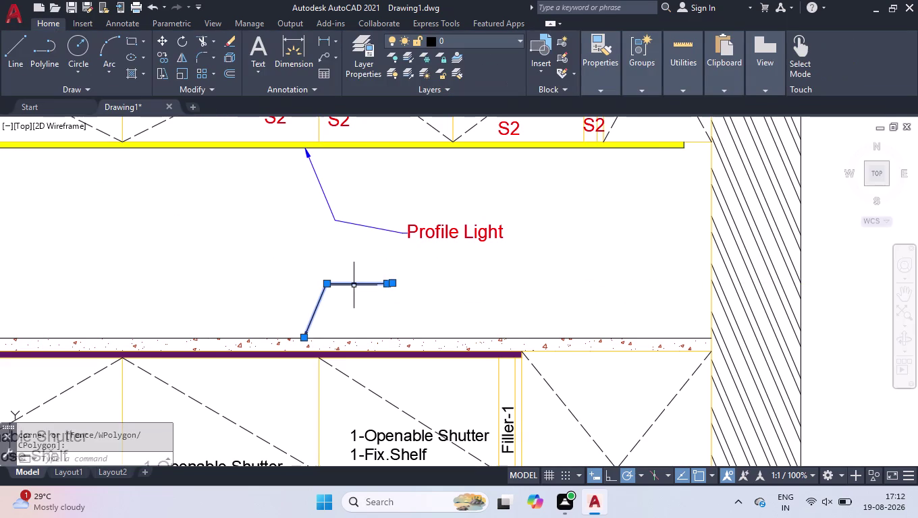
key(ctrl+1)
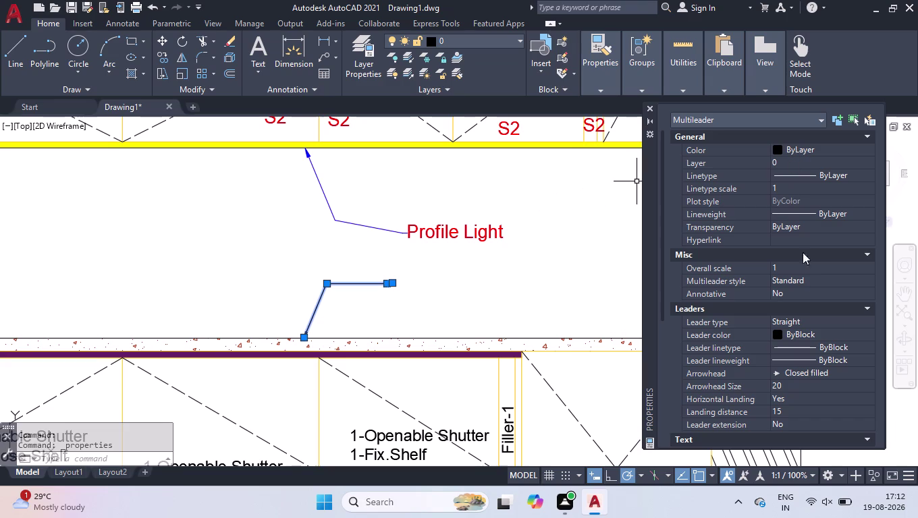
Make the leader line blue, with arrowhead size 30 and landing distance 20.
click(797, 338)
click(797, 338)
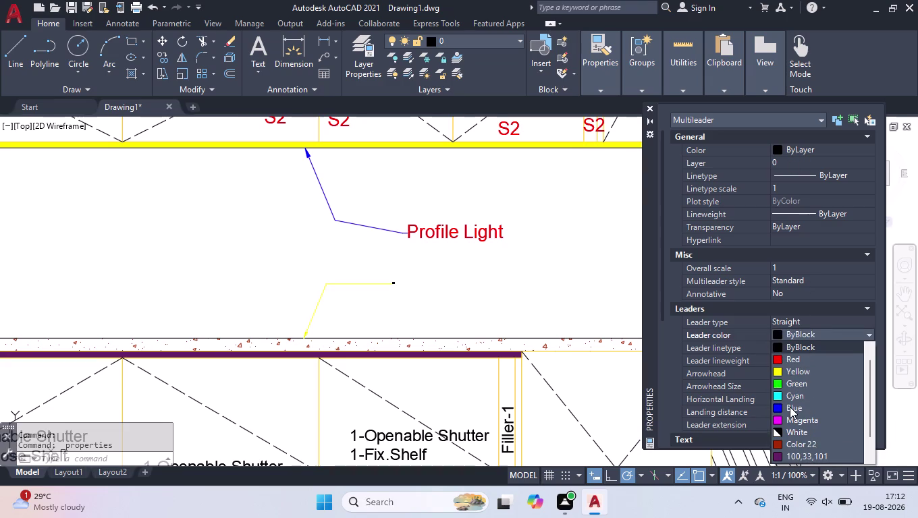
click(790, 408)
scroll(down, 3)
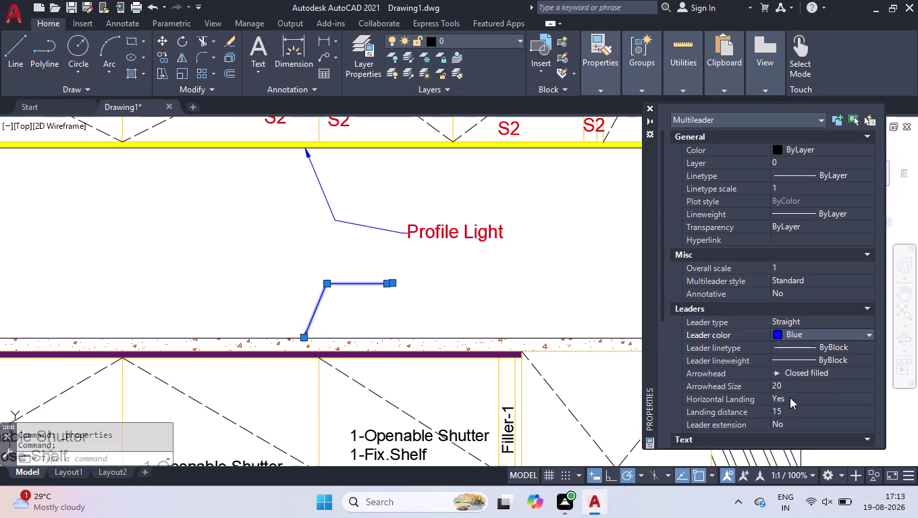
click(788, 384)
text(30)
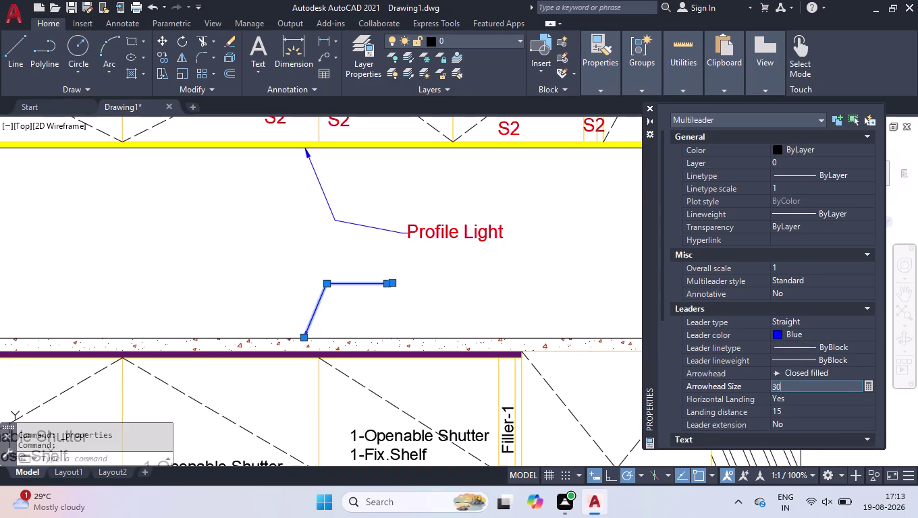
click(792, 409)
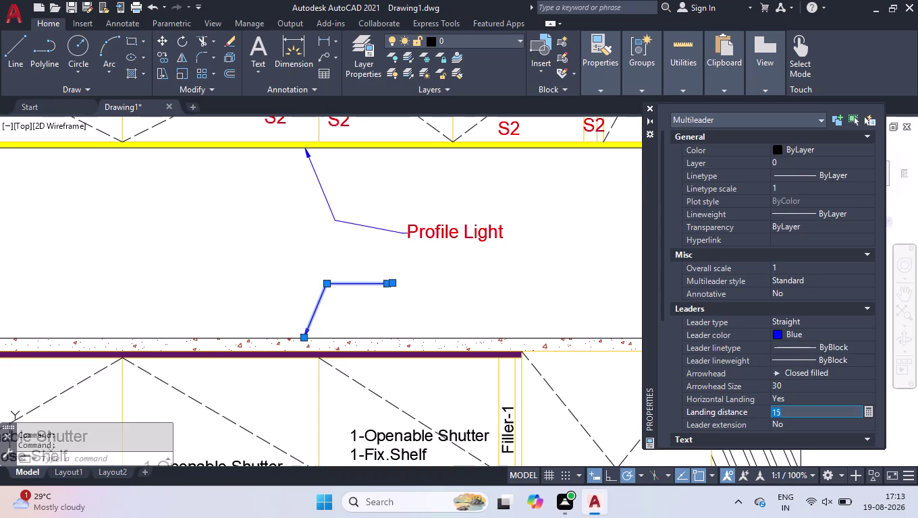
key(4)
key(BackSpace)
text(20)
scroll(down, 3)
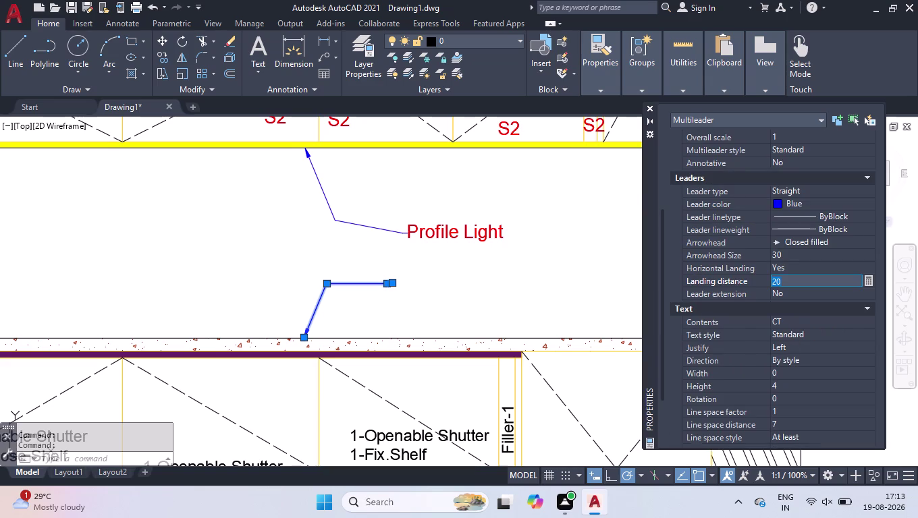
key(Return)
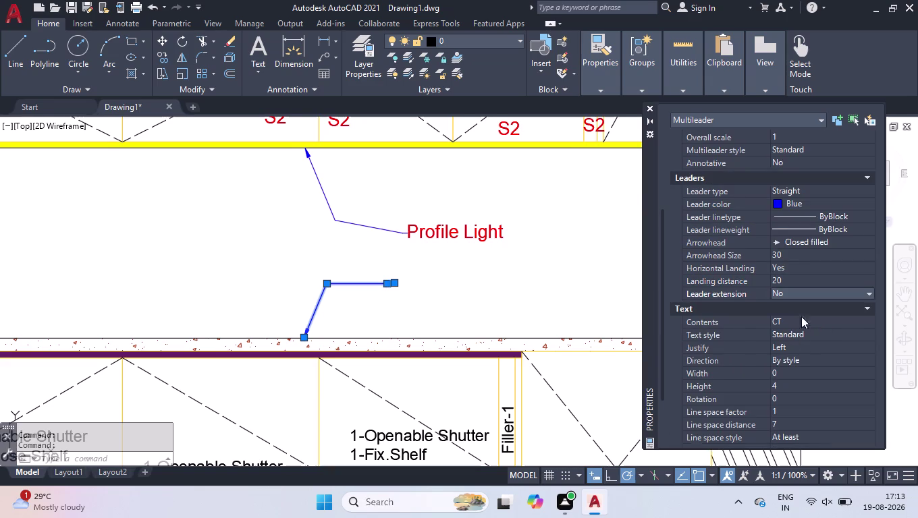
Set the CT text height to 40 and colour the leader text red.
click(777, 387)
text(4)
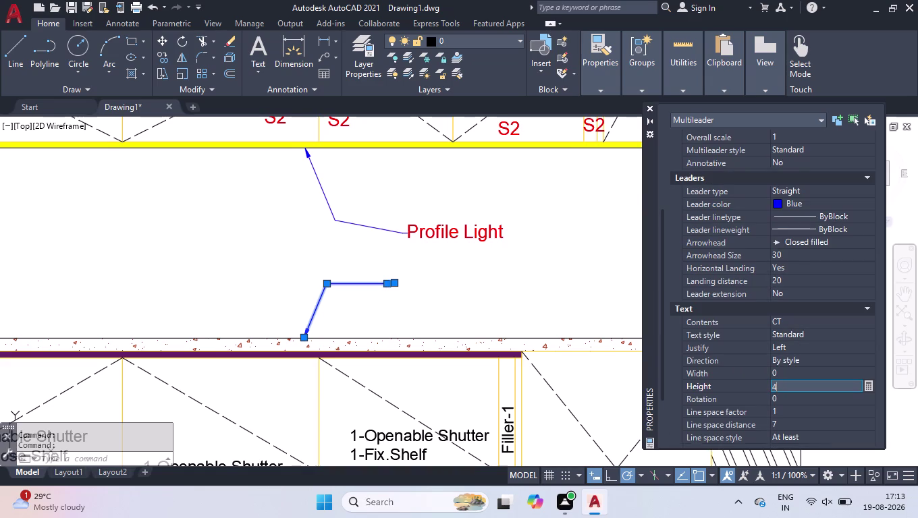
text(0)
key(Return)
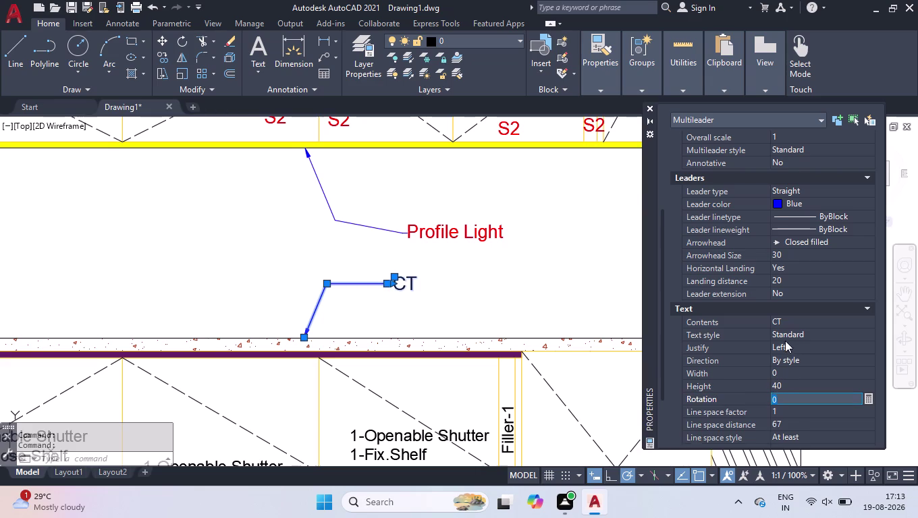
scroll(up, 3)
click(777, 150)
click(783, 152)
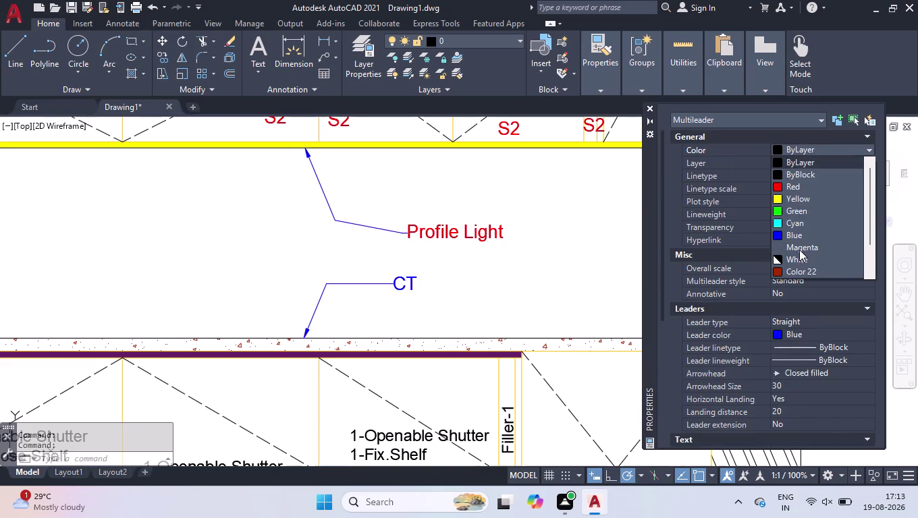
click(801, 183)
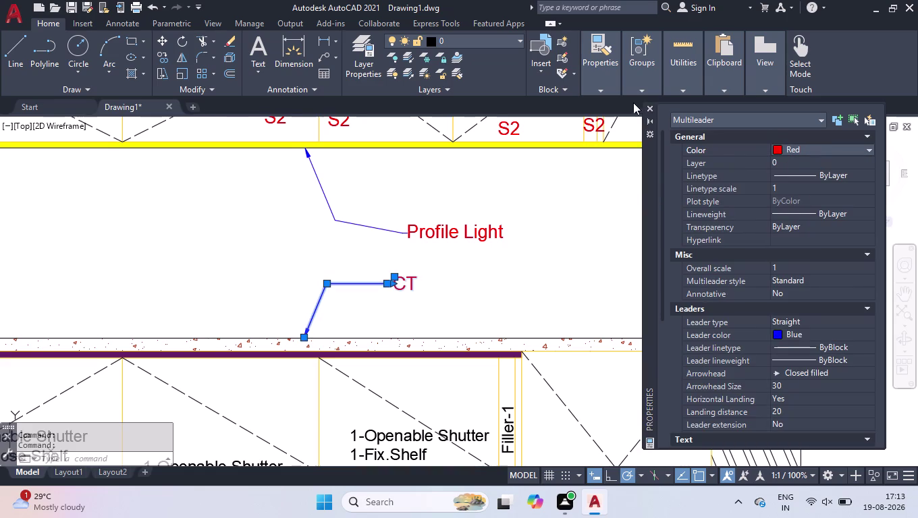
click(649, 109)
click(467, 250)
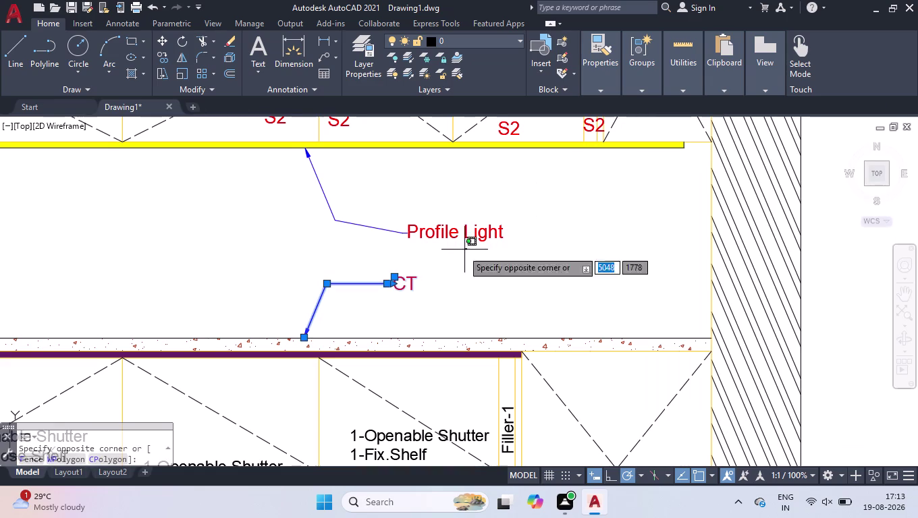
Clear the selection and select the Blind Corner Unit label.
click(308, 274)
click(370, 258)
click(336, 305)
scroll(down, 3)
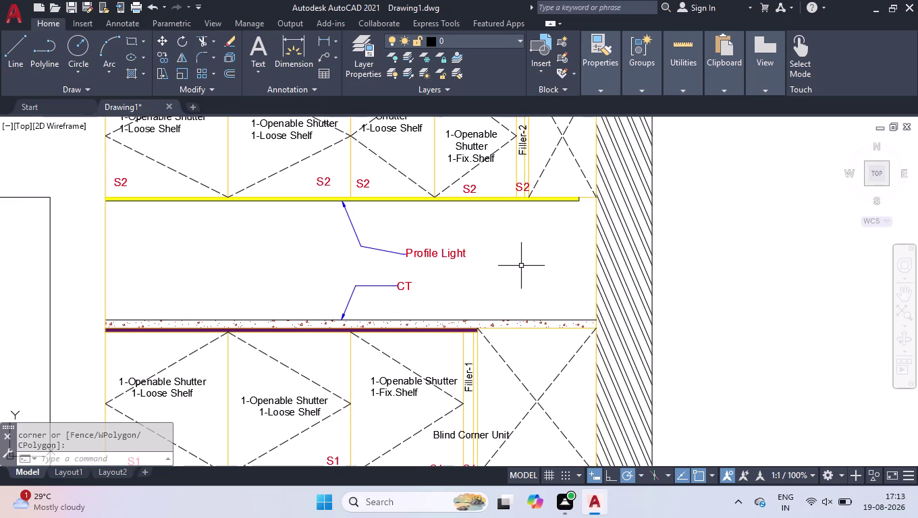
scroll(down, 3)
scroll(down, 3)
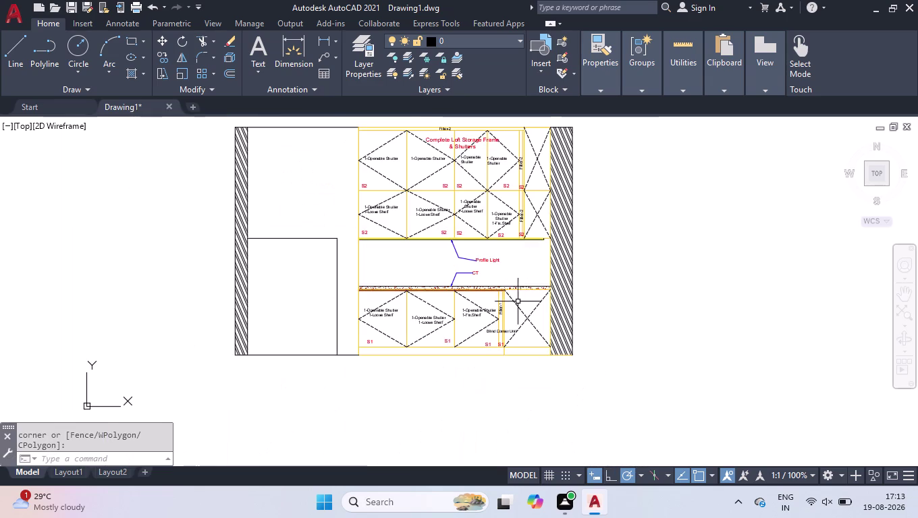
scroll(up, 3)
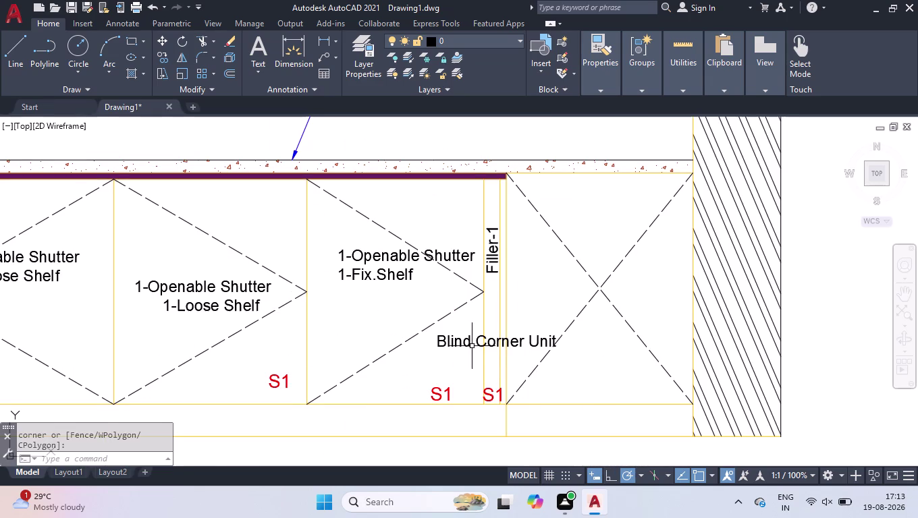
click(471, 346)
Copy the label with CO into the strip beneath the lower cabinets.
text(CO)
key(Return)
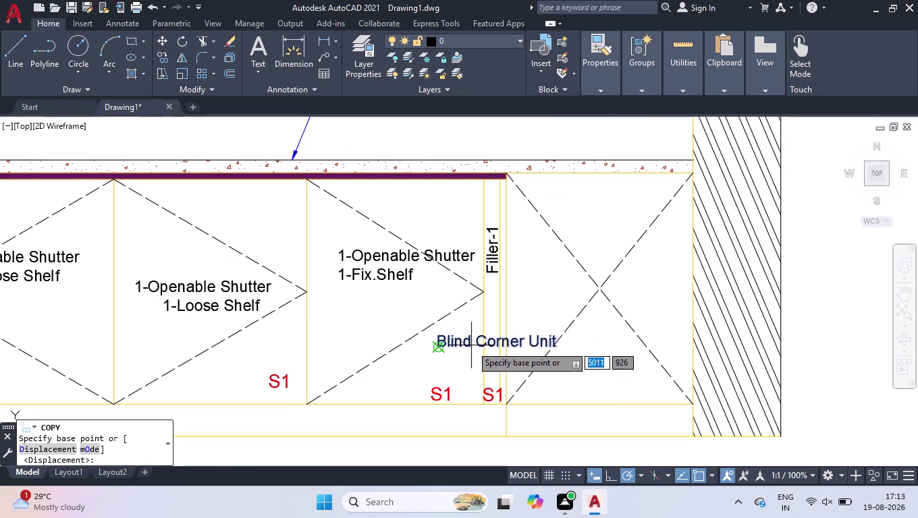
click(437, 338)
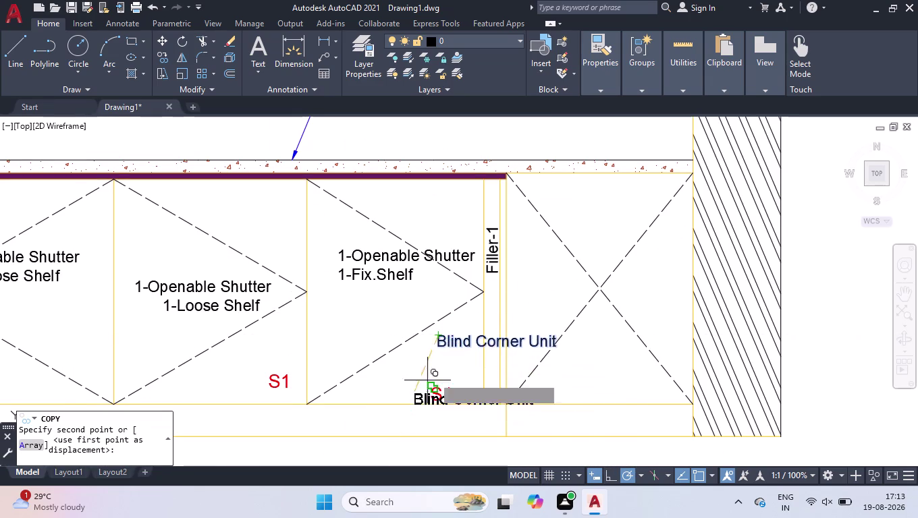
scroll(down, 3)
scroll(up, 3)
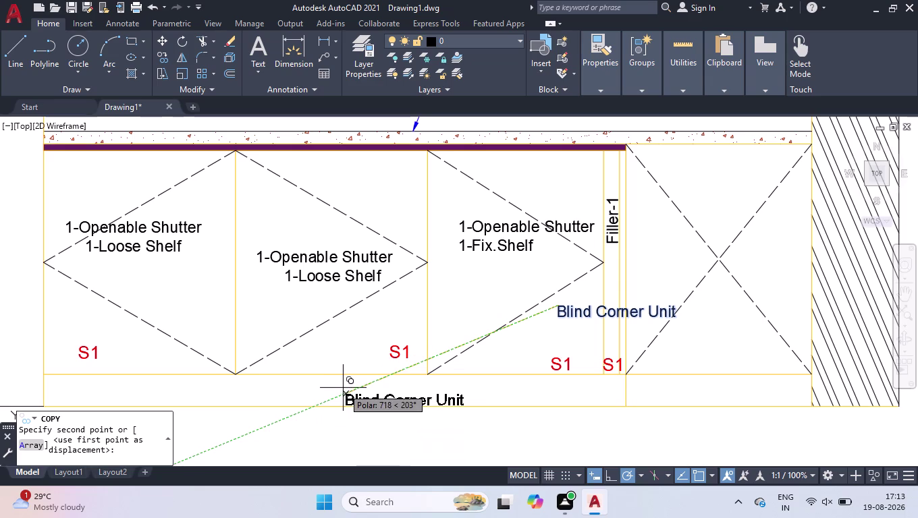
click(343, 384)
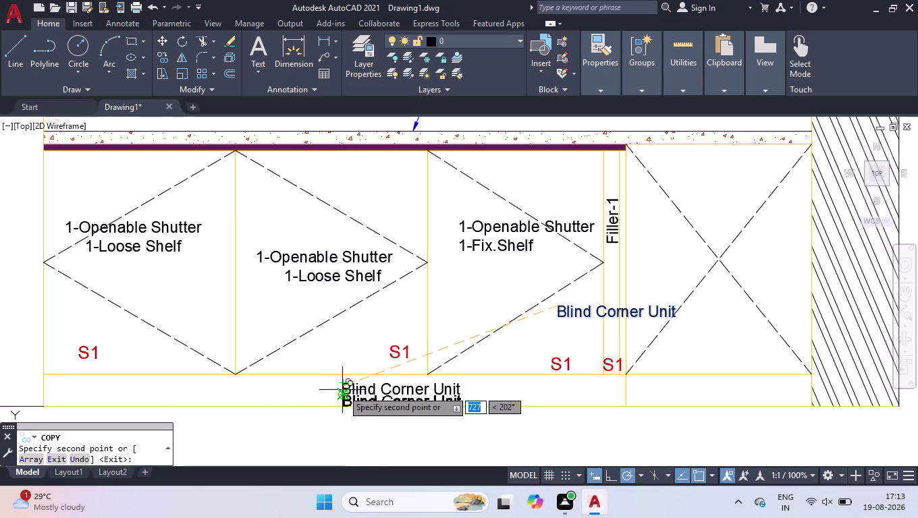
key(Return)
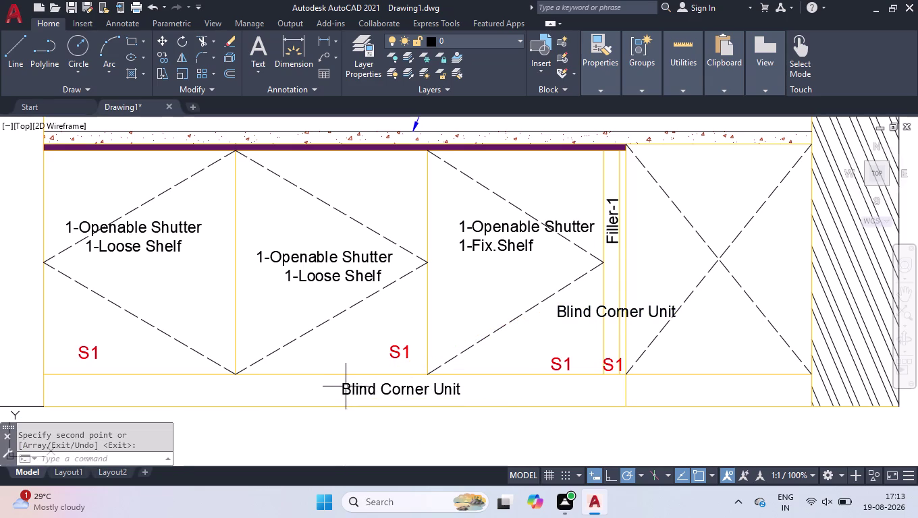
scroll(up, 3)
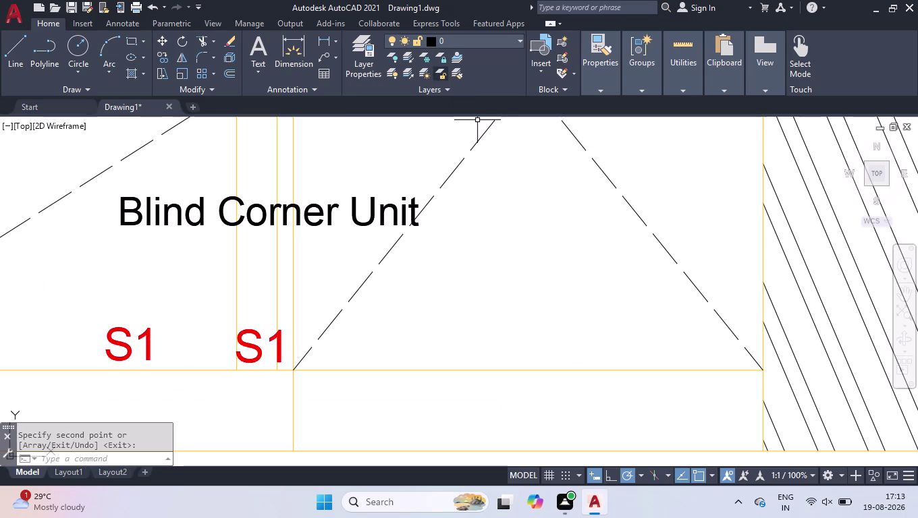
Draw a 60-unit line from the cabinet's bottom-right corner, then undo it.
key(l)
key(Return)
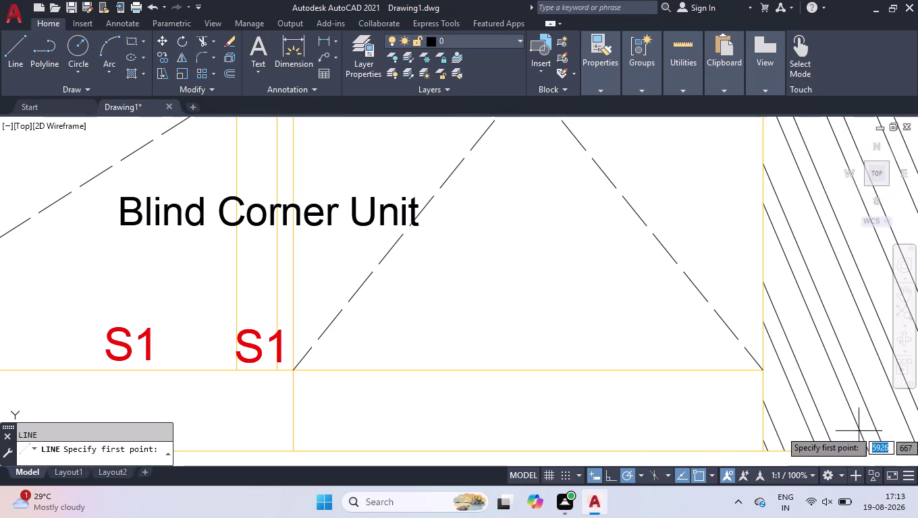
click(762, 451)
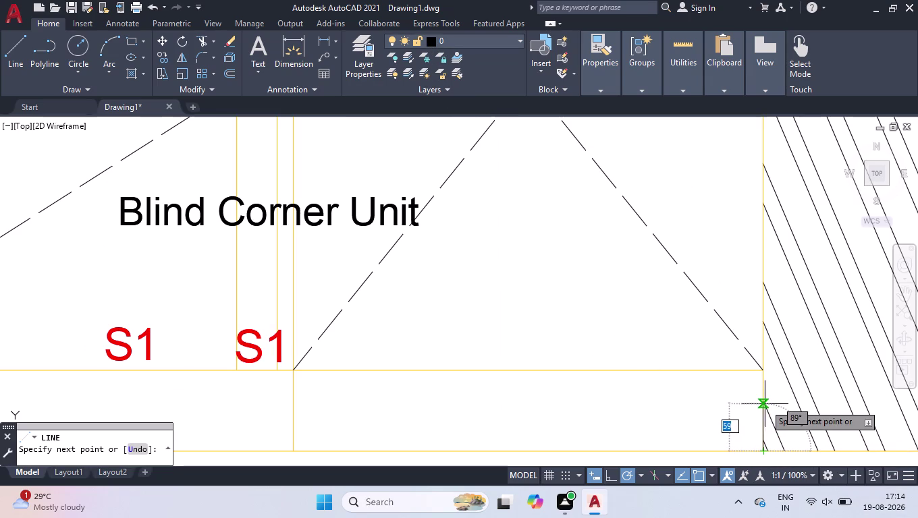
text(60)
key(Return)
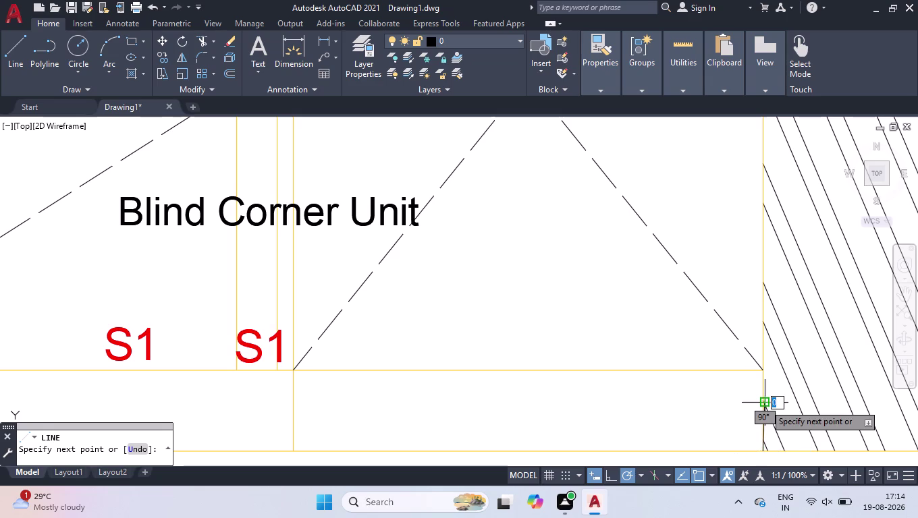
key(space)
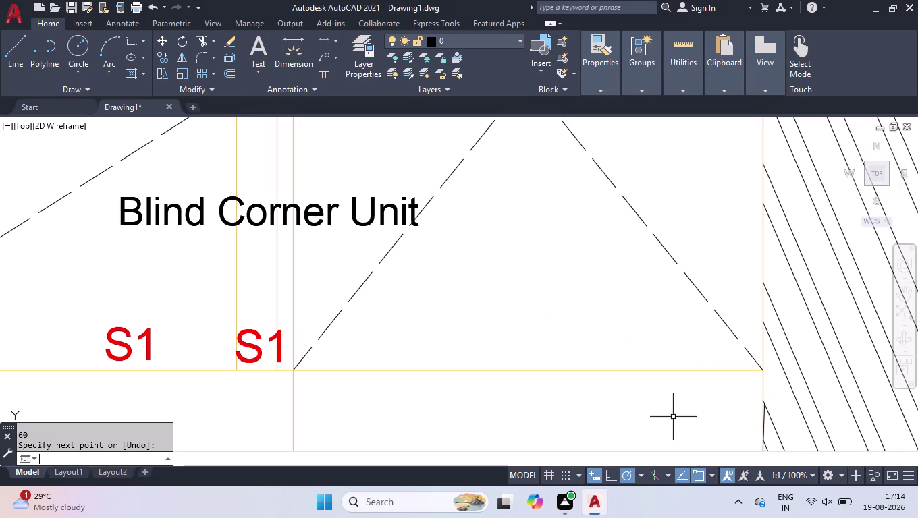
key(u)
key(Return)
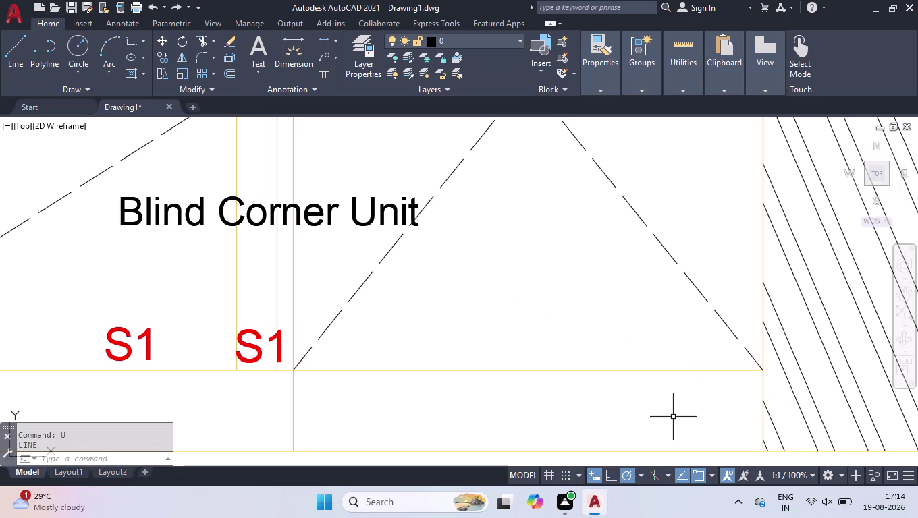
Redraw the rectangle beside the hatched wall: 60 up, left, down, closed, then select it.
click(609, 478)
key(l)
key(Return)
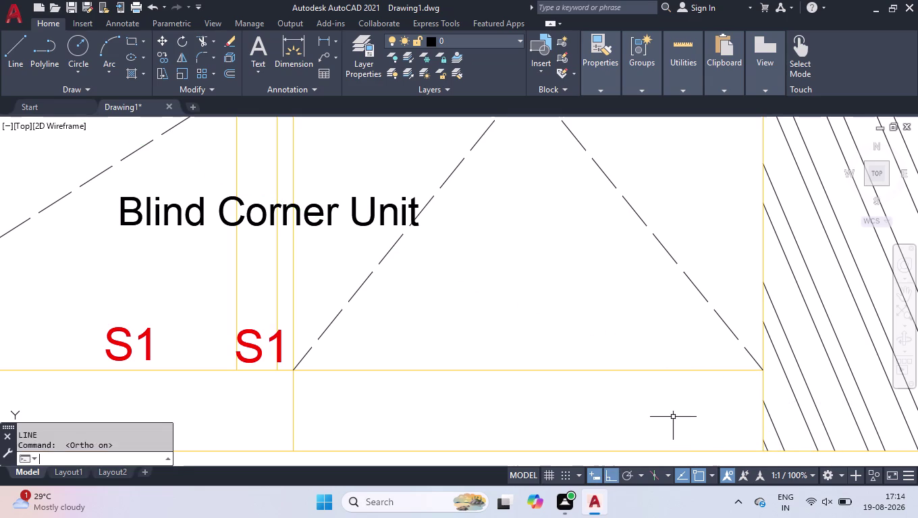
click(763, 453)
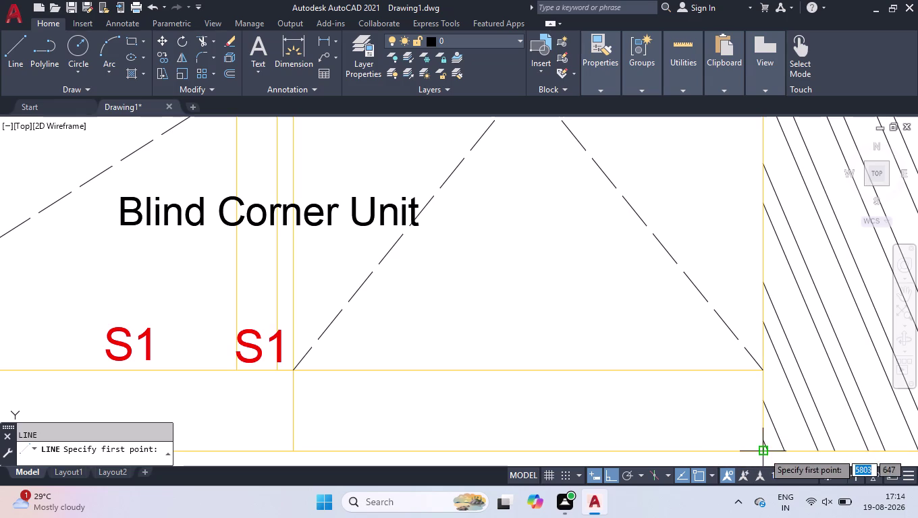
text(60)
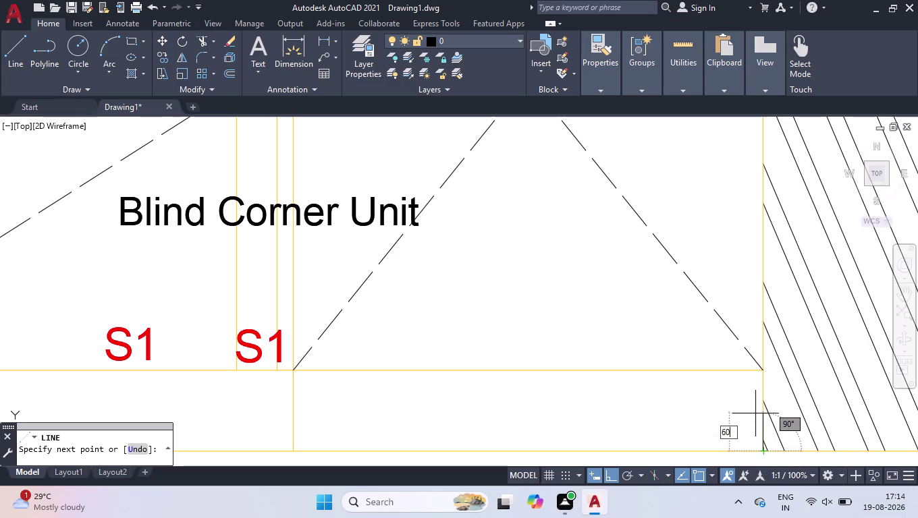
key(Return)
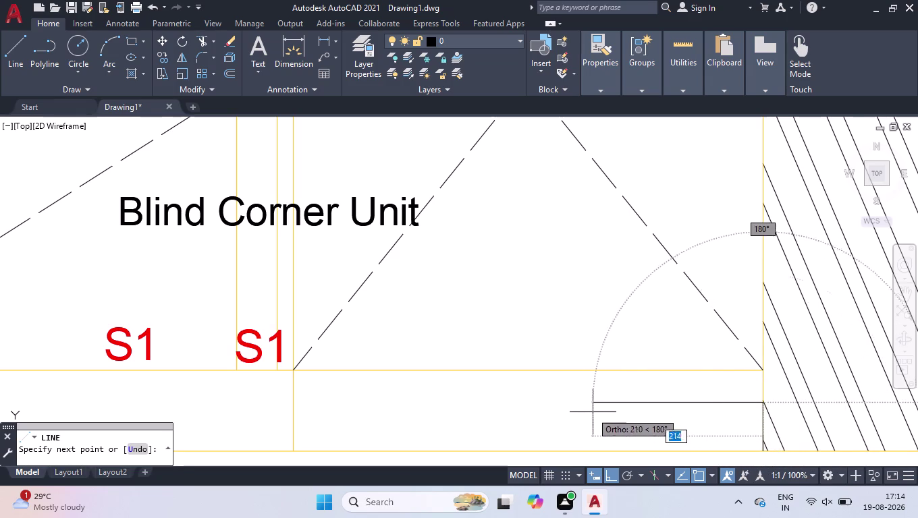
click(445, 405)
click(441, 454)
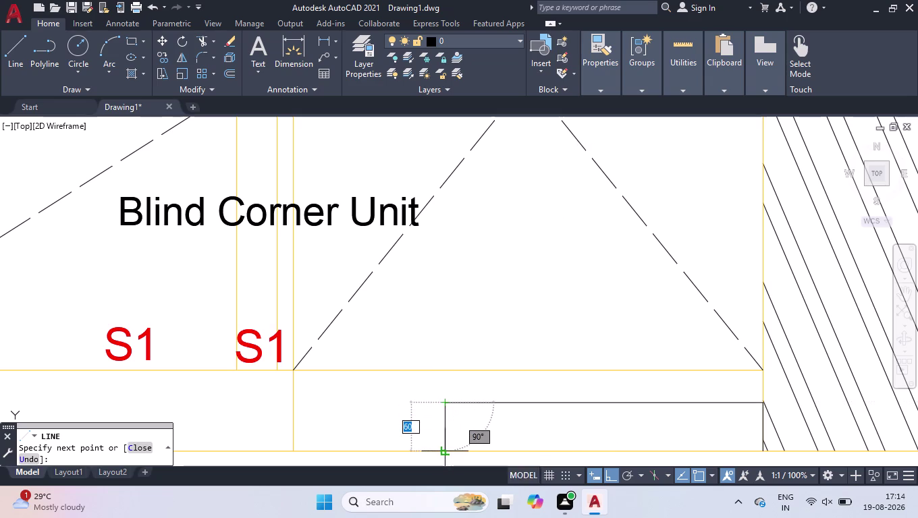
click(760, 450)
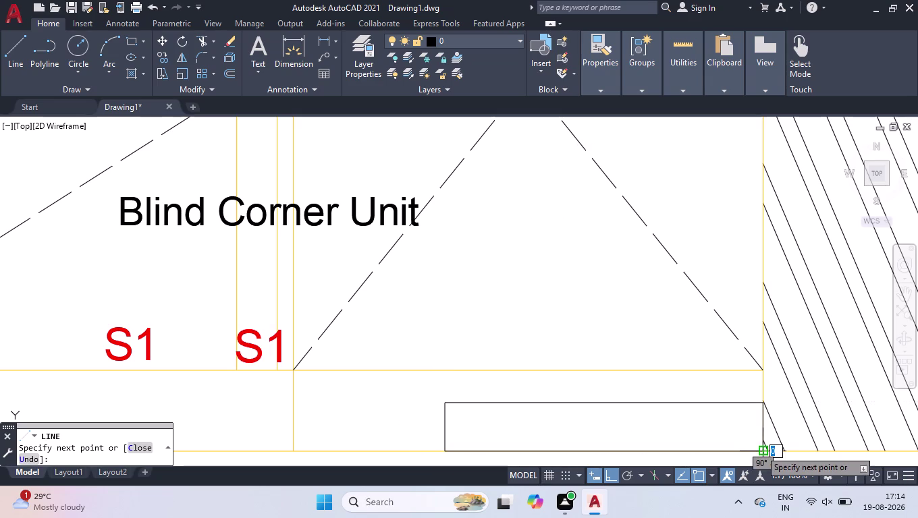
key(space)
click(725, 391)
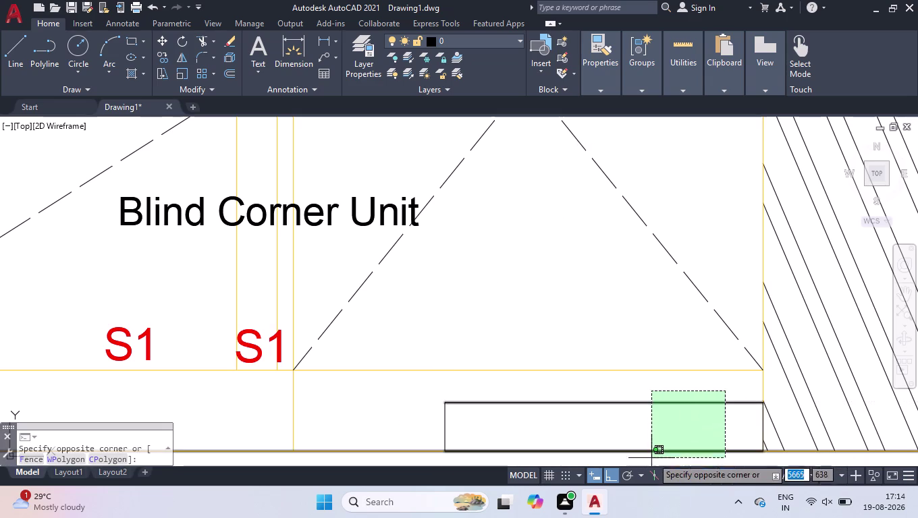
click(652, 452)
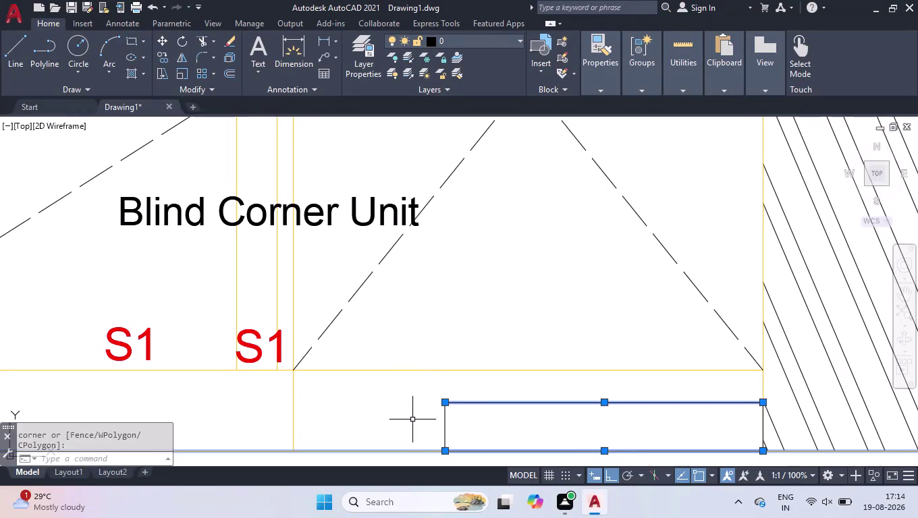
Make the four rectangle lines red with the ACAD_ISO02W100 dashed linetype.
click(403, 416)
click(367, 461)
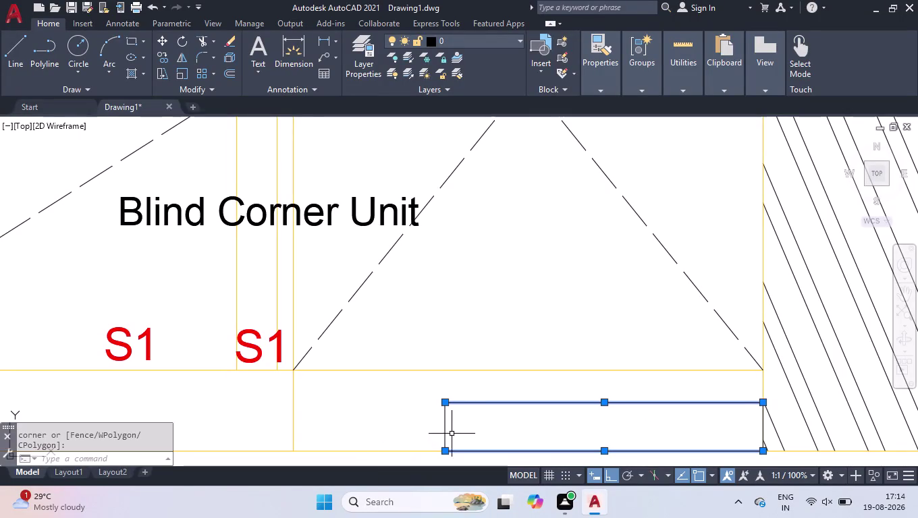
click(447, 430)
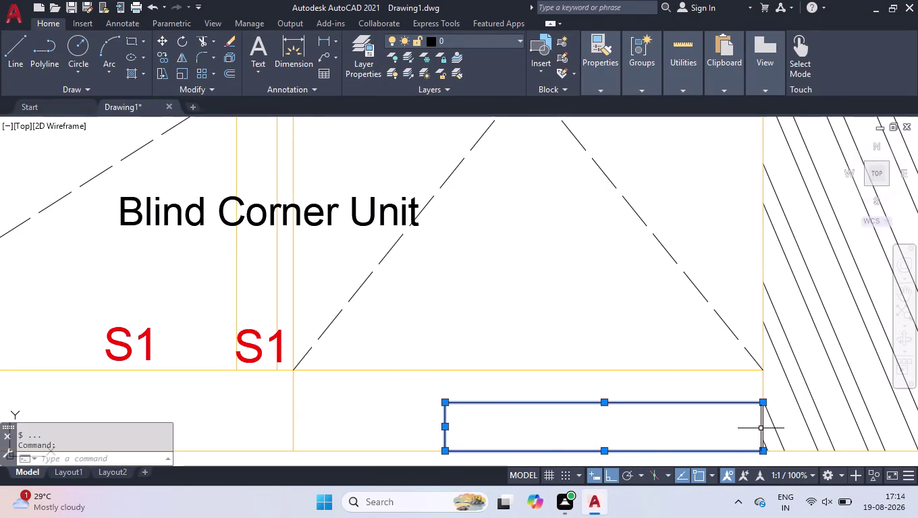
click(763, 428)
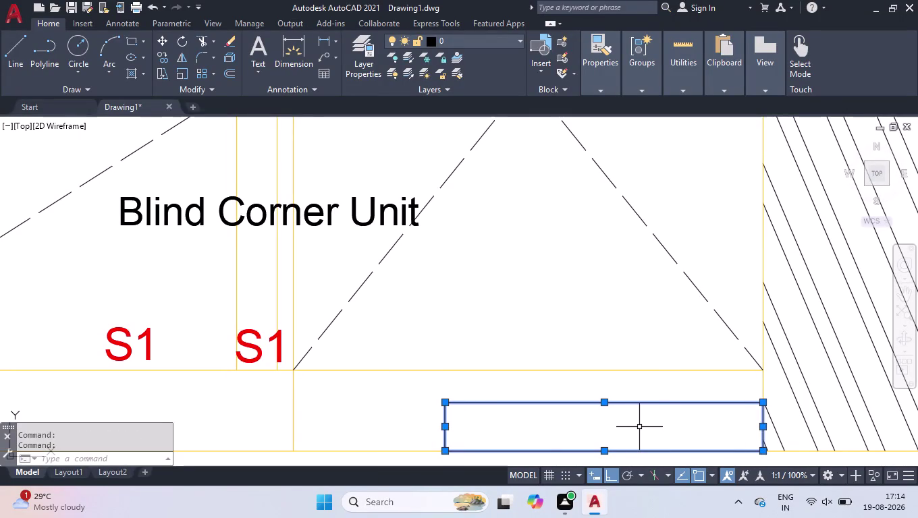
key(ctrl+1)
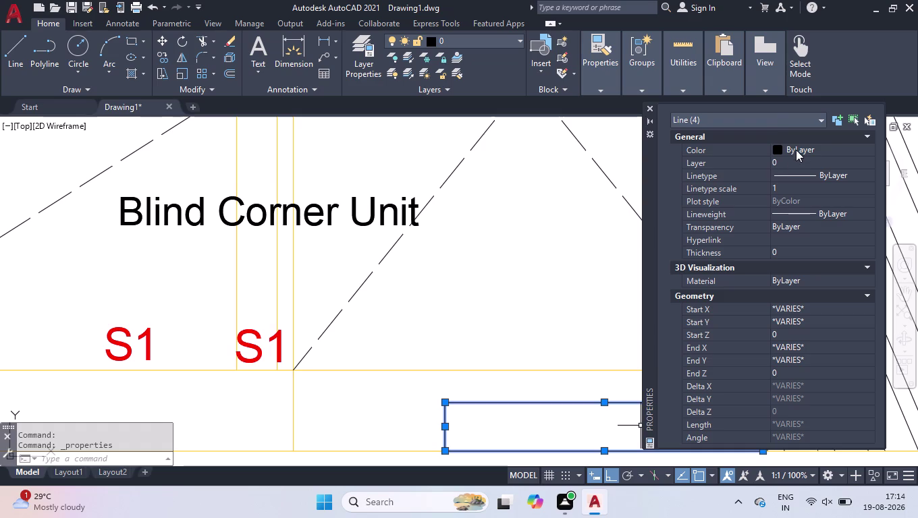
click(797, 149)
click(799, 147)
click(795, 190)
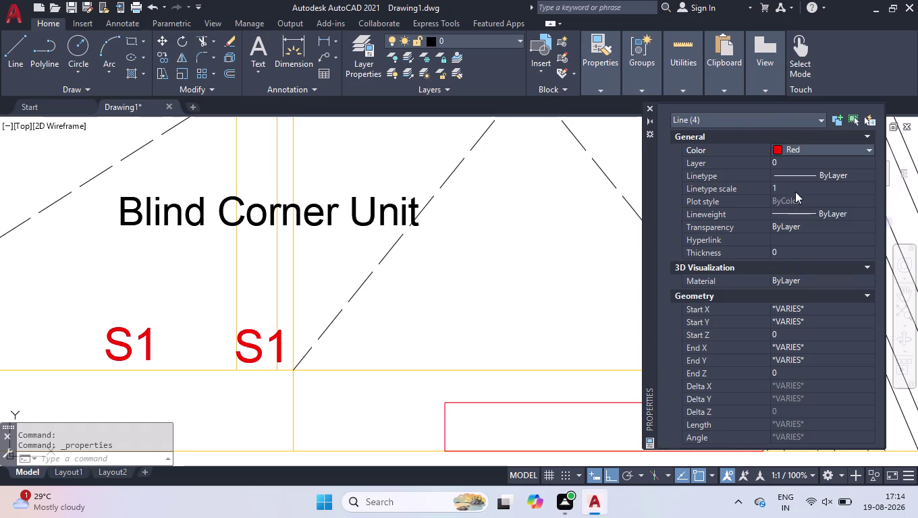
double_click(798, 176)
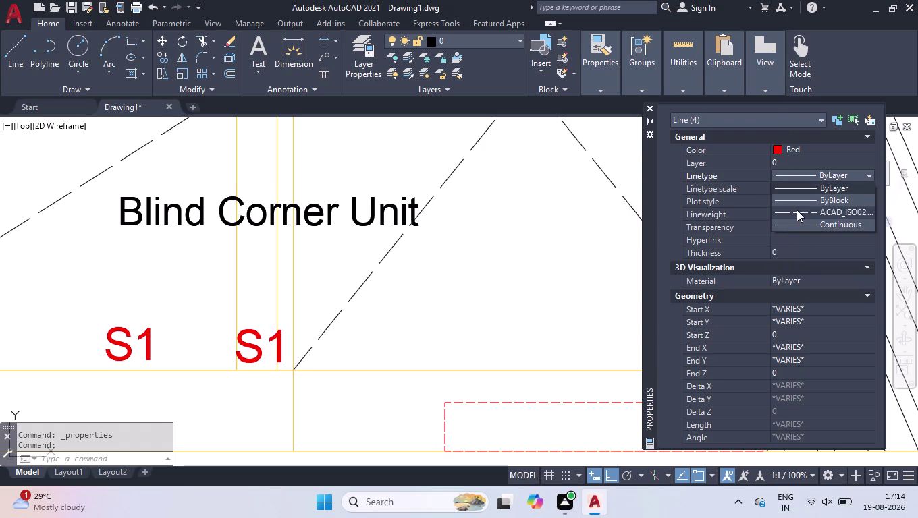
click(797, 210)
Close the properties panel and deselect the rectangle.
click(654, 110)
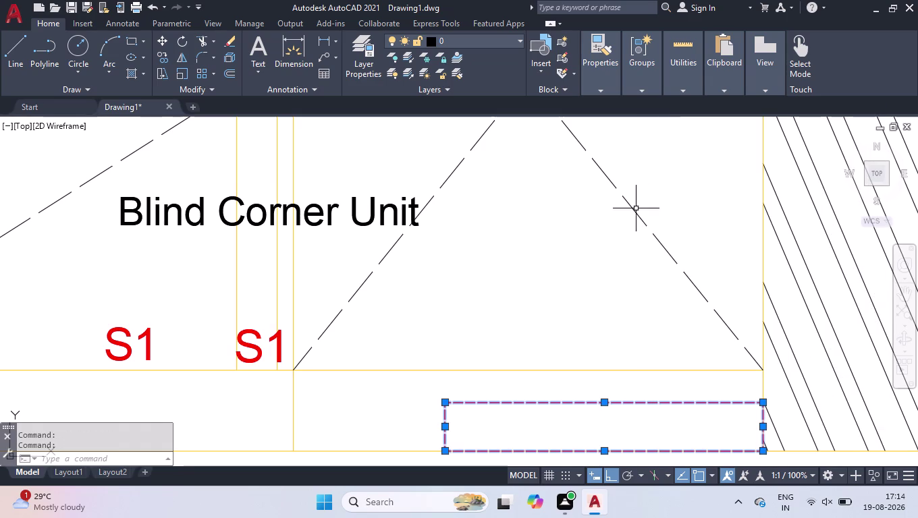
click(667, 378)
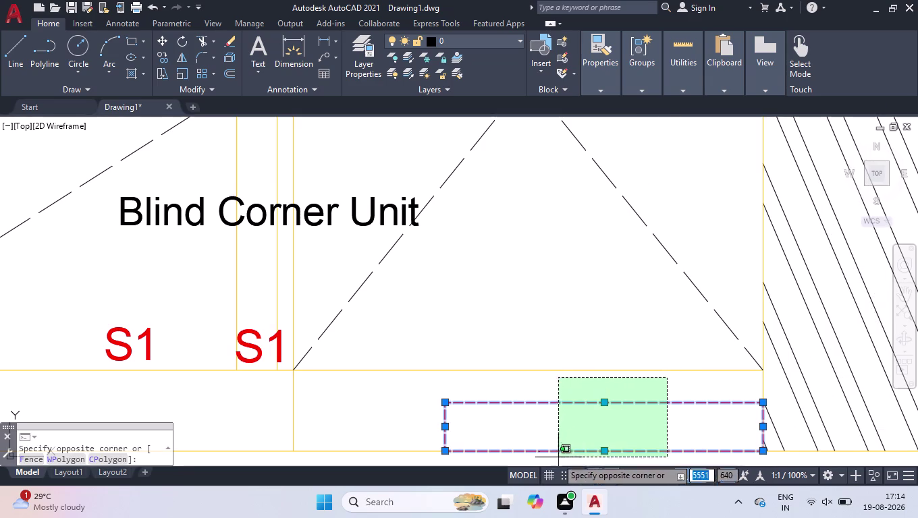
click(556, 459)
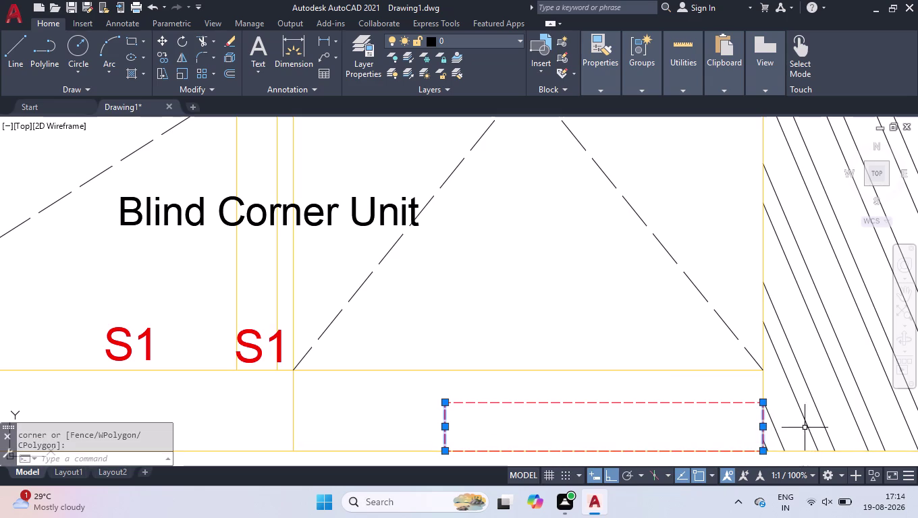
click(805, 404)
click(391, 422)
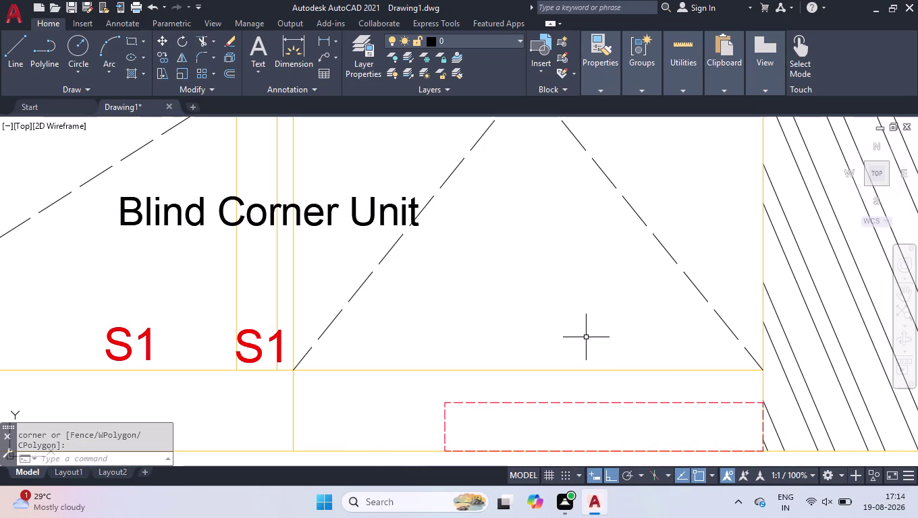
scroll(down, 3)
Replace the lower Blind Corner Unit label's text with 'PVC Skirting'.
scroll(down, 3)
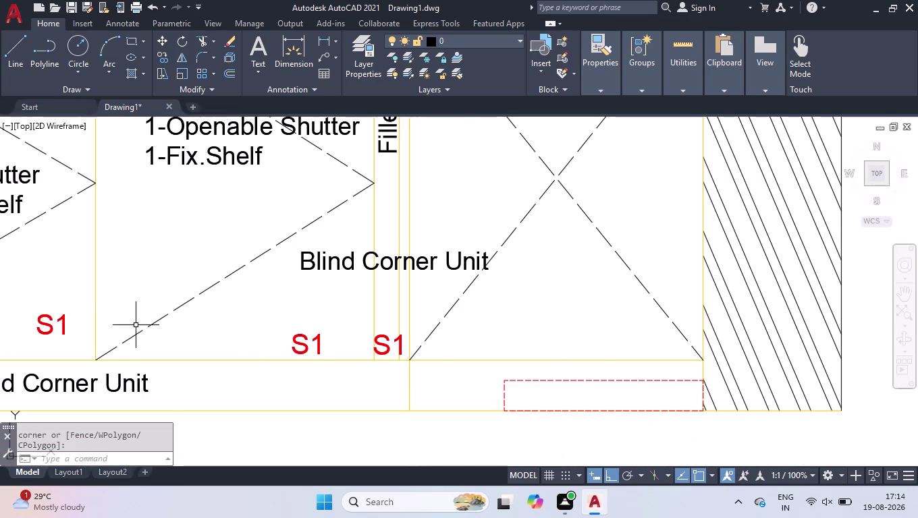
scroll(down, 3)
scroll(up, 3)
double_click(210, 380)
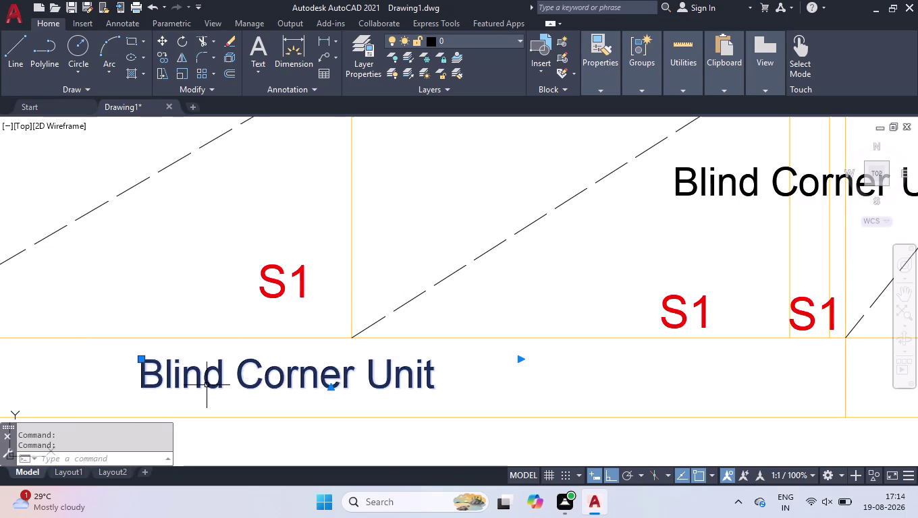
double_click(207, 386)
key(ctrl+a)
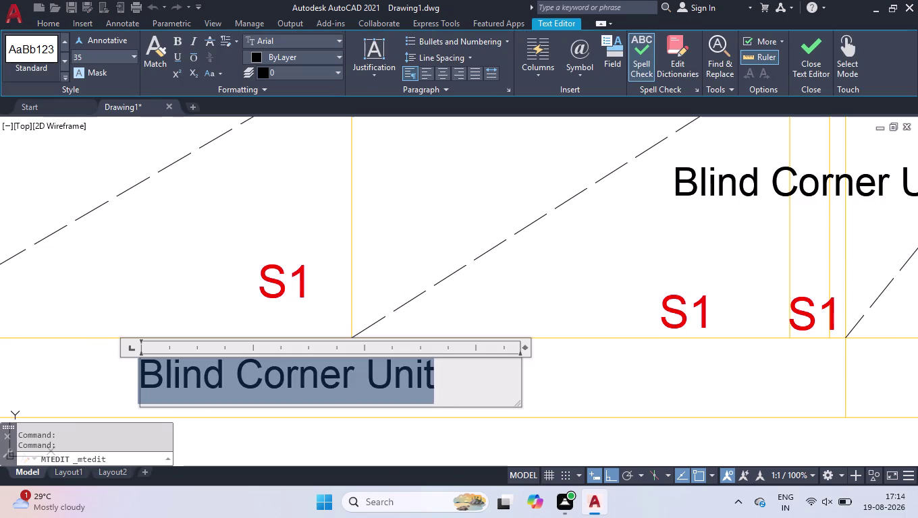
text(PVC S)
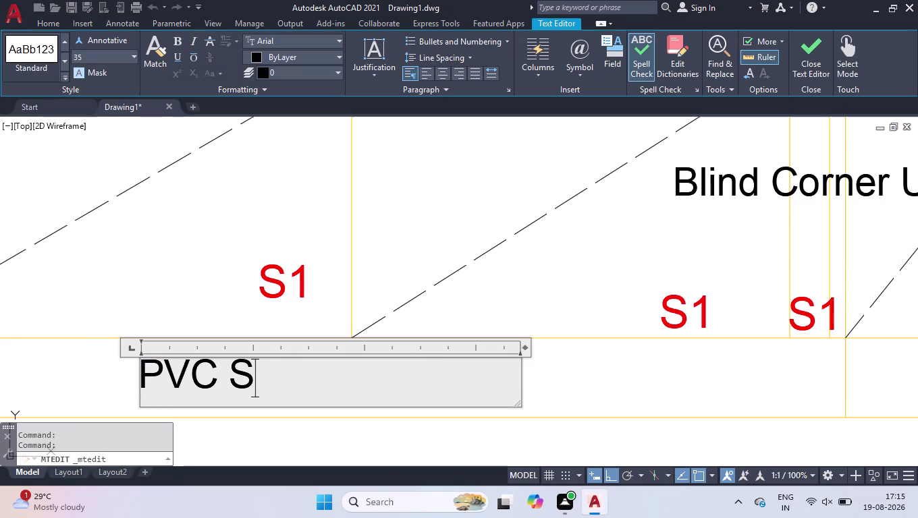
text(kirting)
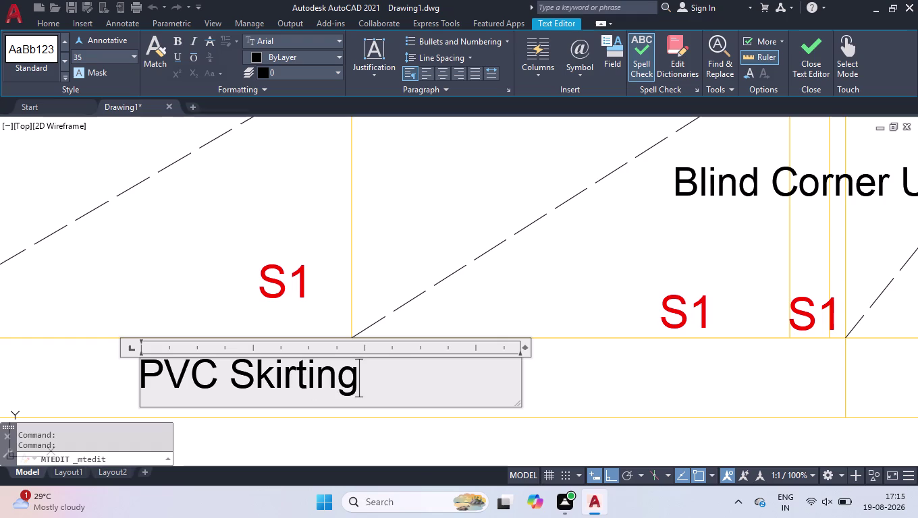
click(180, 255)
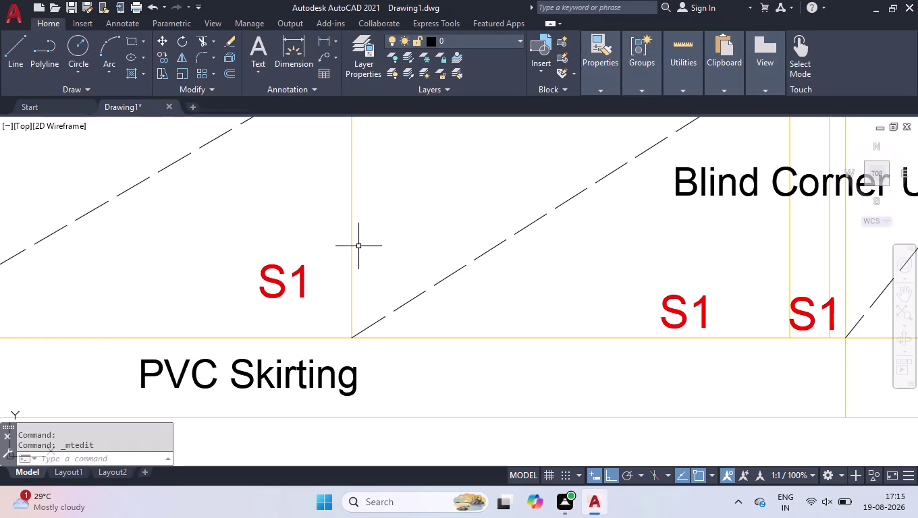
scroll(down, 3)
scroll(down, 3)
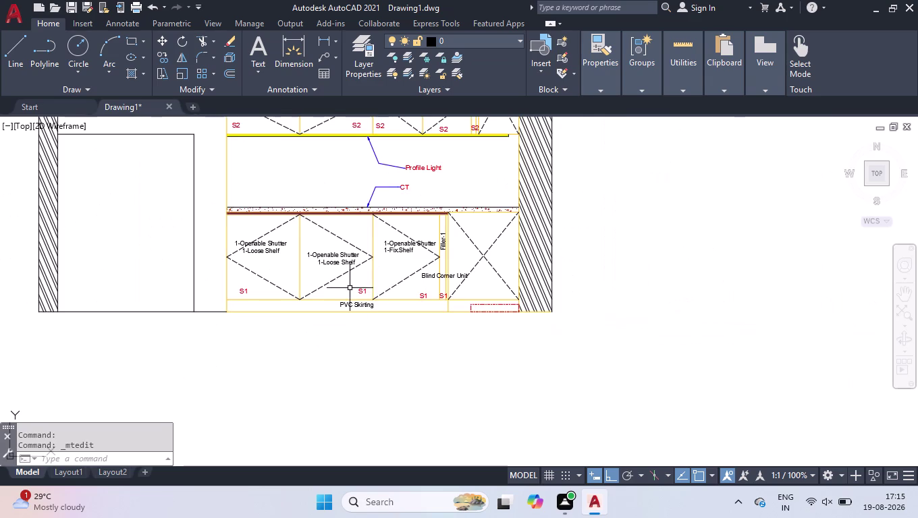
Copy an S1 marker up into the upper cabinet area.
click(358, 294)
text(co)
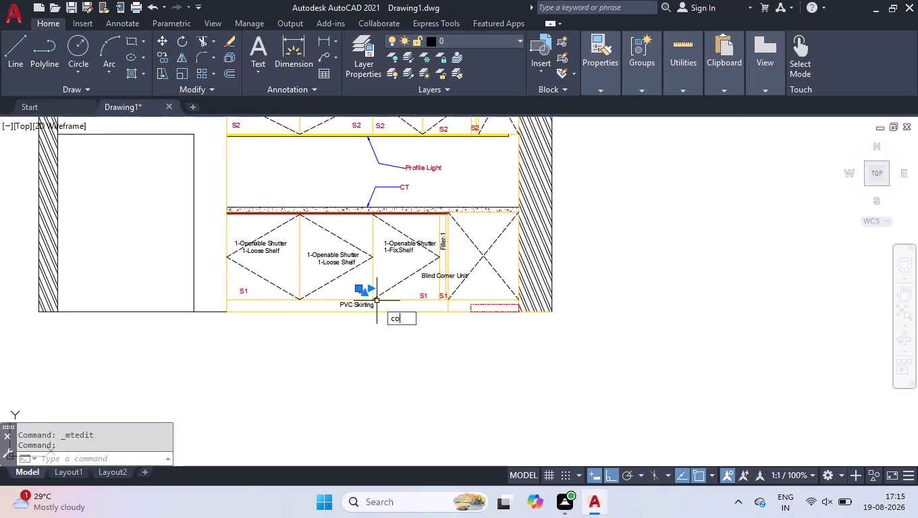
key(Return)
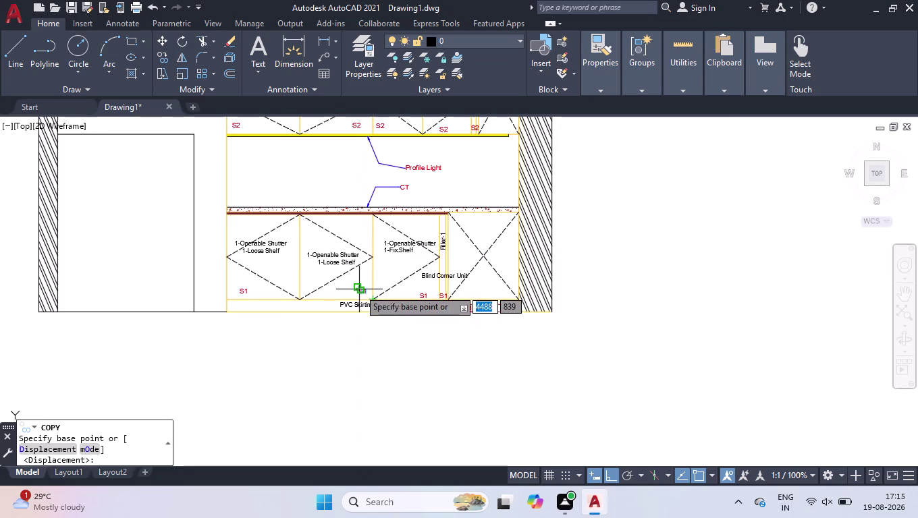
click(359, 289)
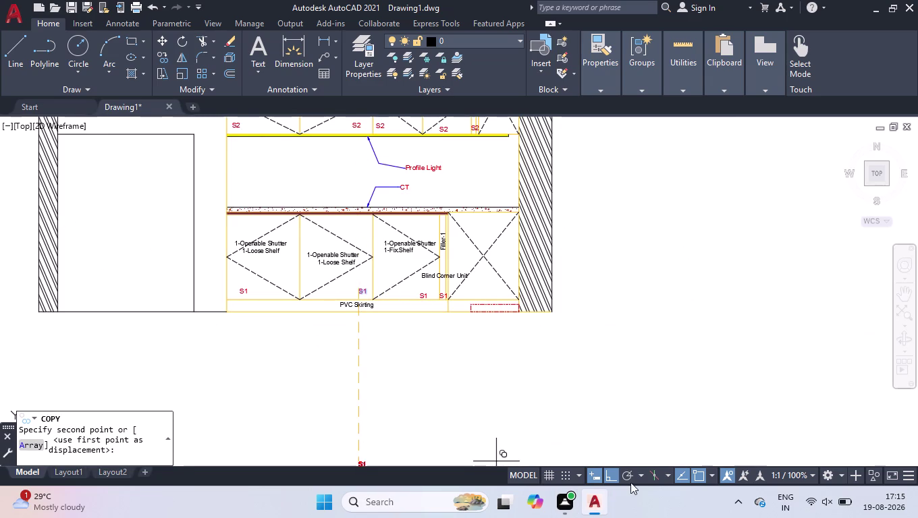
click(629, 480)
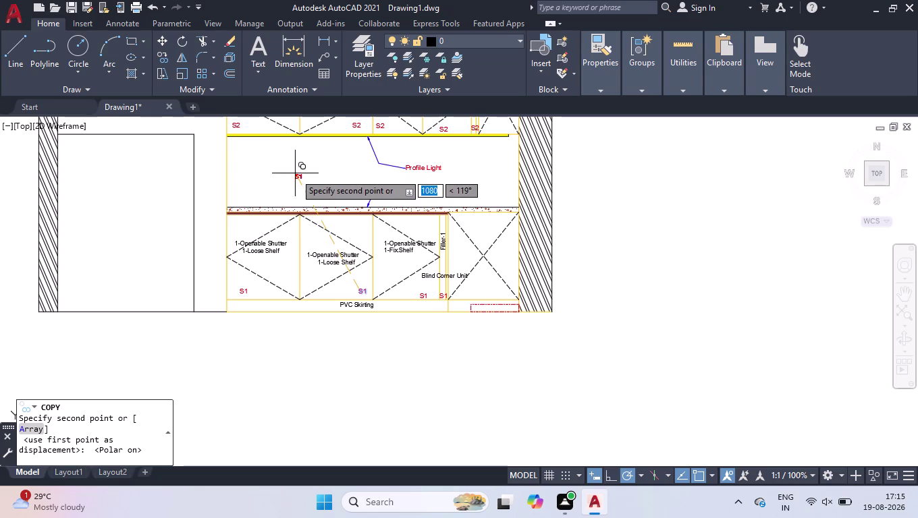
click(298, 173)
key(Return)
scroll(up, 3)
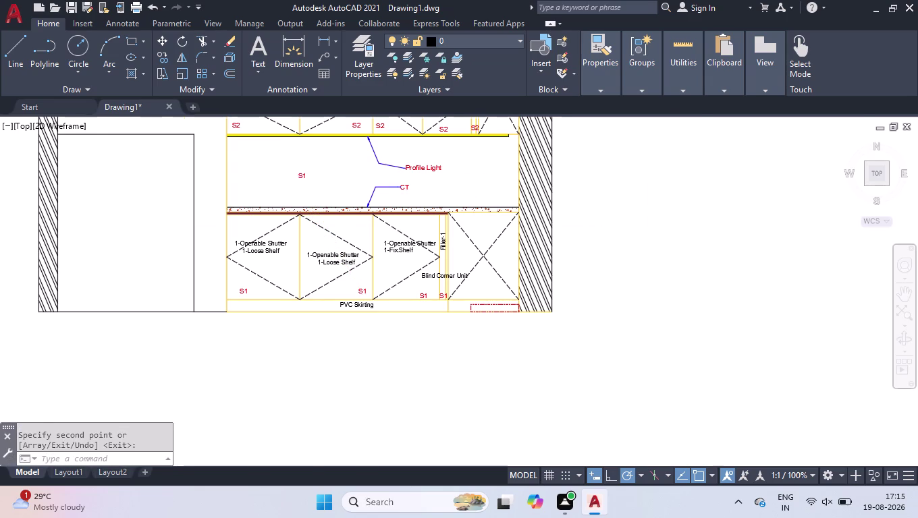
Finish the copied text as 'Back Splash' and widen its box to one line.
double_click(302, 184)
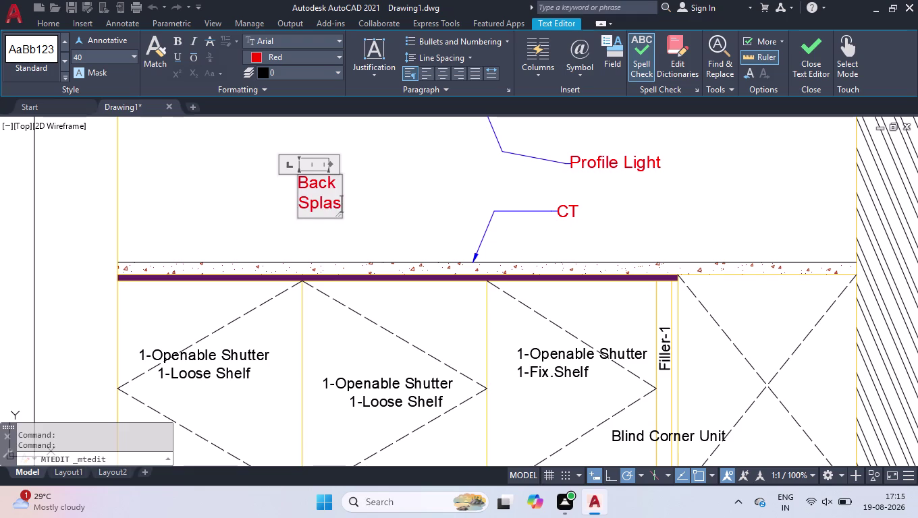
key(BackSpace)
key(h)
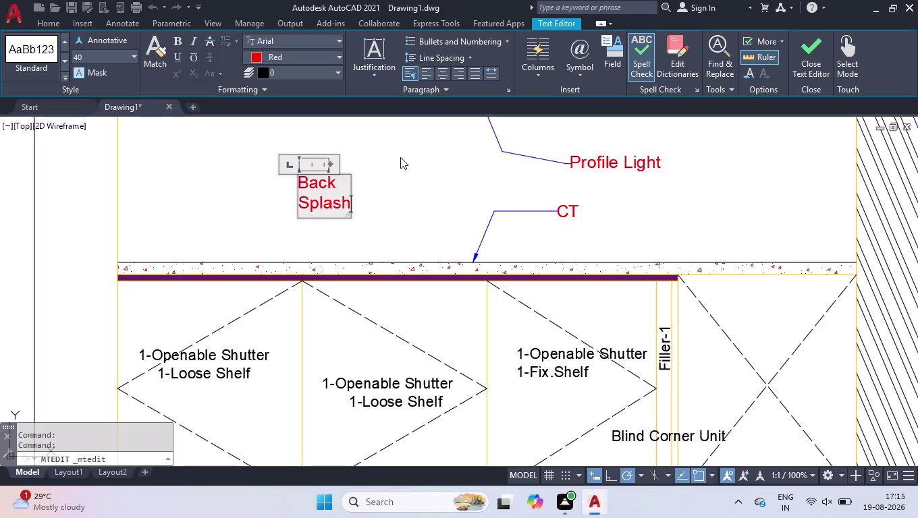
drag(331, 164, 396, 166)
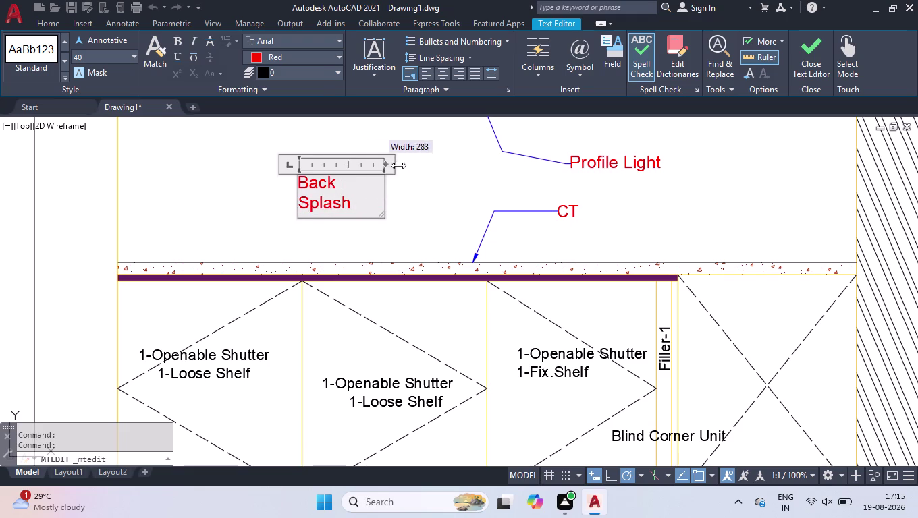
drag(396, 166, 407, 163)
click(389, 127)
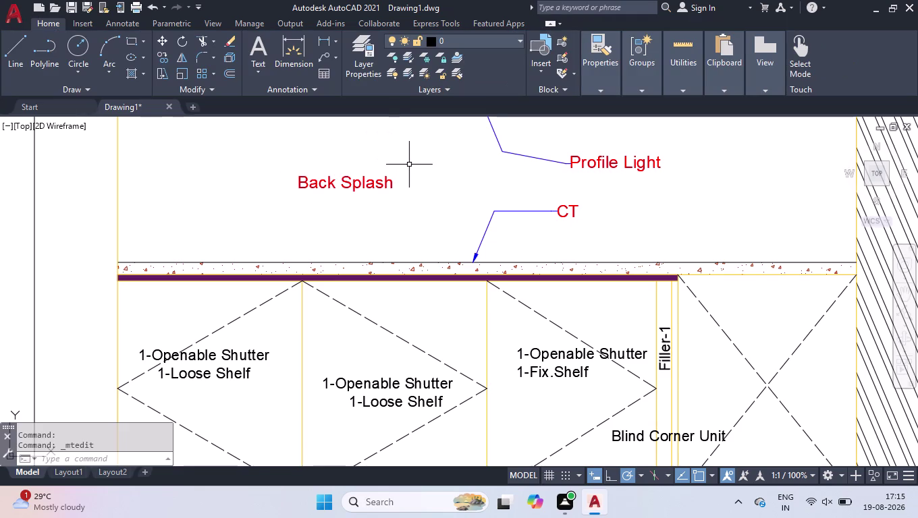
scroll(down, 3)
click(431, 171)
Set the Back Splash label's text height to 50.
click(368, 168)
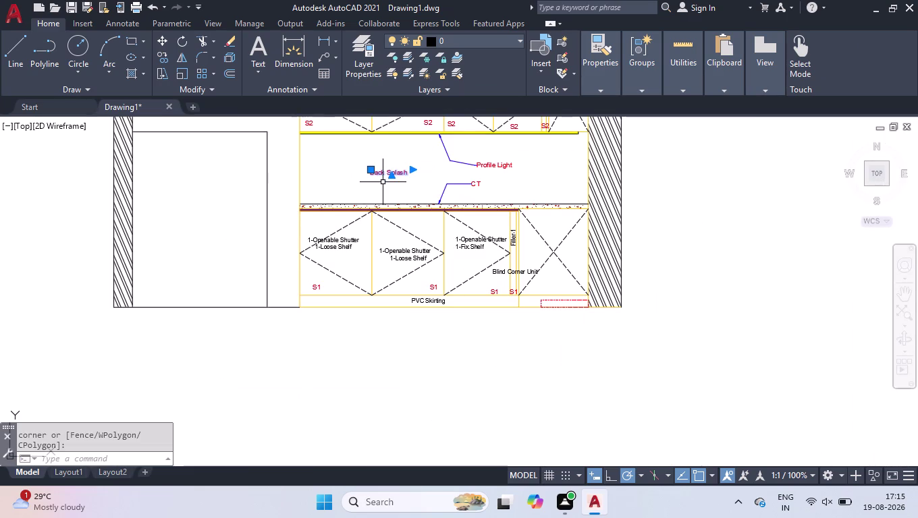
key(ctrl+1)
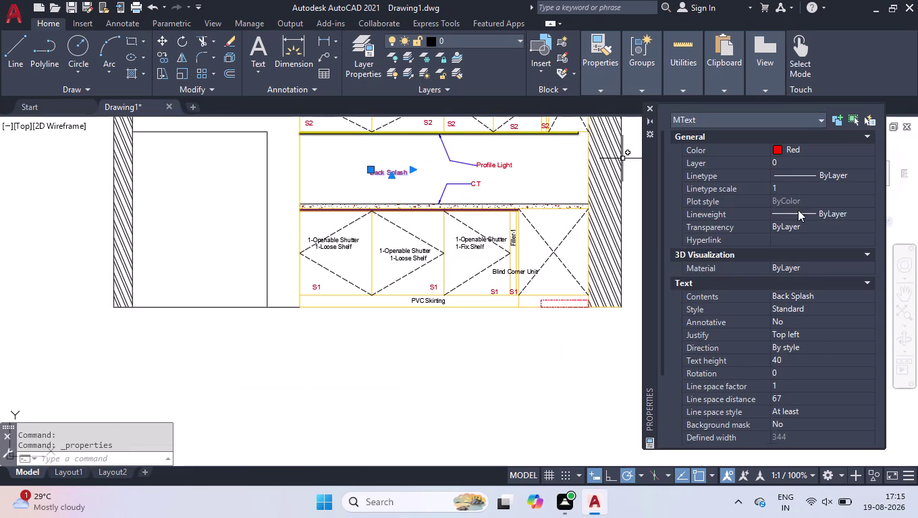
drag(804, 362, 806, 373)
key(5)
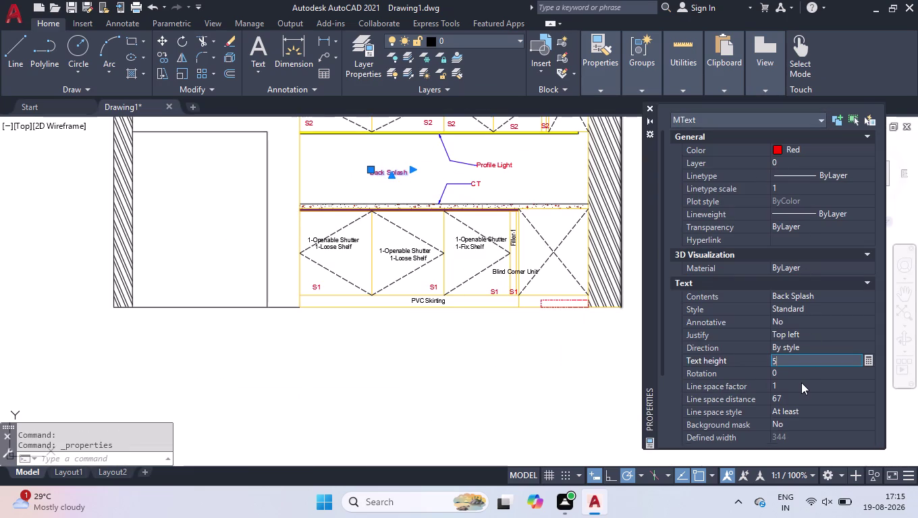
key(0)
key(Return)
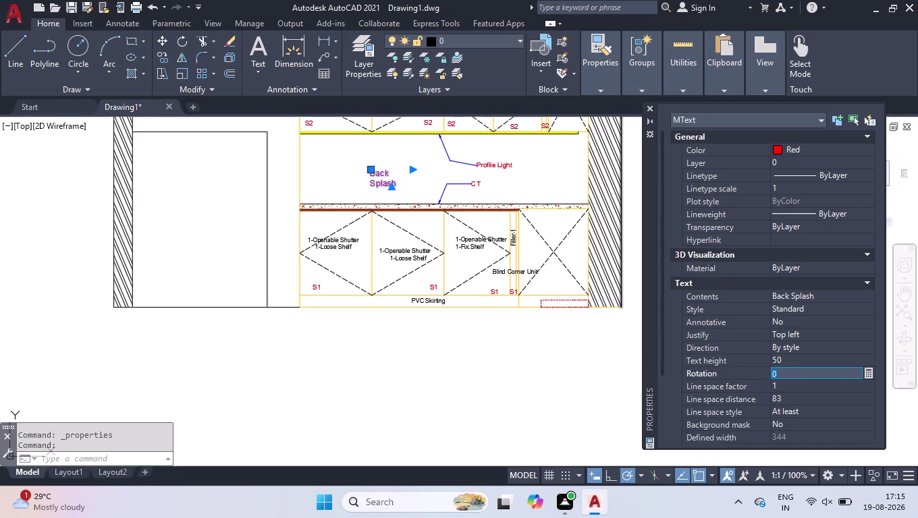
Stretch the label's width grip so Back Splash fits on one line.
click(414, 171)
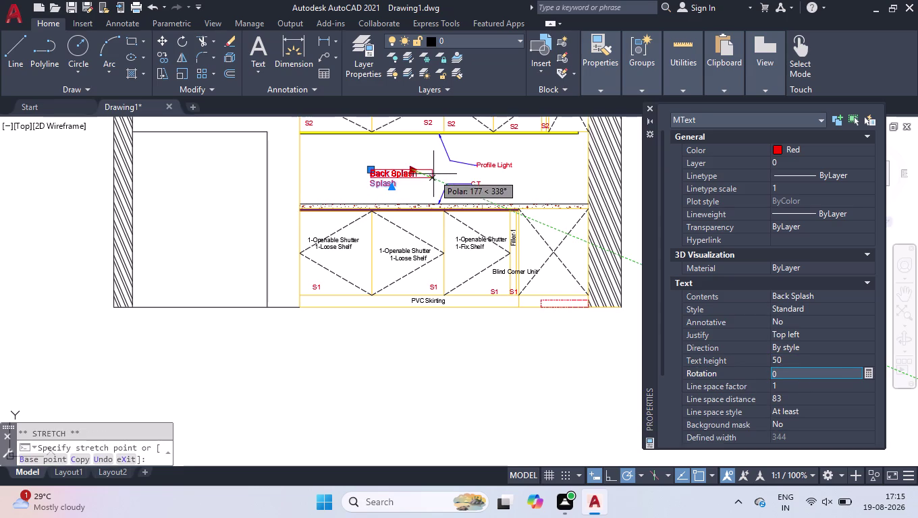
click(433, 174)
click(655, 107)
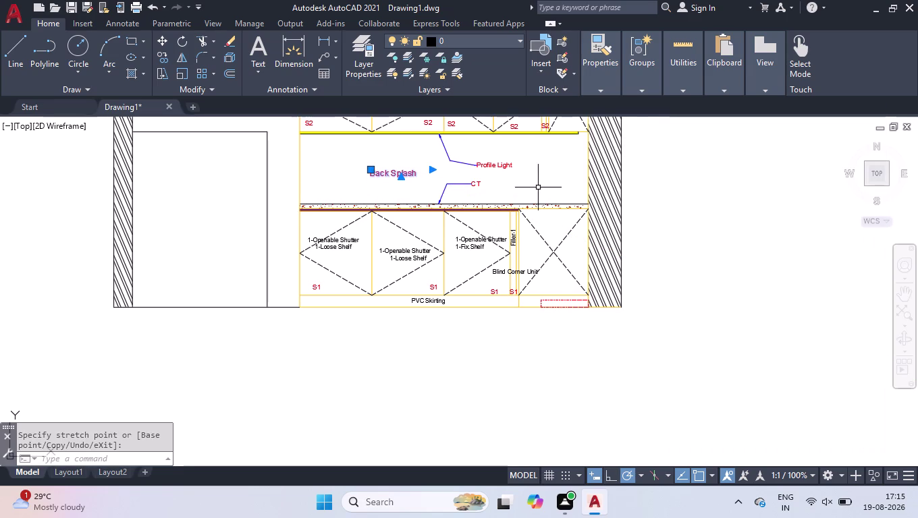
click(454, 155)
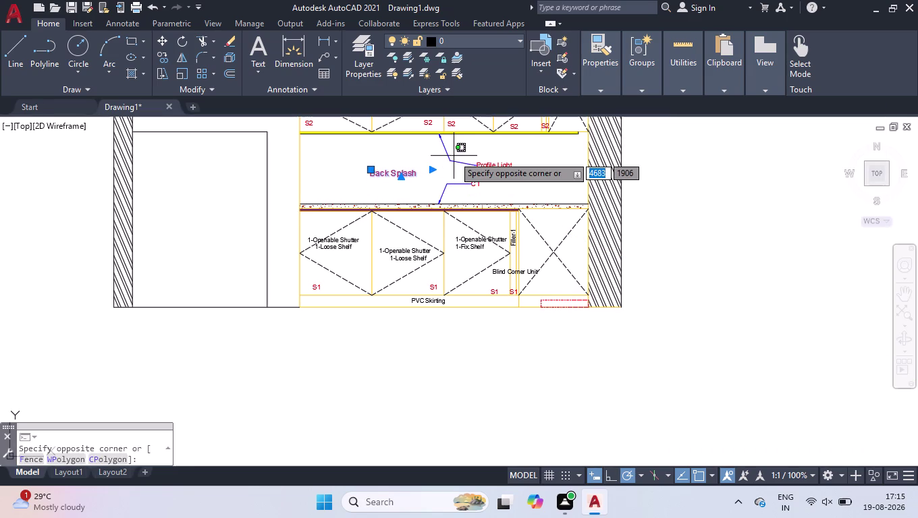
click(463, 154)
click(449, 158)
click(427, 154)
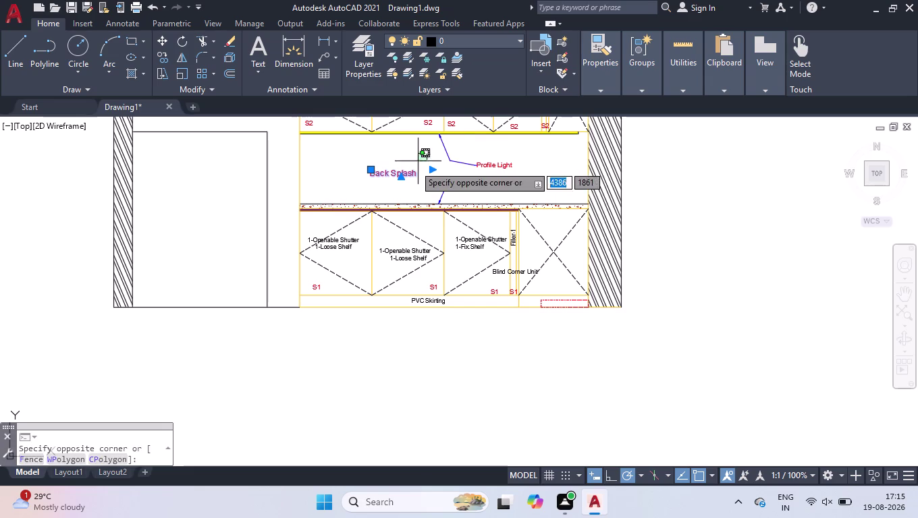
click(392, 183)
scroll(down, 3)
scroll(down, 3)
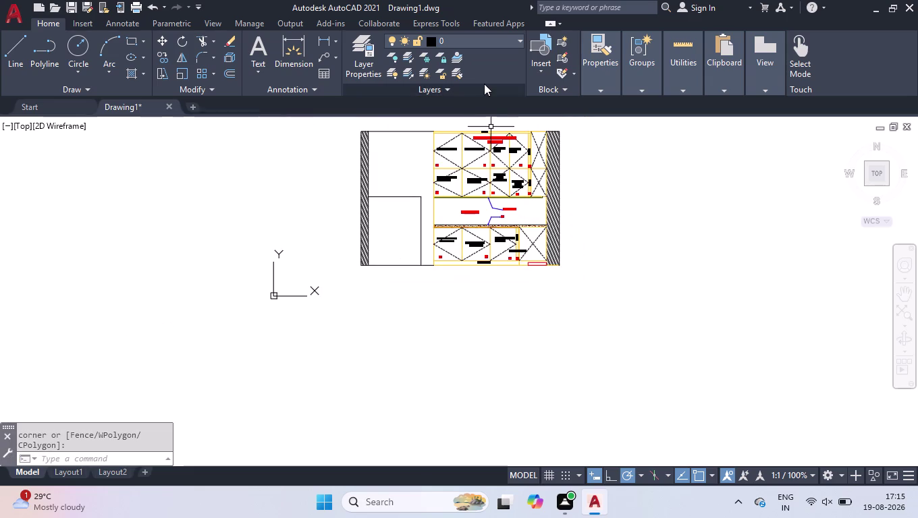
scroll(up, 3)
Draw a multiline text box below the kitchen elevation with MT.
scroll(up, 3)
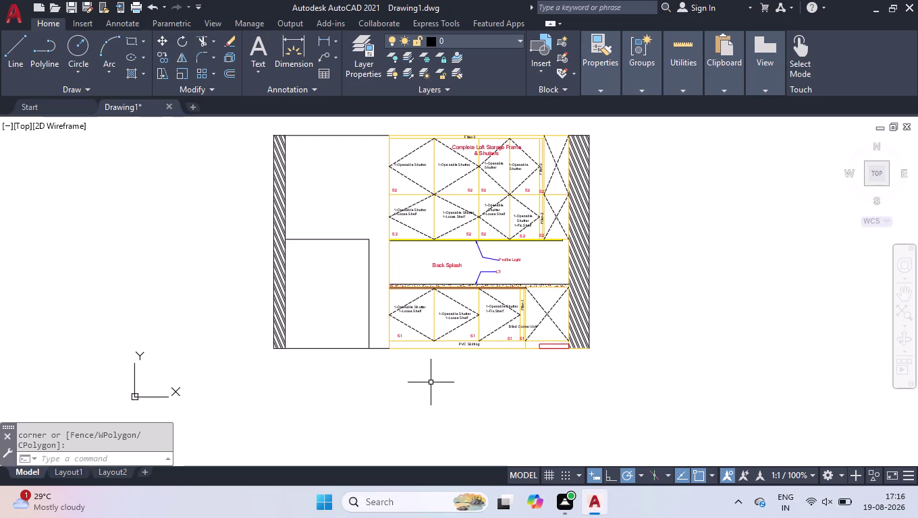
text(mt)
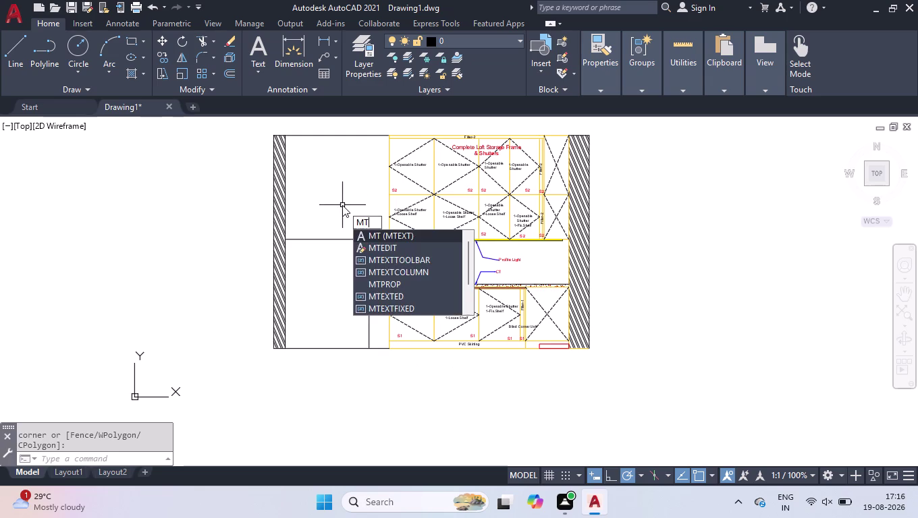
key(Return)
click(317, 376)
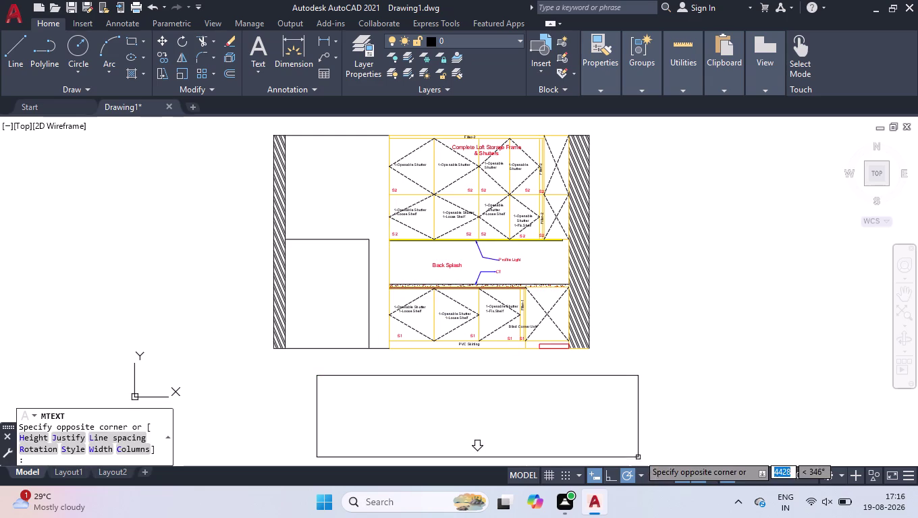
click(644, 439)
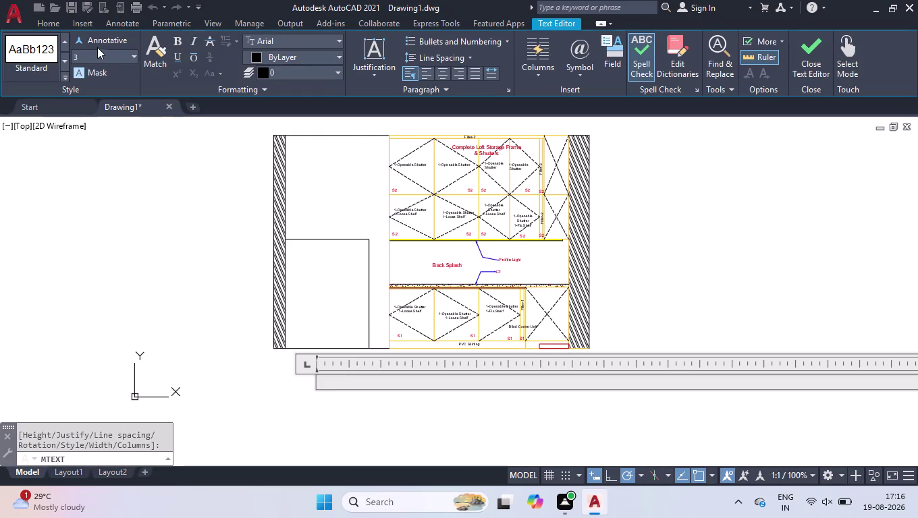
Set the new text's height to 150.
click(88, 53)
key(1)
text(80)
key(Return)
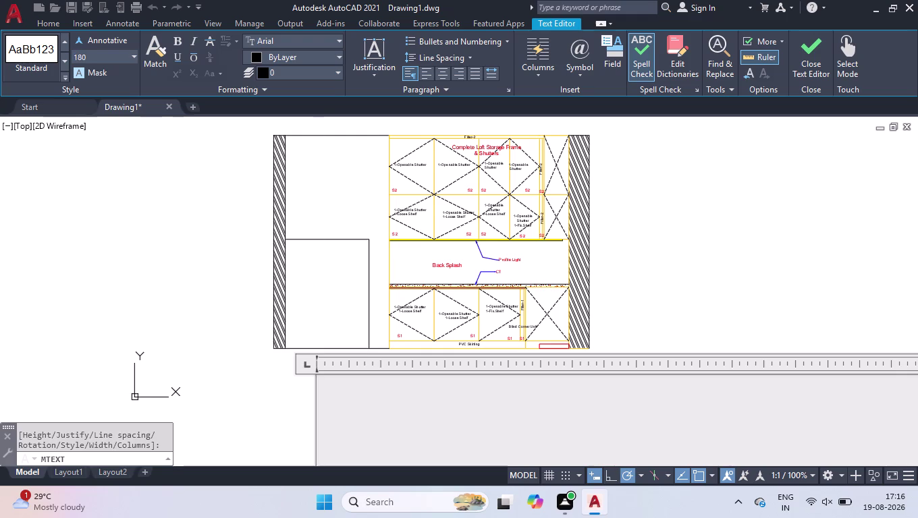
scroll(down, 3)
scroll(down, 3)
scroll(down, 3)
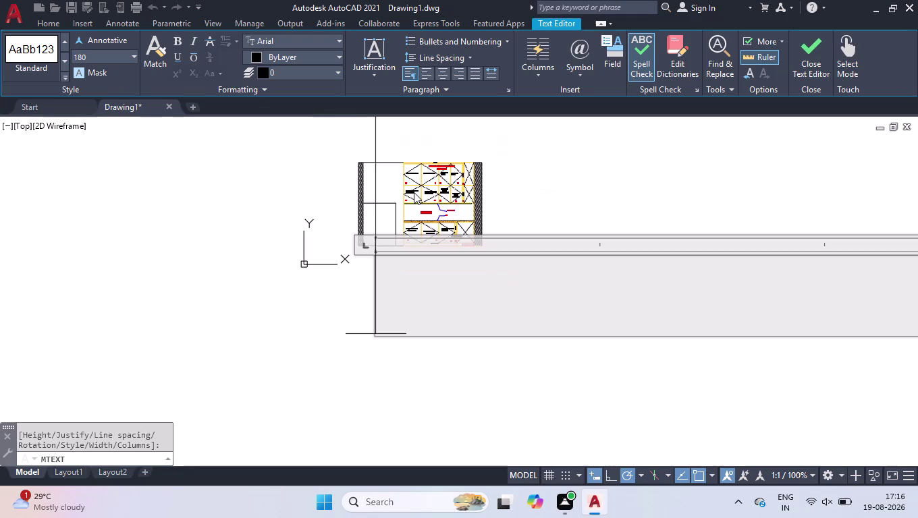
scroll(down, 3)
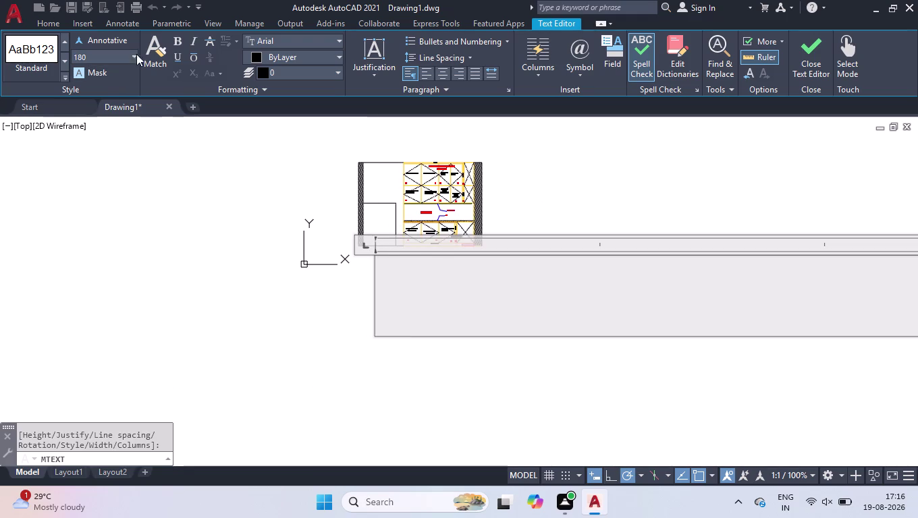
drag(90, 56, 76, 58)
text(1)
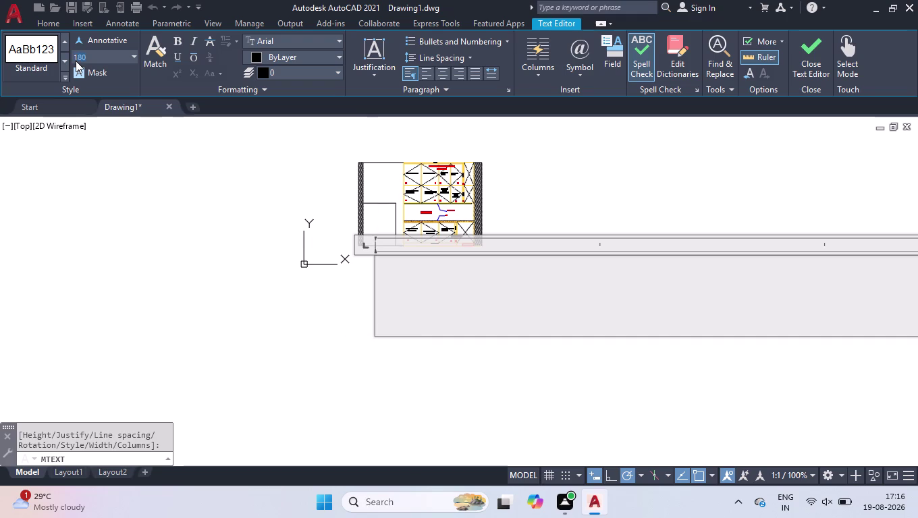
text(50)
key(Return)
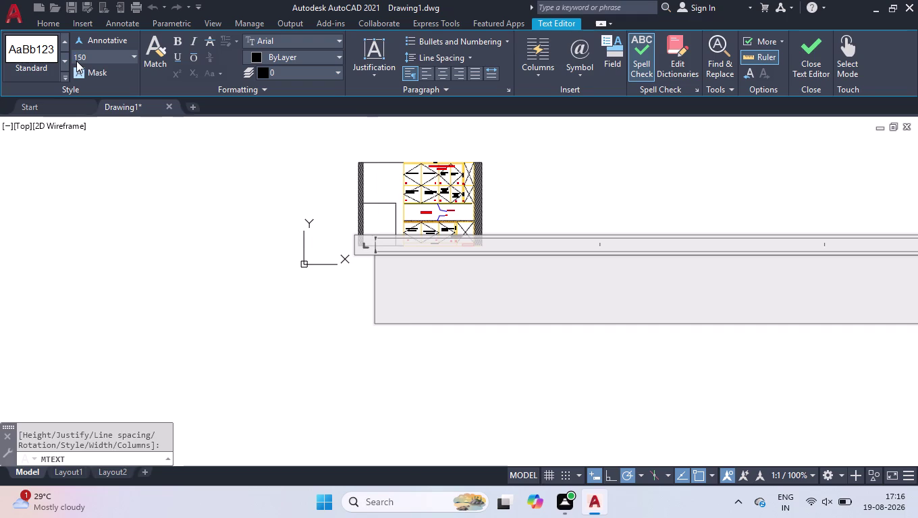
Make the new title text red and underlined.
double_click(317, 58)
click(317, 58)
click(225, 197)
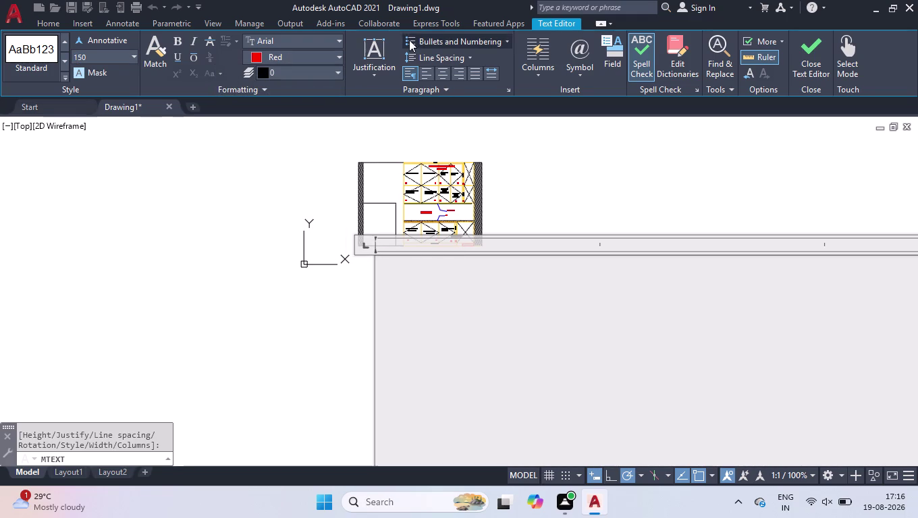
click(176, 54)
scroll(down, 3)
scroll(down, 3)
scroll(down, 3)
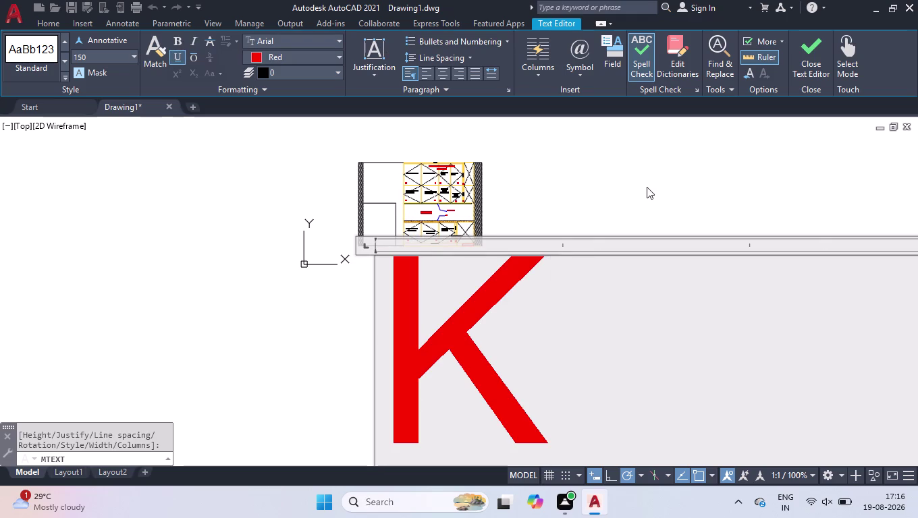
Resize the K to height 80 and write the title as 'Kitchen Elev'.
drag(539, 299, 66, 312)
click(92, 63)
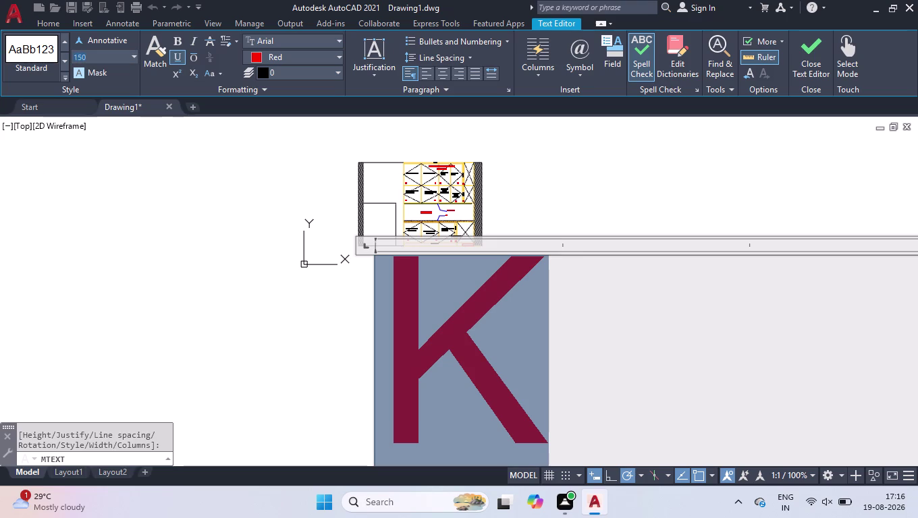
text(80)
key(Return)
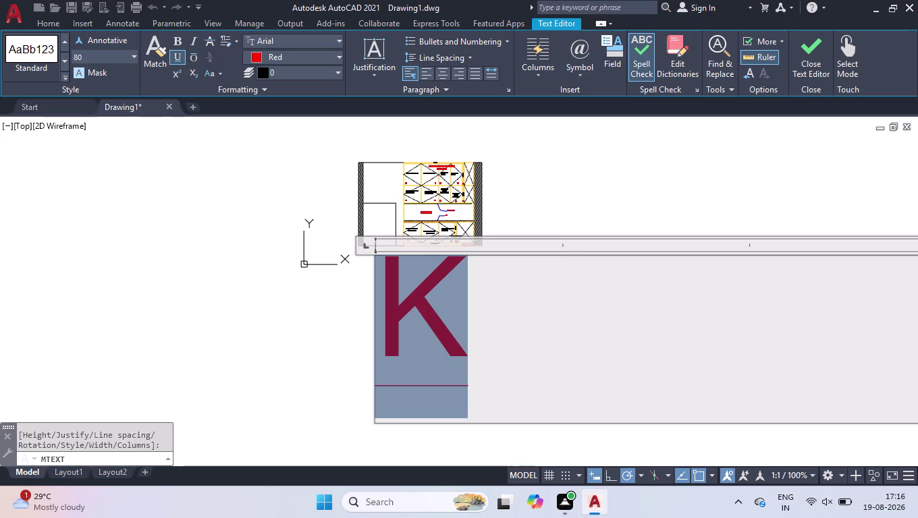
click(493, 321)
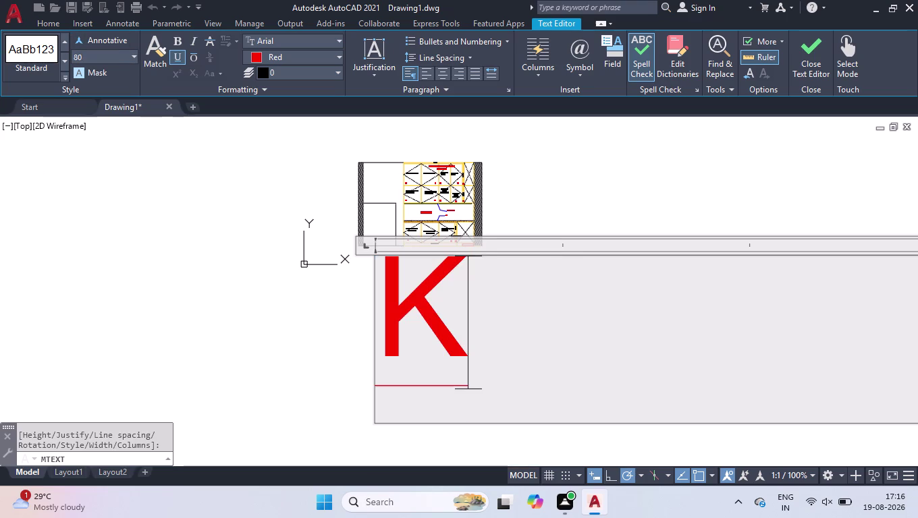
key(i)
key(BackSpace)
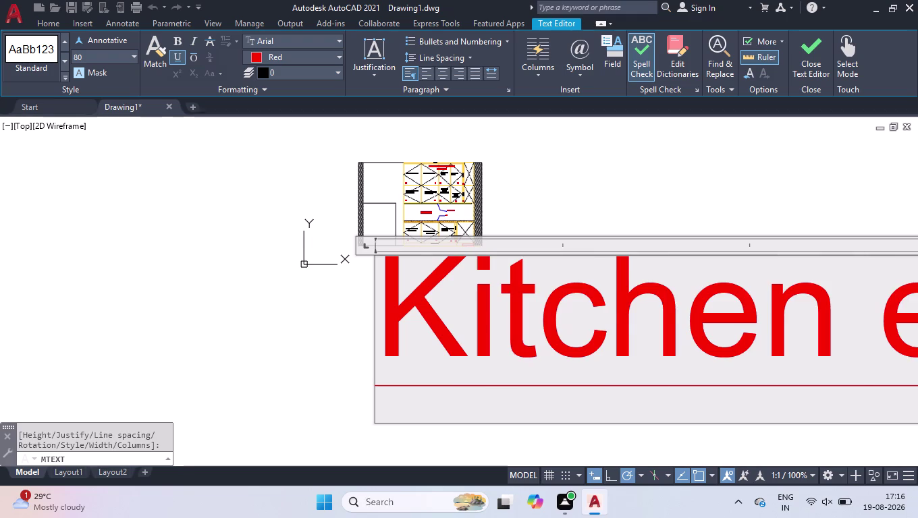
key(BackSpace)
key(e)
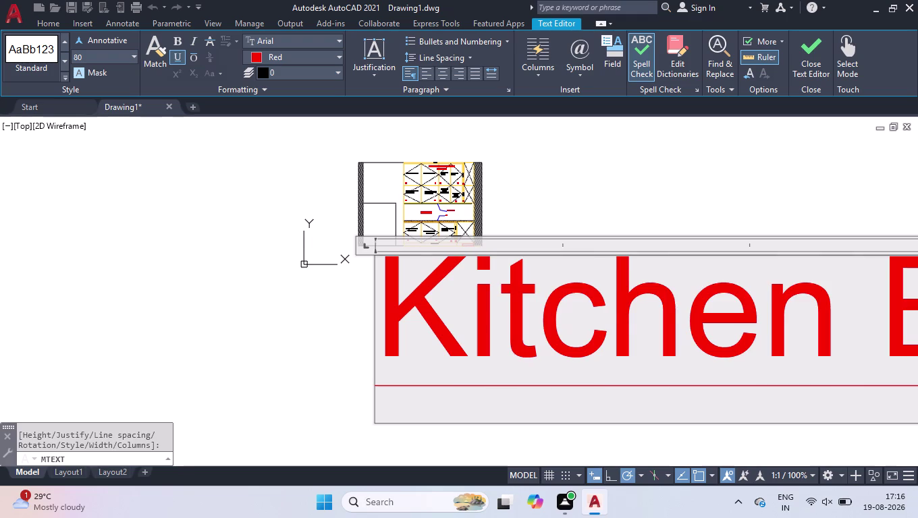
click(258, 378)
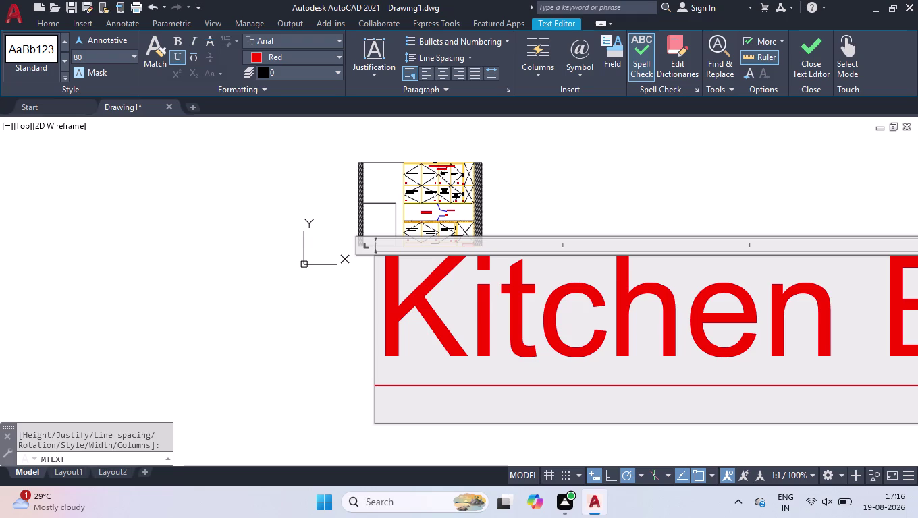
Extend the title text to read 'Kitchen Elevation At-C'.
scroll(up, 3)
double_click(400, 314)
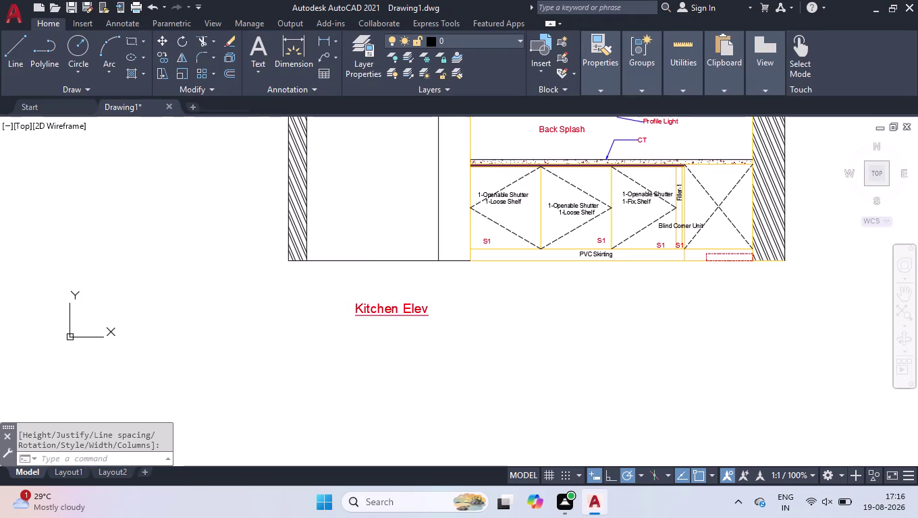
click(441, 308)
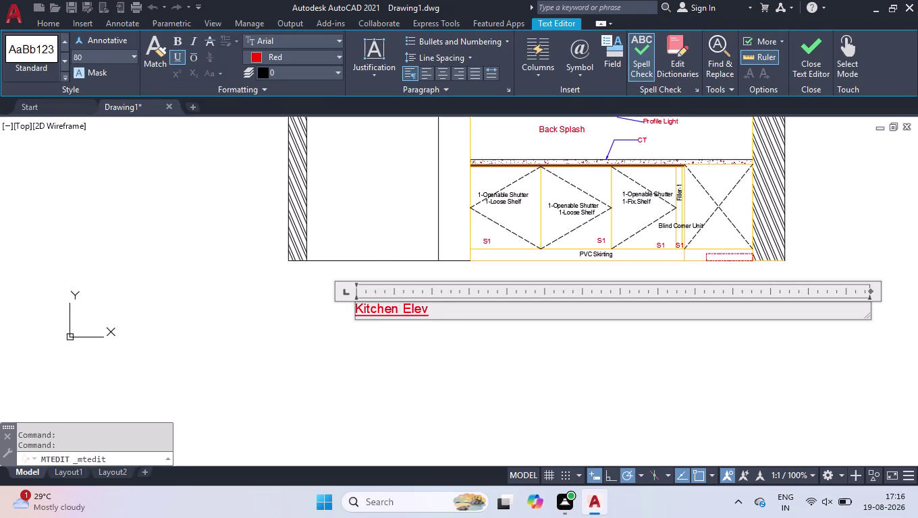
text(ation)
key(space)
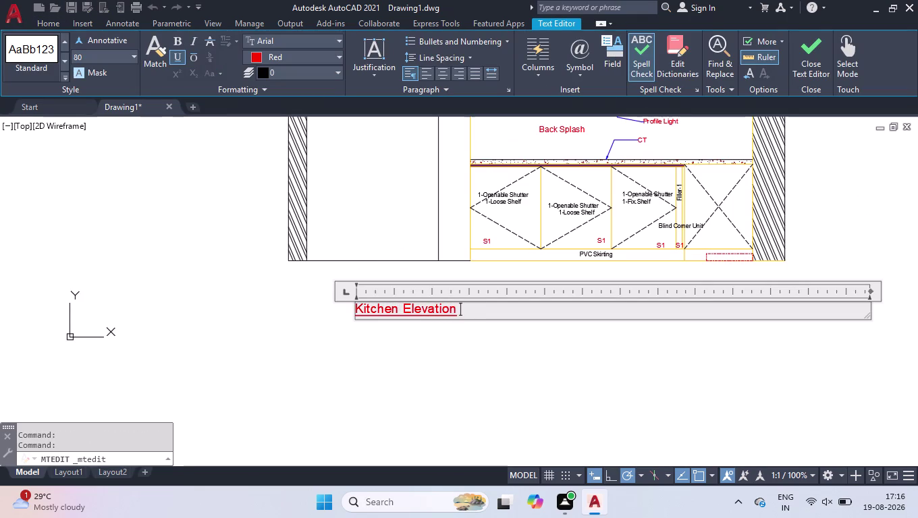
key(BackSpace)
text(t)
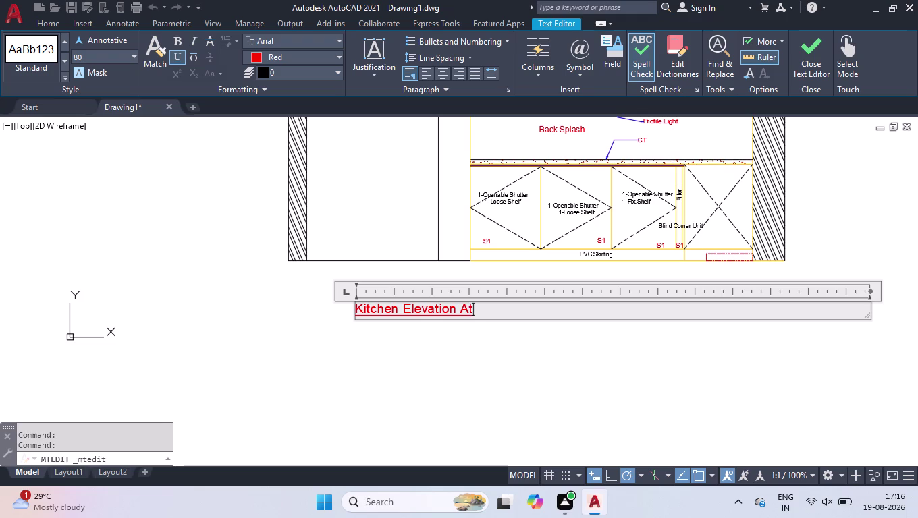
text(-)
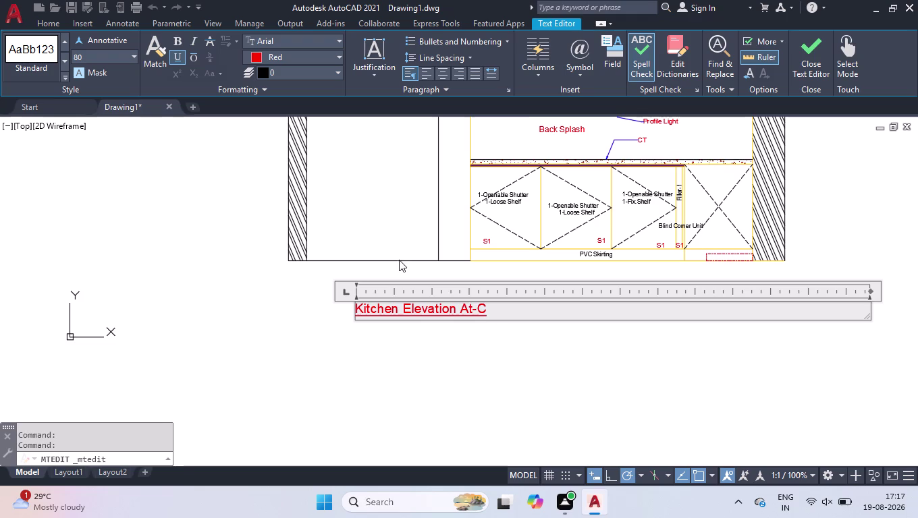
Enlarge the whole title to text height 200 and close the editor.
drag(502, 311, 155, 281)
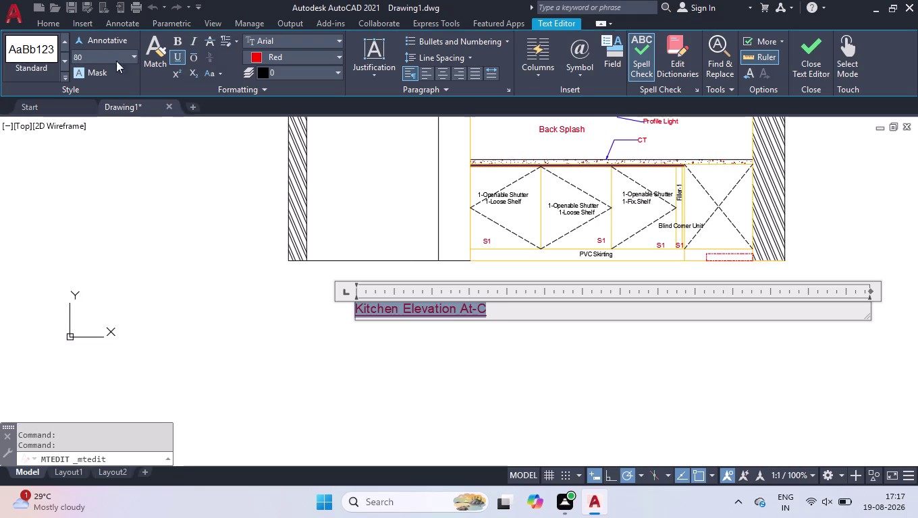
click(91, 54)
key(2)
text(00)
key(Return)
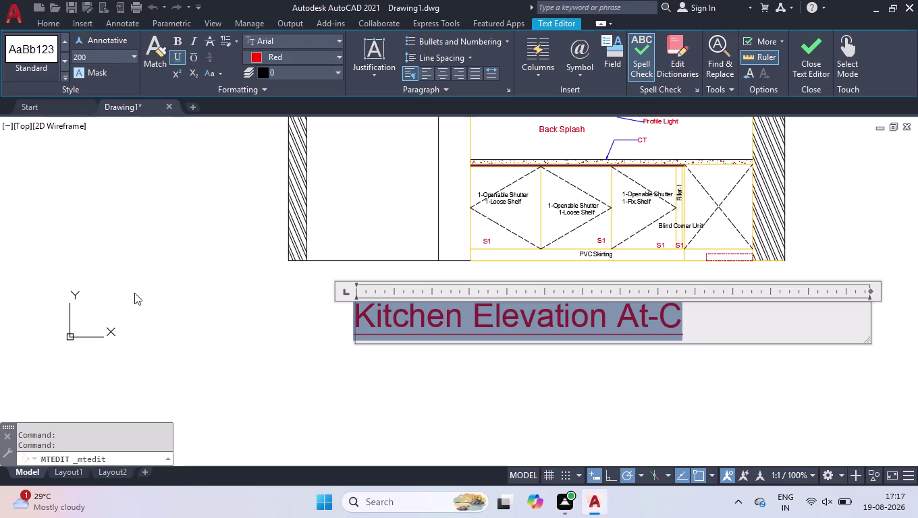
click(146, 295)
scroll(down, 3)
scroll(down, 3)
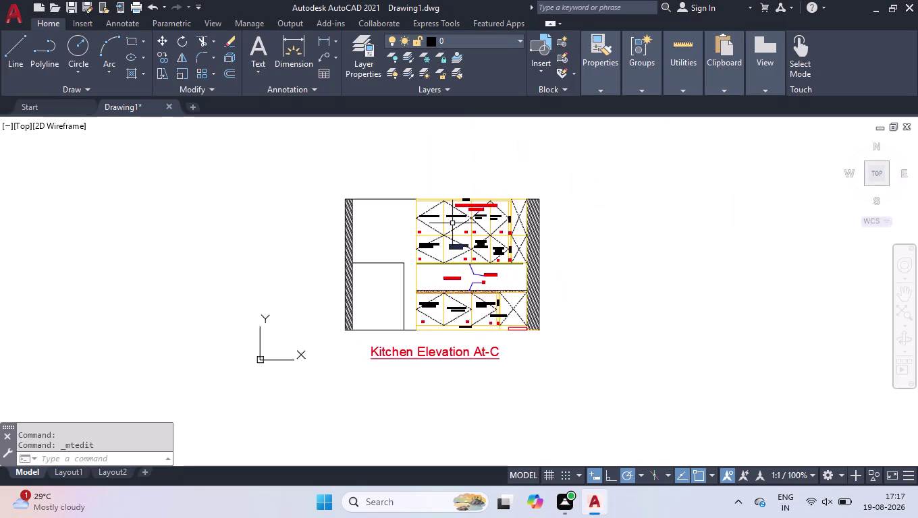
scroll(up, 3)
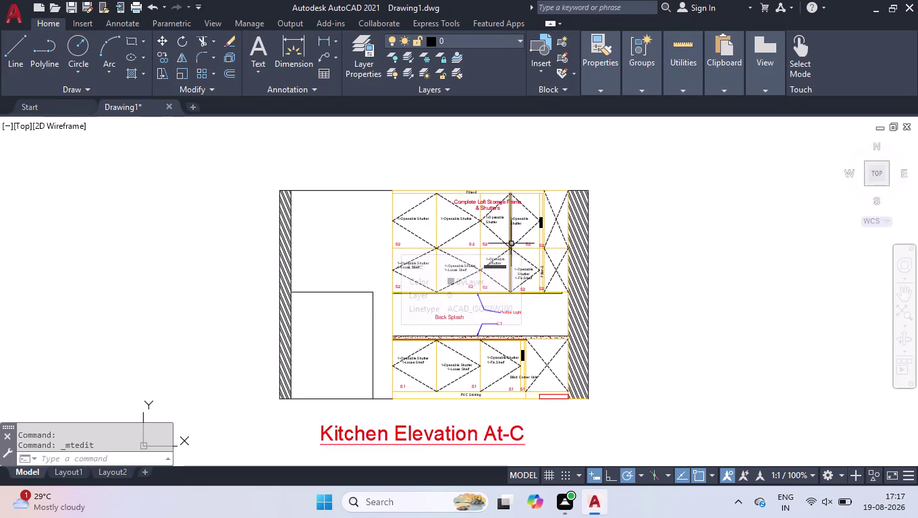
text(DLI)
key(Return)
Dimension the first 600 loft shutter width above the loft.
scroll(up, 3)
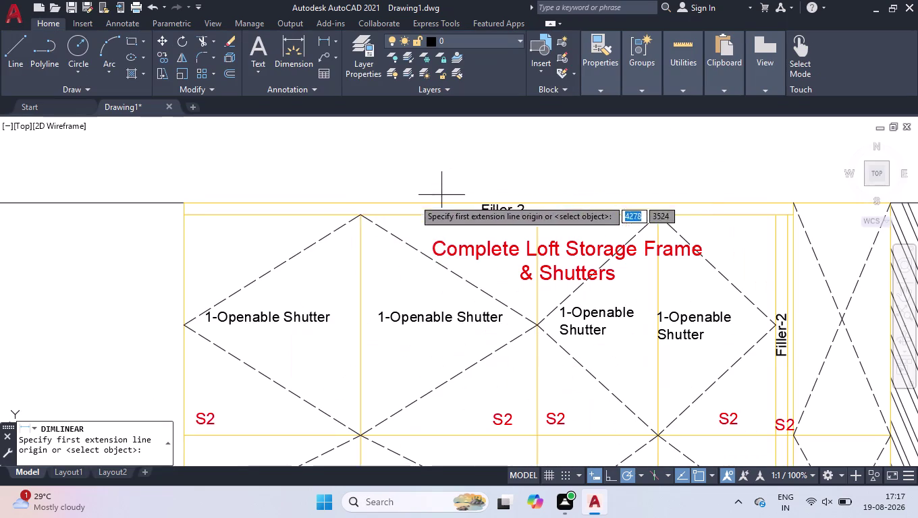
click(182, 214)
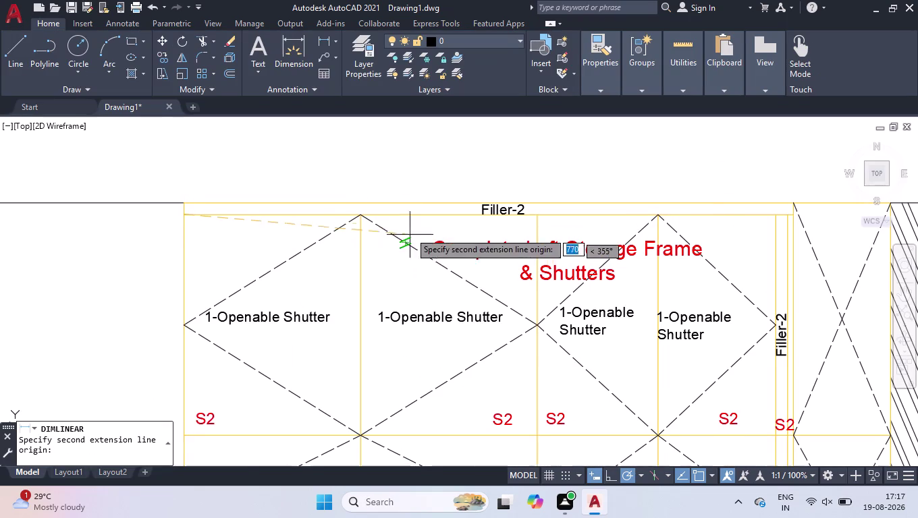
click(358, 215)
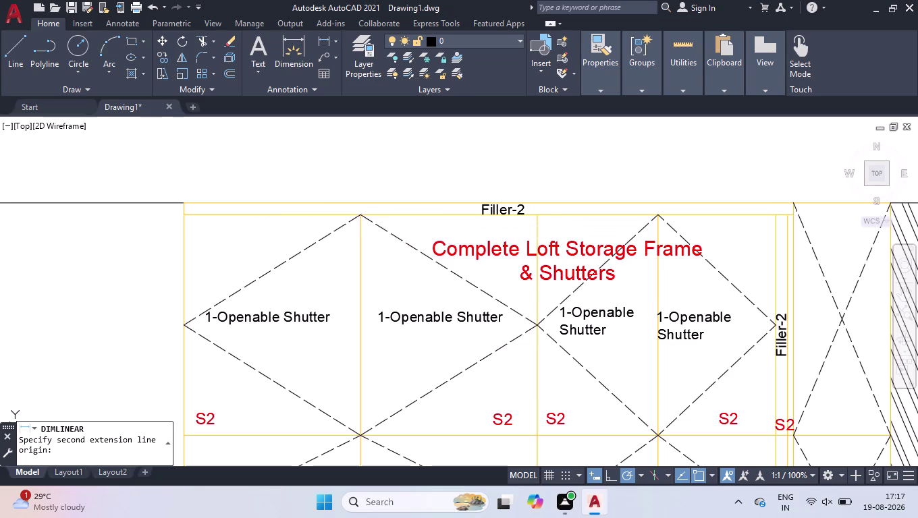
click(358, 184)
Continue the loft chain with 600, 410, 400, 40 and 350 widths.
click(140, 25)
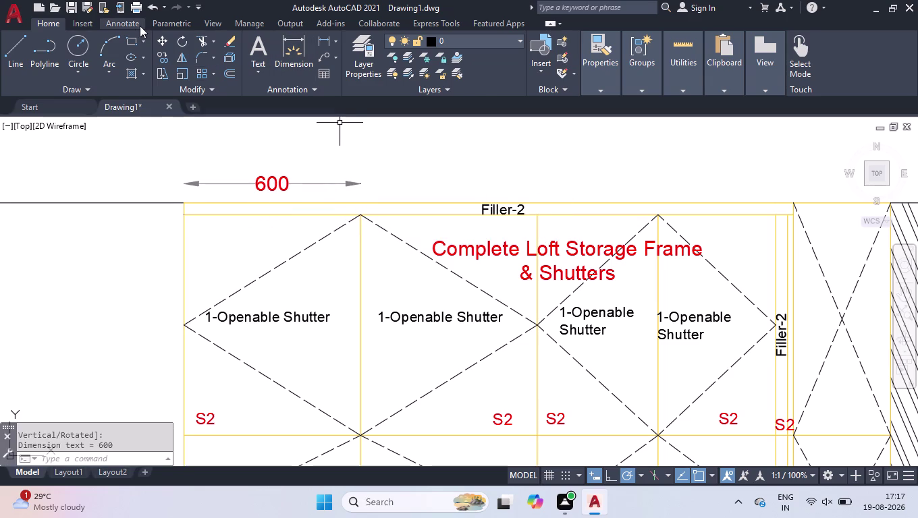
click(296, 70)
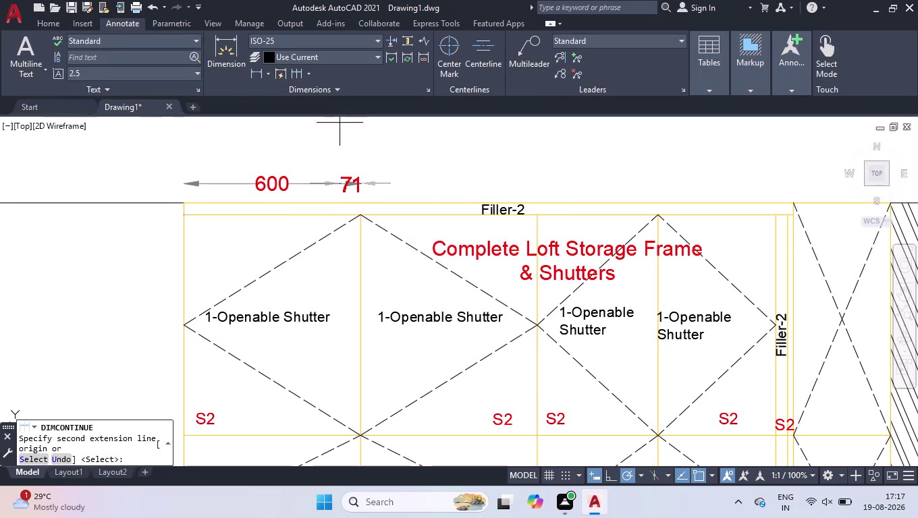
click(536, 215)
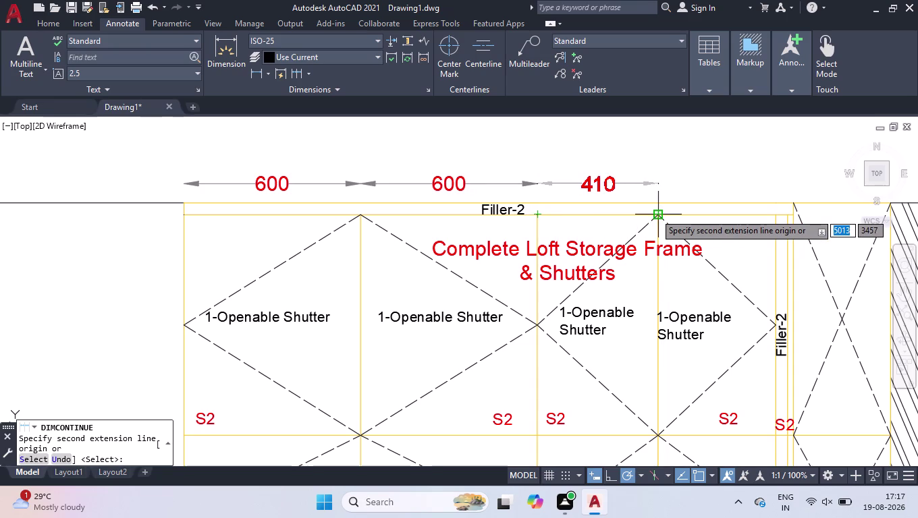
click(655, 214)
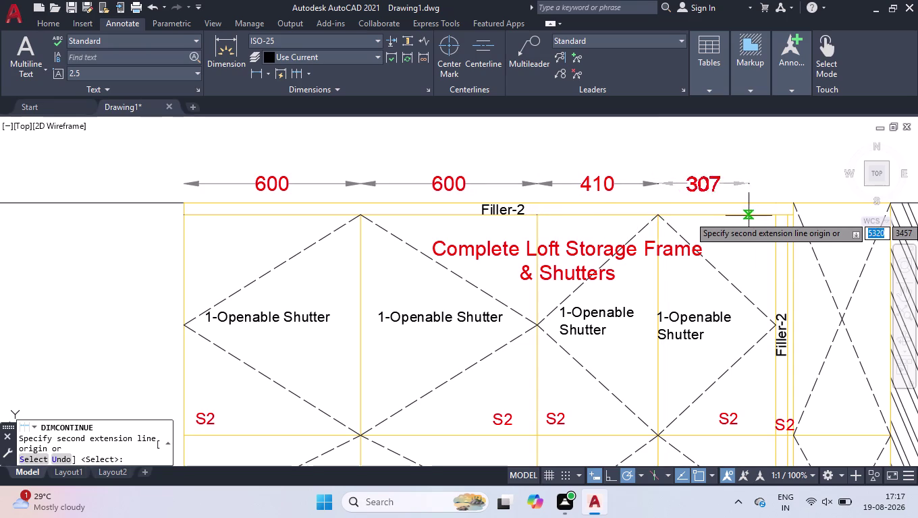
click(774, 214)
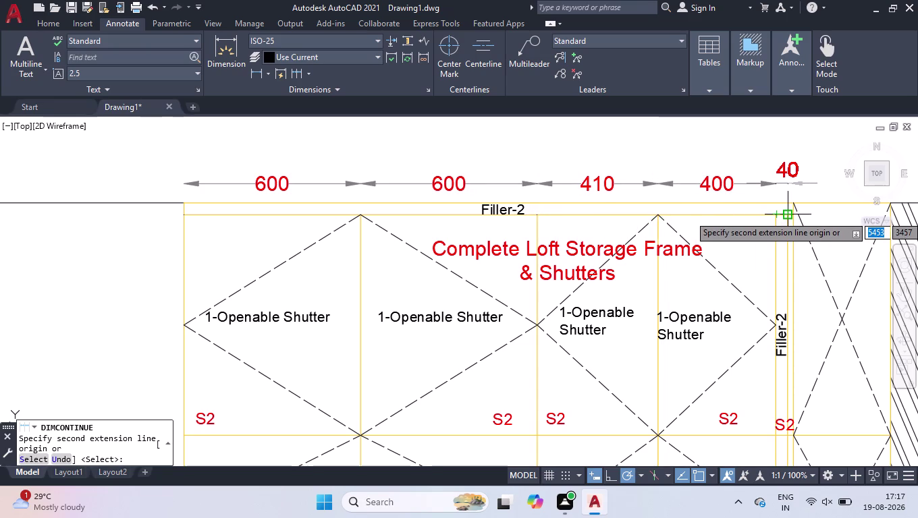
click(787, 215)
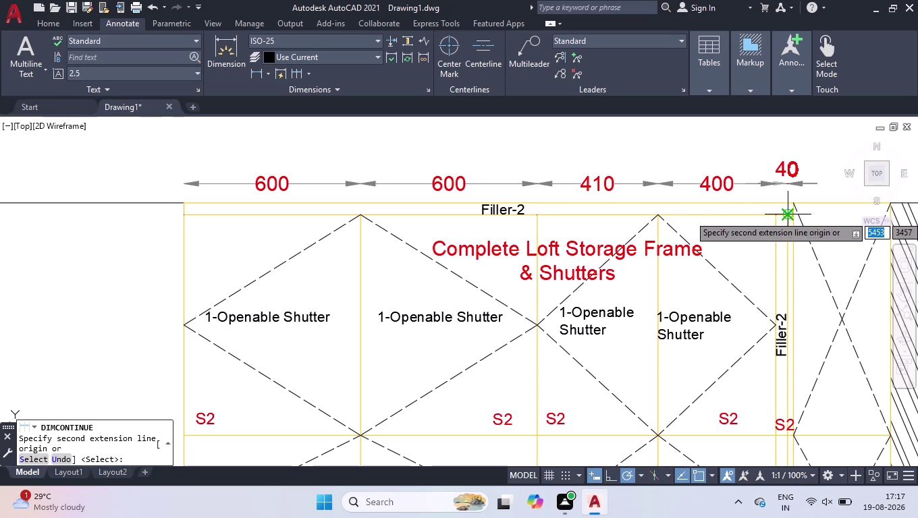
scroll(down, 3)
scroll(up, 3)
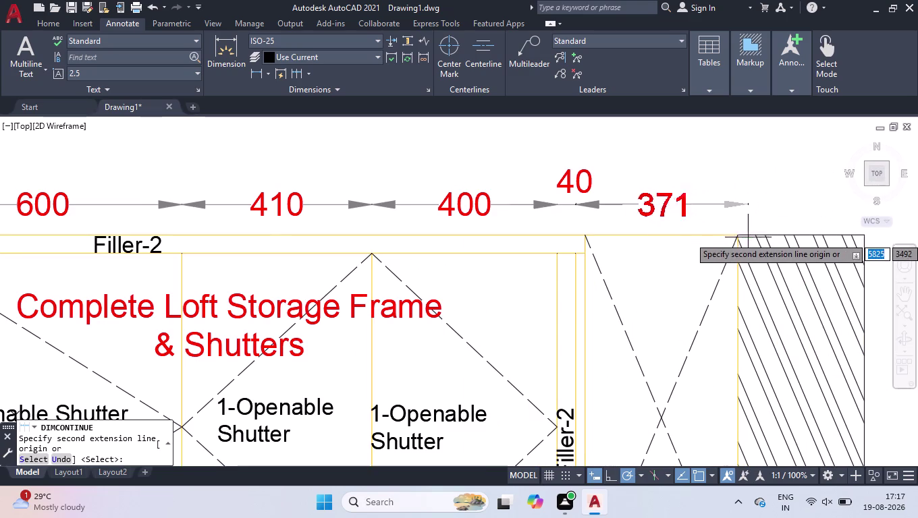
click(739, 235)
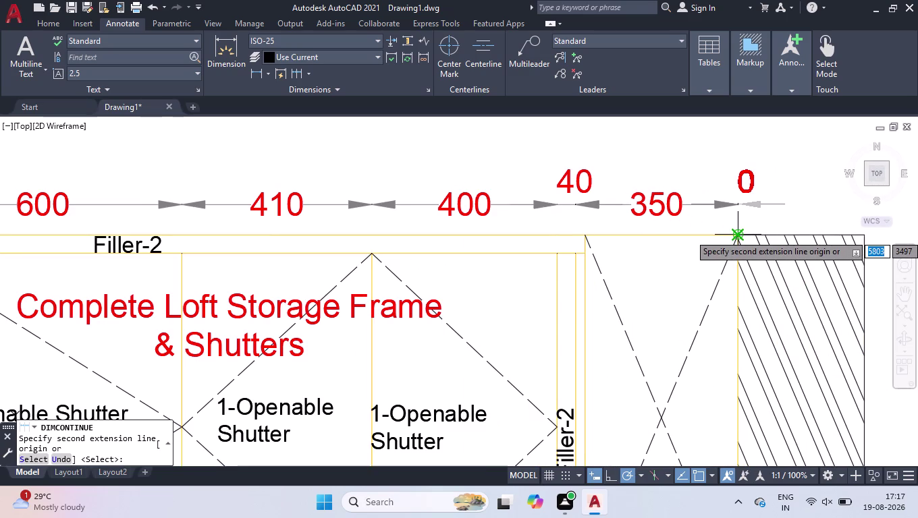
key(Return)
key(space)
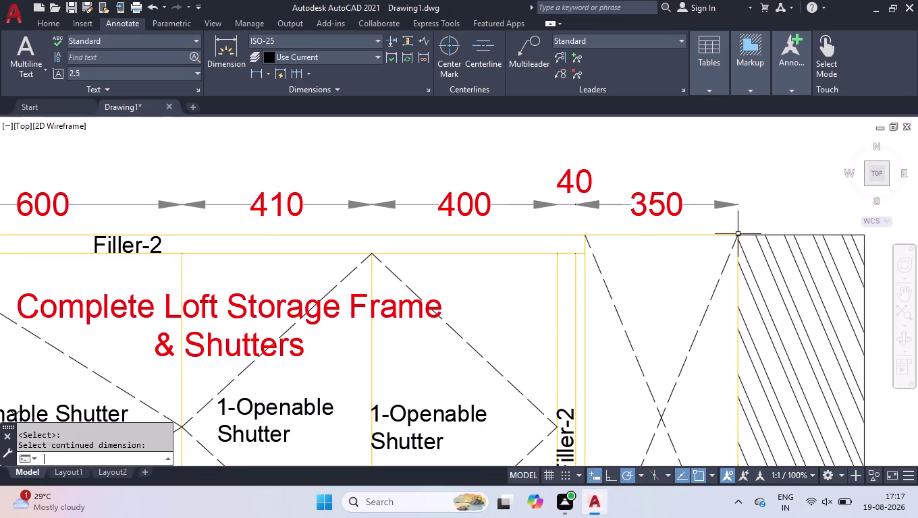
Add the overall 790 linear dimension above the chain.
text(DLI)
key(Return)
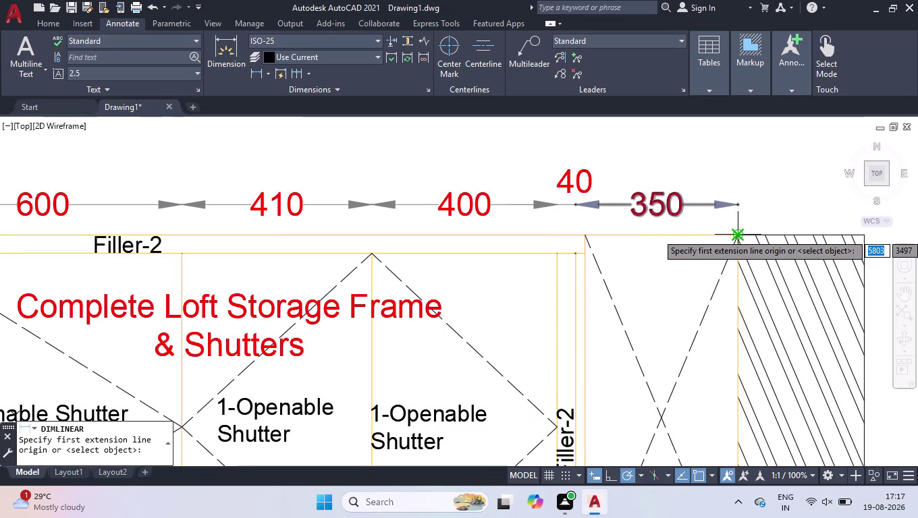
click(738, 234)
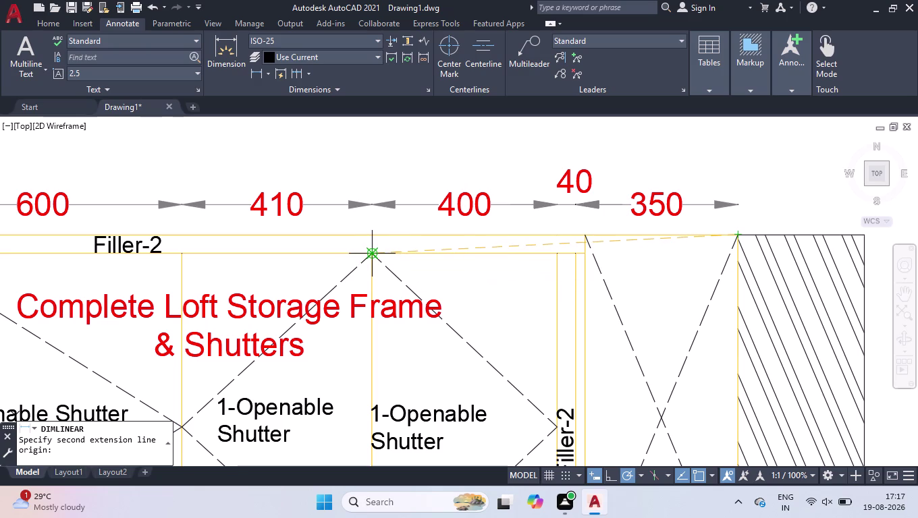
click(368, 256)
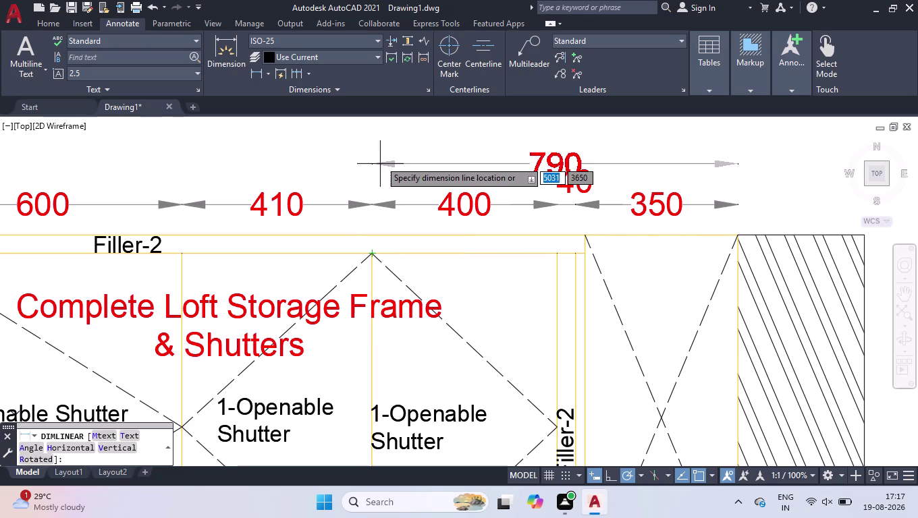
click(385, 144)
scroll(down, 3)
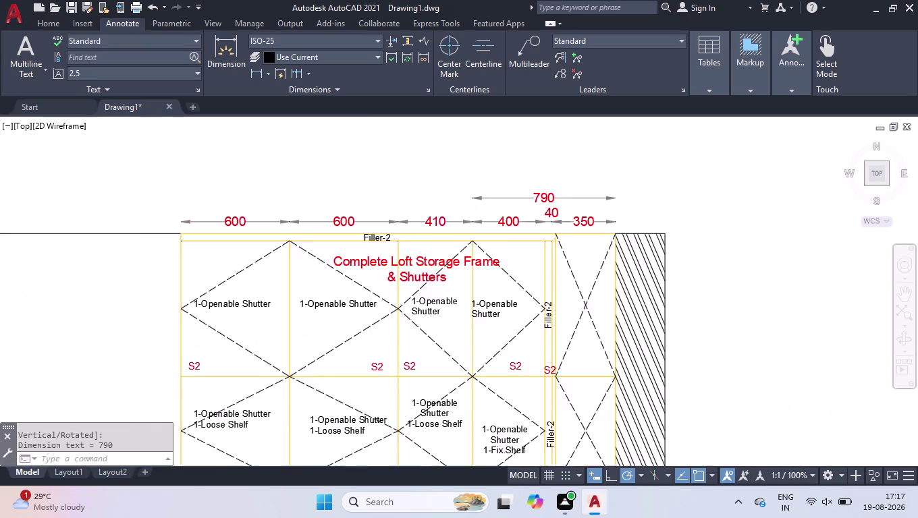
scroll(down, 3)
scroll(up, 3)
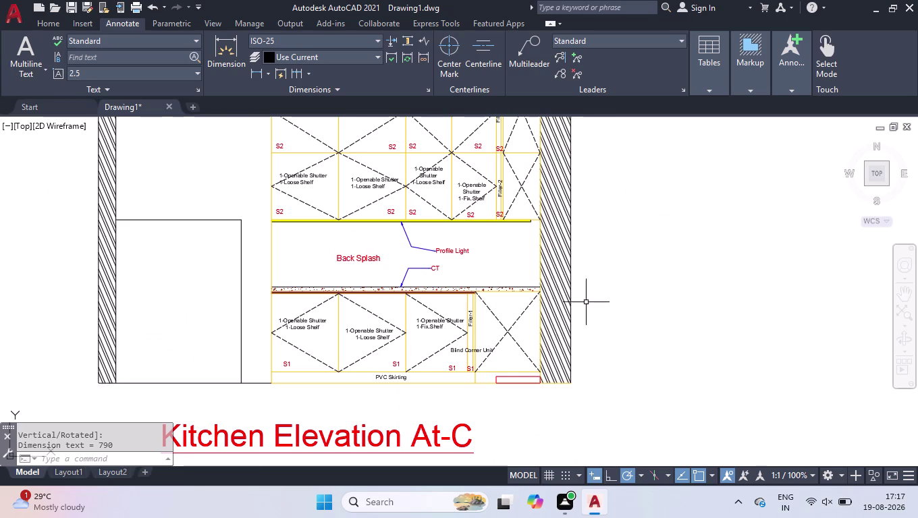
scroll(down, 3)
scroll(up, 3)
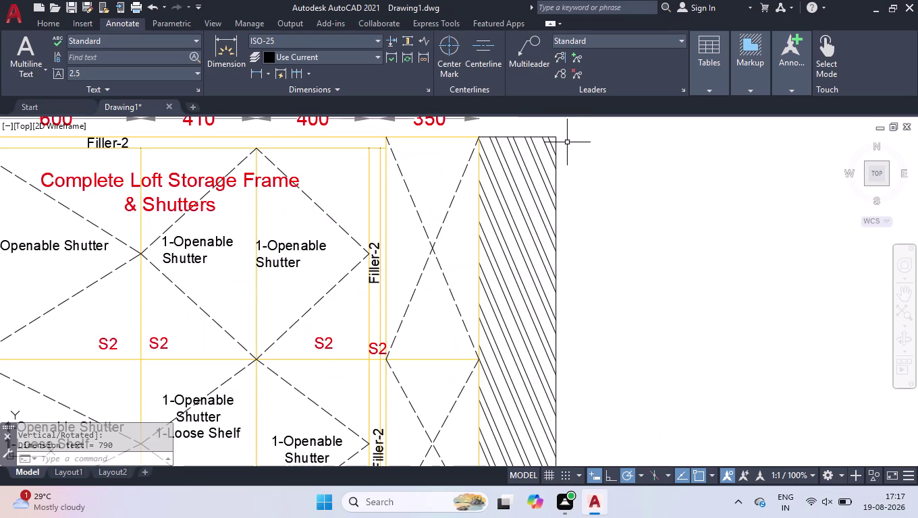
key(space)
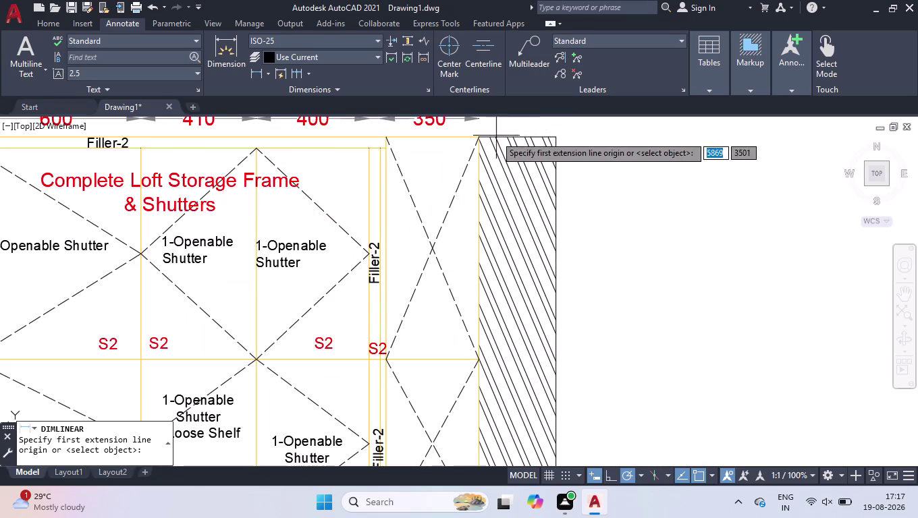
click(556, 139)
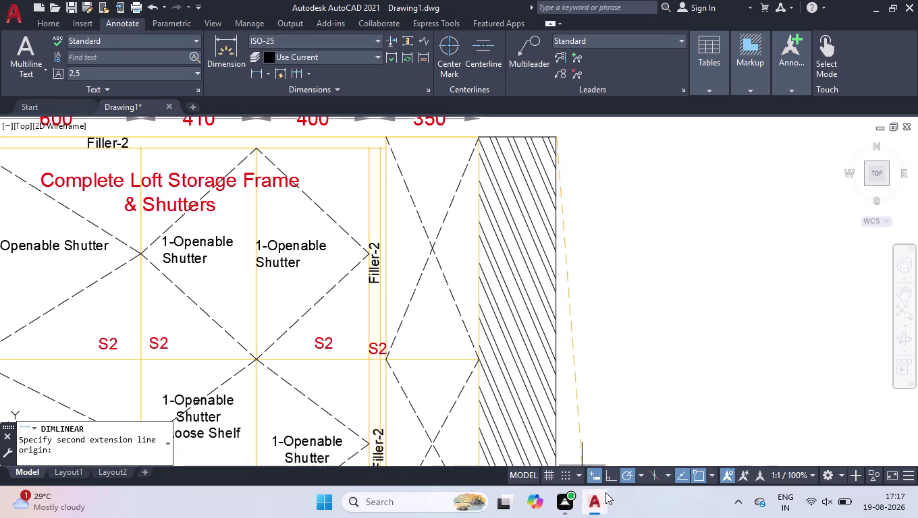
click(606, 480)
text(4)
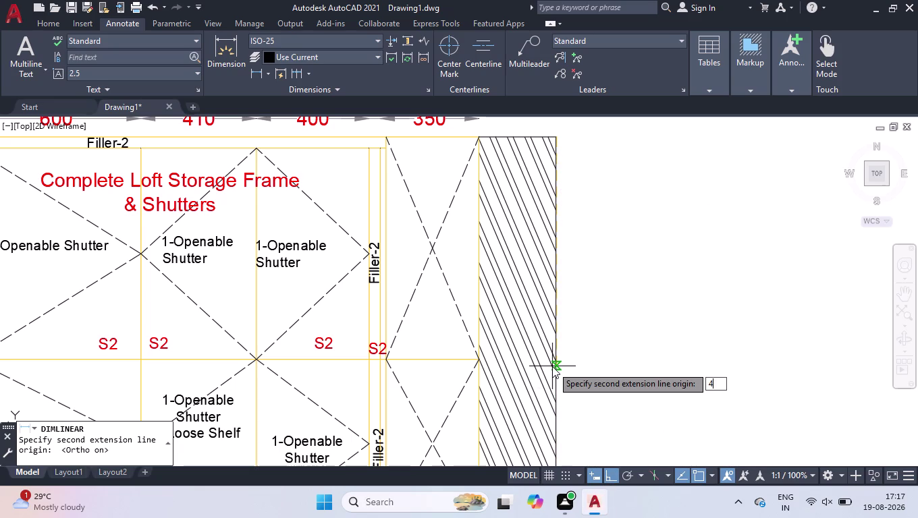
text(0)
key(Return)
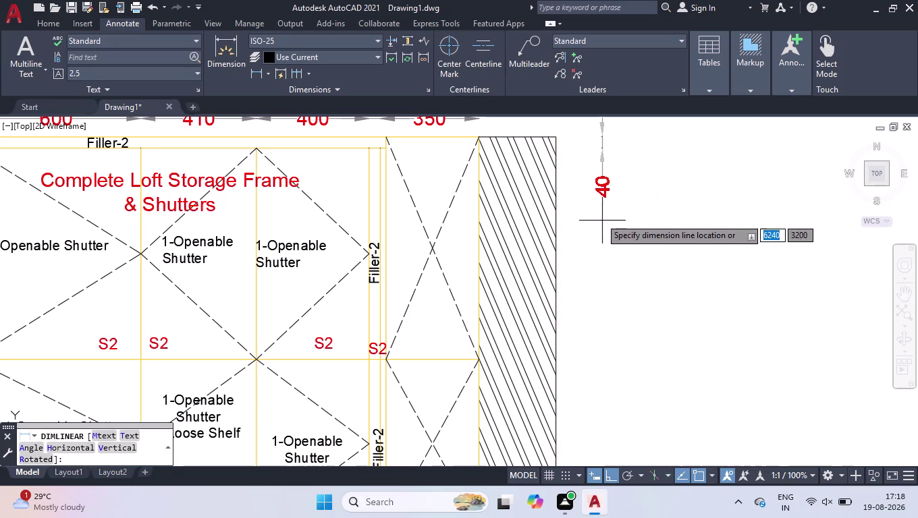
click(577, 183)
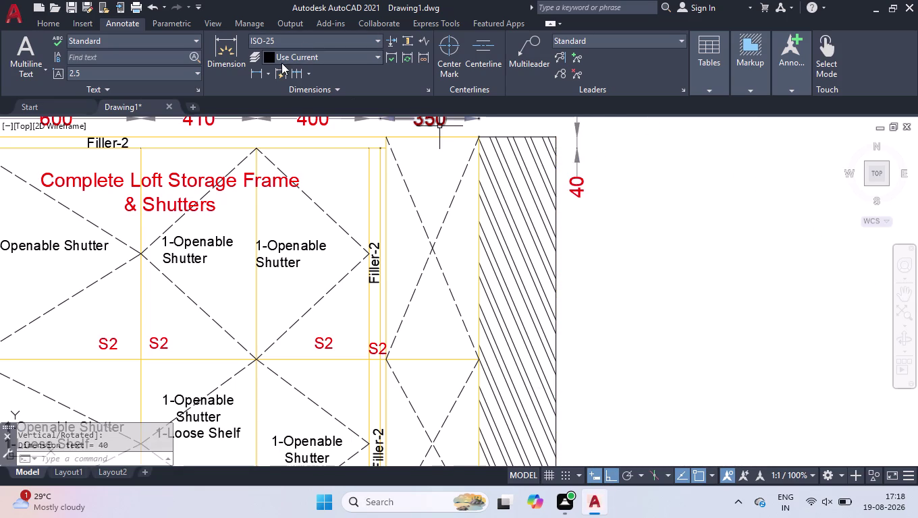
click(285, 72)
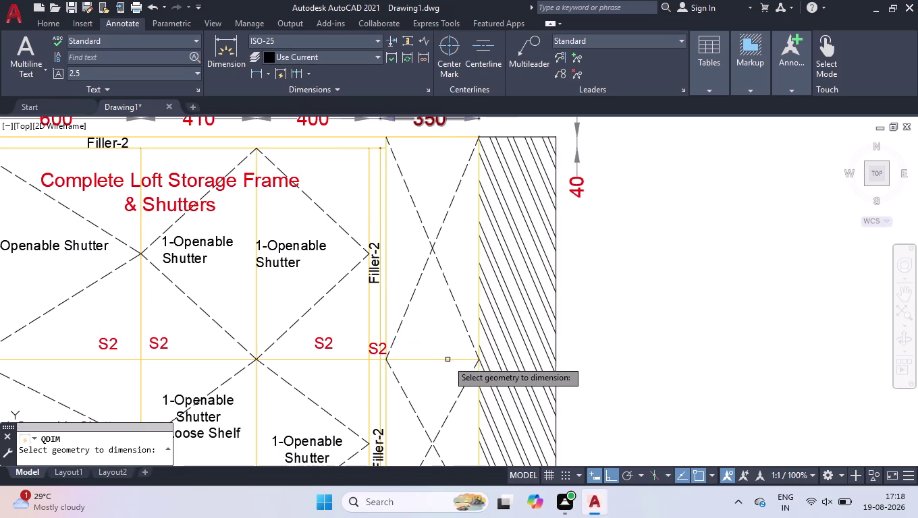
click(574, 187)
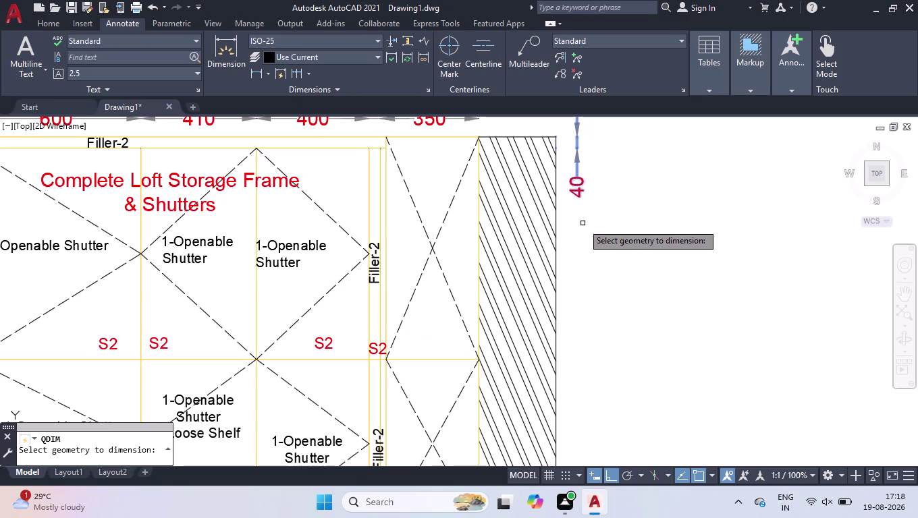
key(Return)
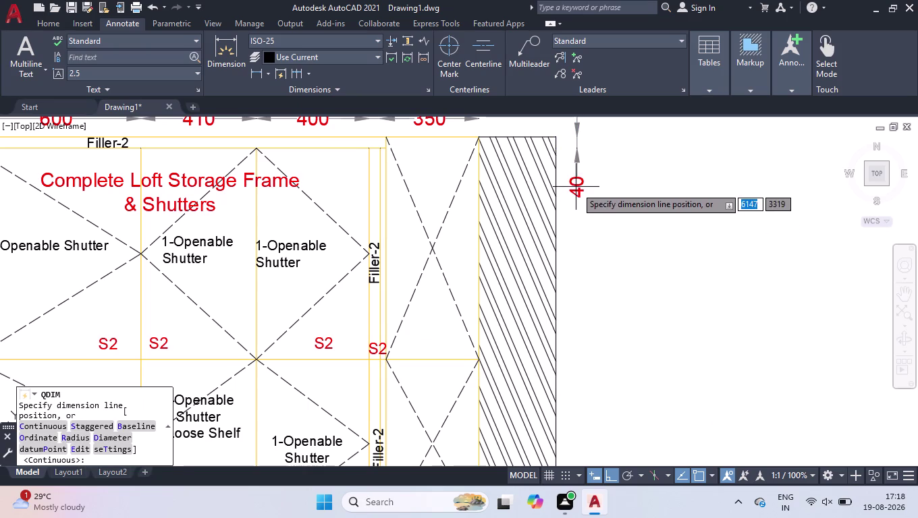
click(480, 361)
scroll(down, 3)
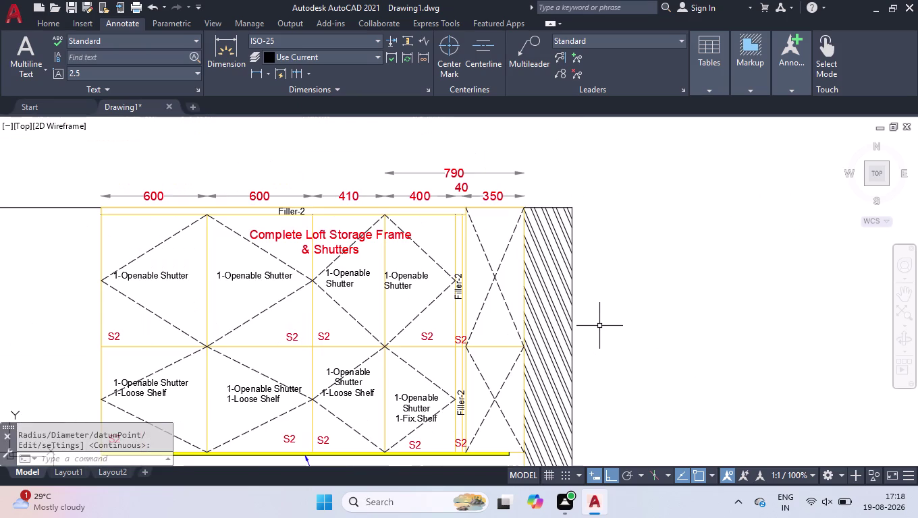
key(u)
key(Return)
key(u)
key(Return)
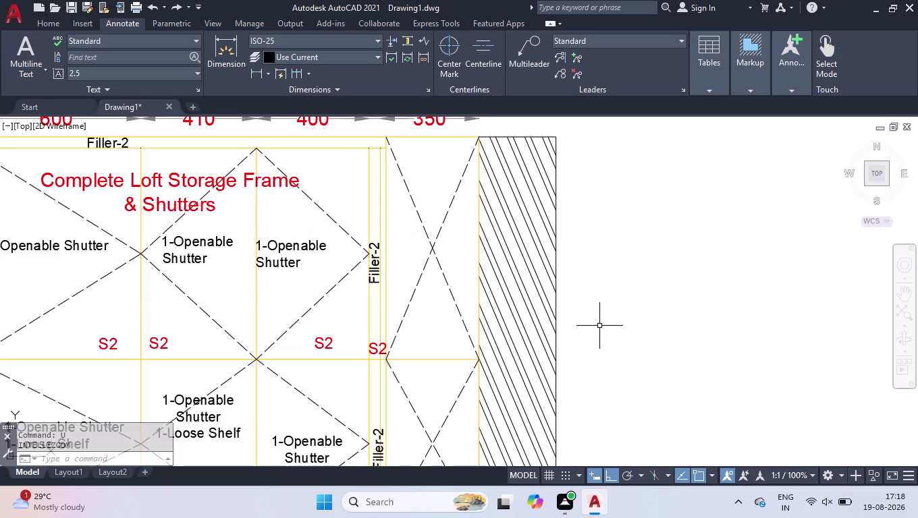
click(294, 74)
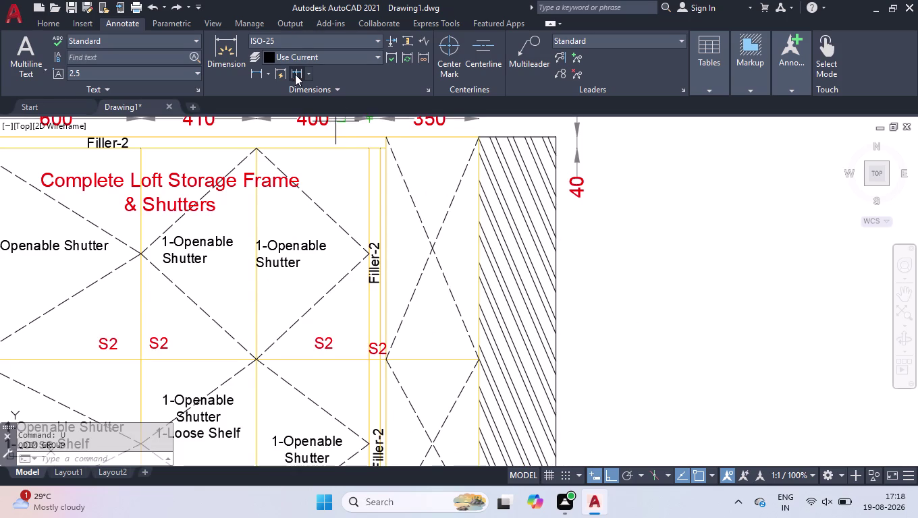
Chain the 750, 600 and 600 vertical heights down the right side.
click(478, 364)
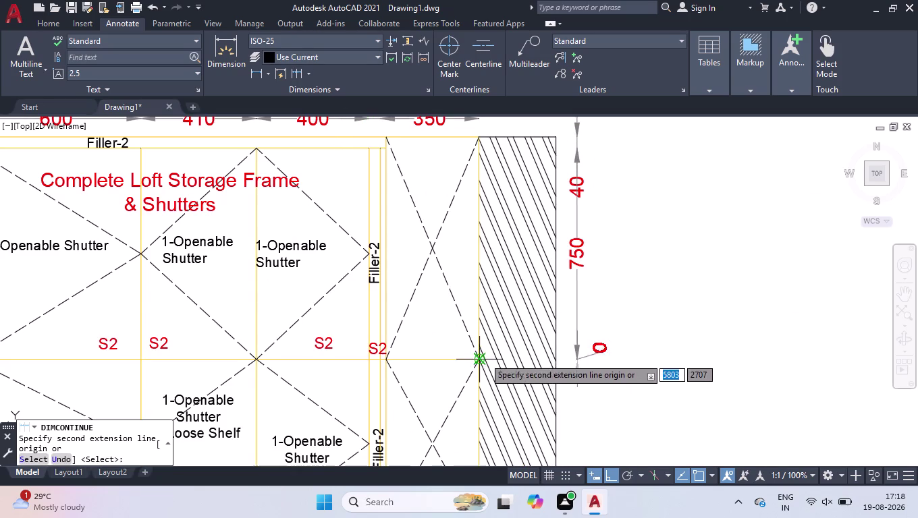
scroll(down, 3)
scroll(up, 3)
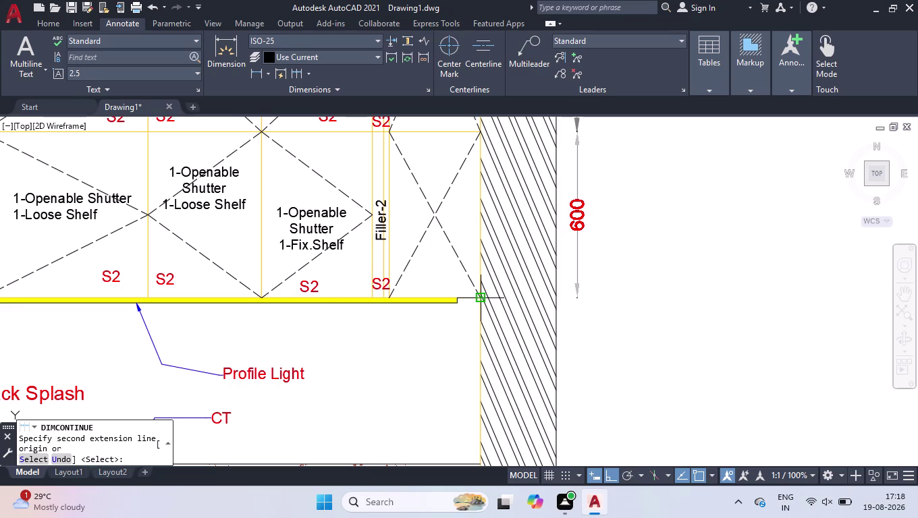
click(481, 299)
scroll(down, 3)
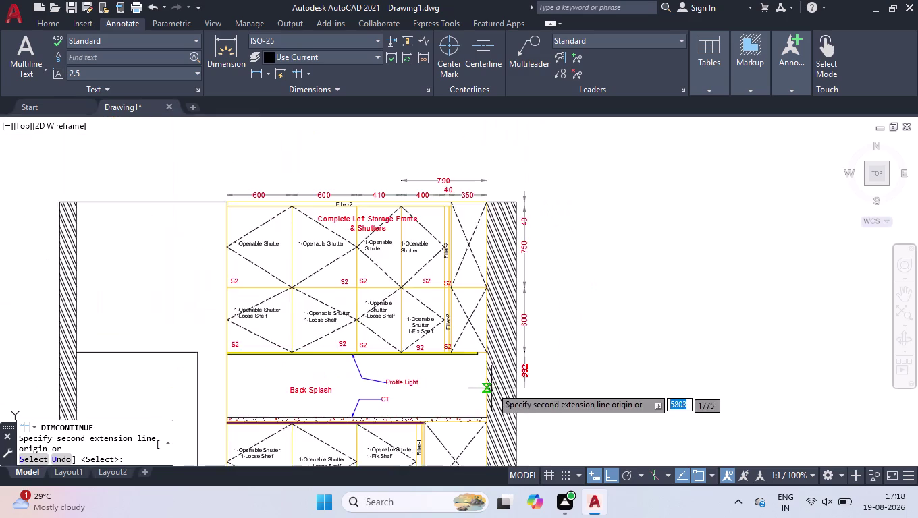
scroll(up, 3)
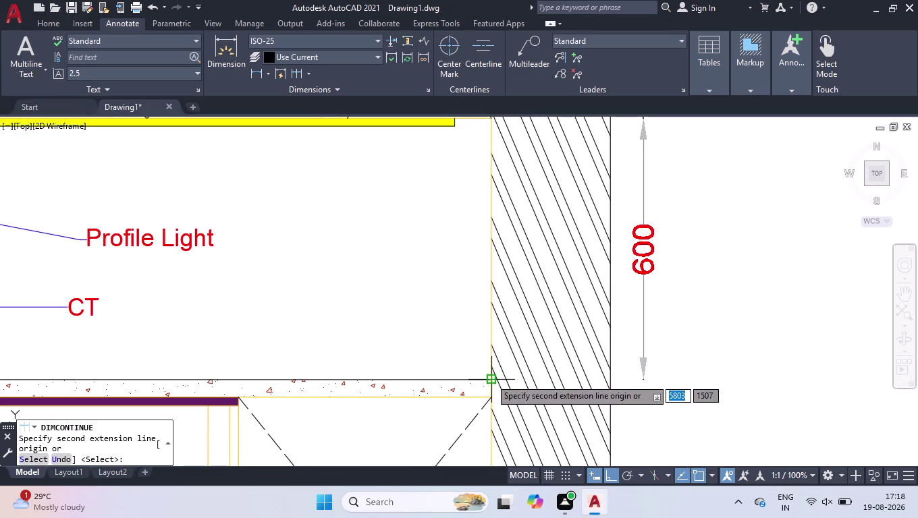
click(491, 379)
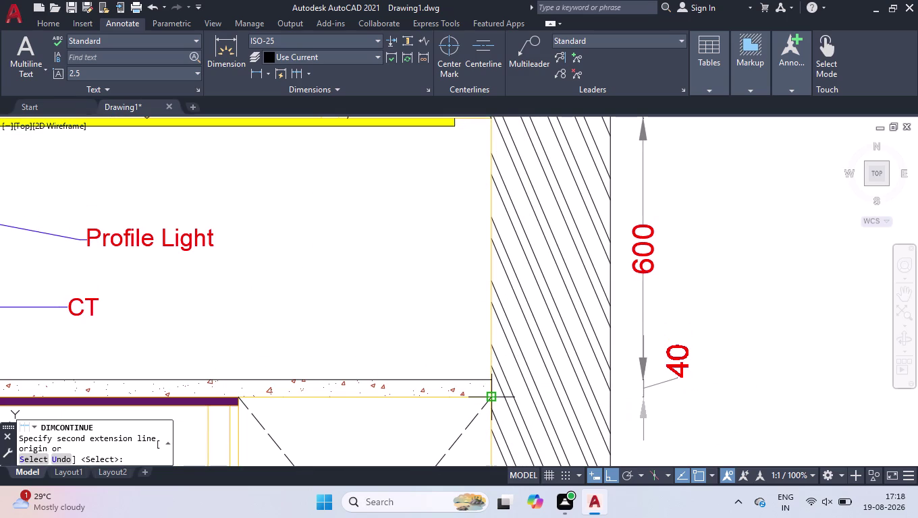
Continue the vertical chain with 40, 720 and 100 heights.
click(496, 396)
scroll(down, 3)
scroll(down, 3)
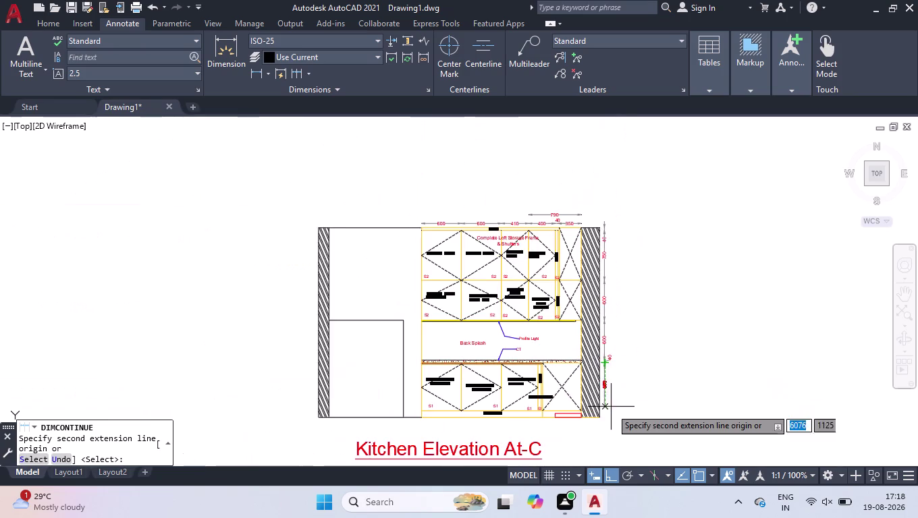
scroll(up, 3)
click(443, 368)
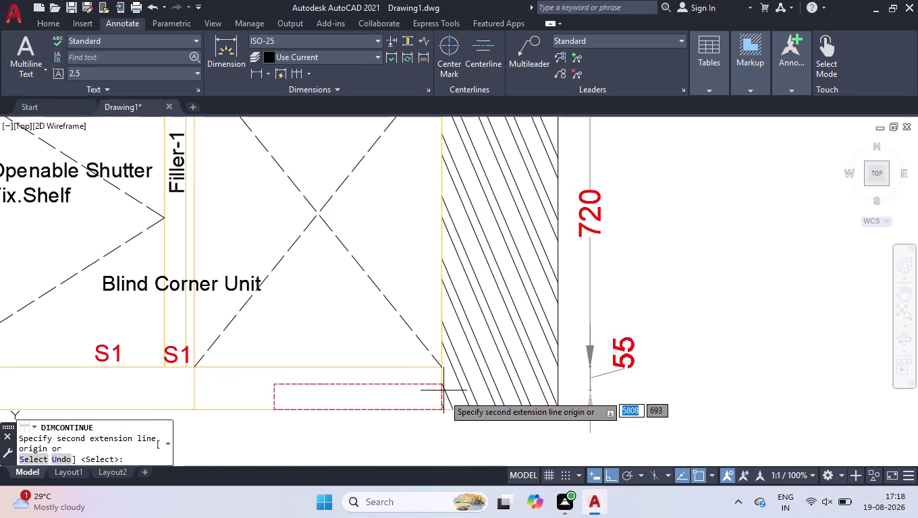
click(442, 410)
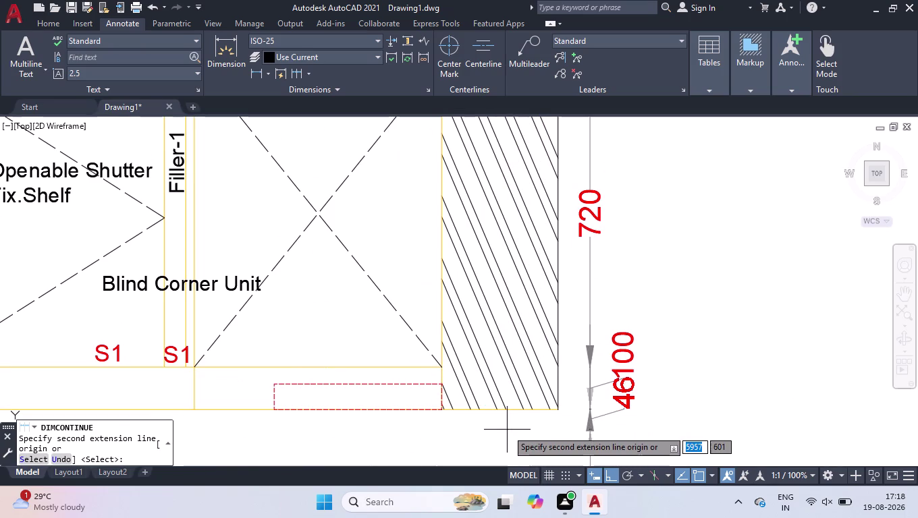
key(Return)
text(DLI)
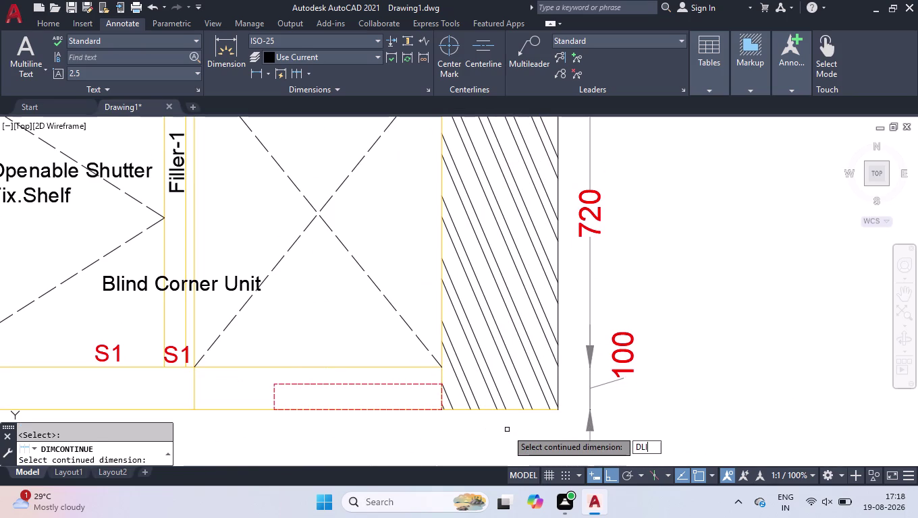
key(Return)
key(Return)
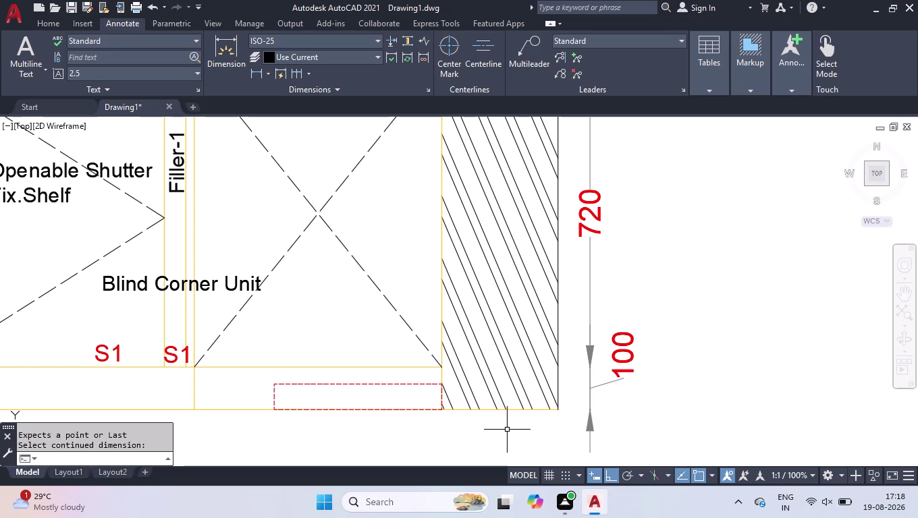
Add an 860 floor-to-countertop linear dimension beside the chain.
text(DLI)
key(Return)
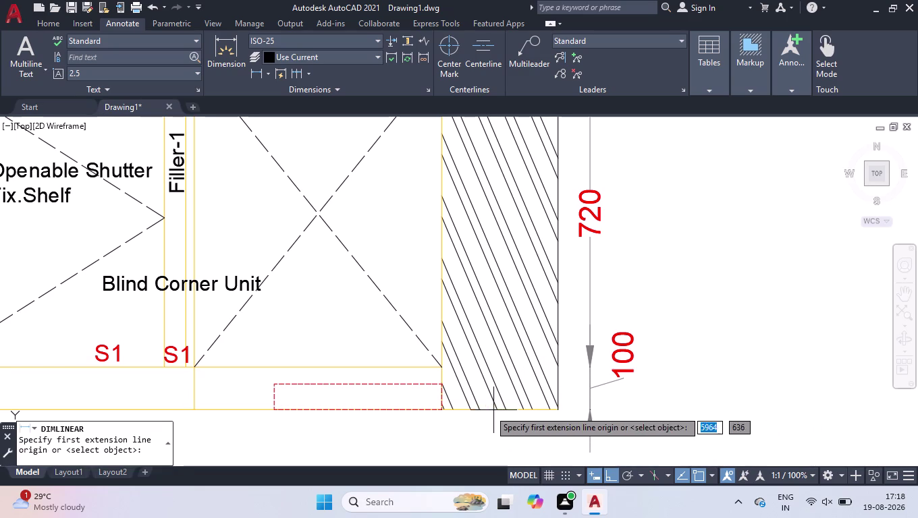
click(438, 414)
scroll(down, 3)
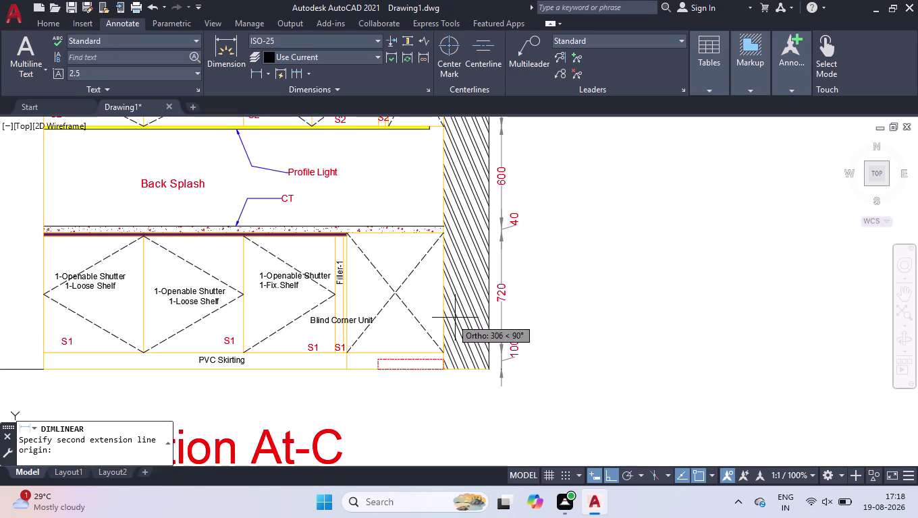
scroll(up, 3)
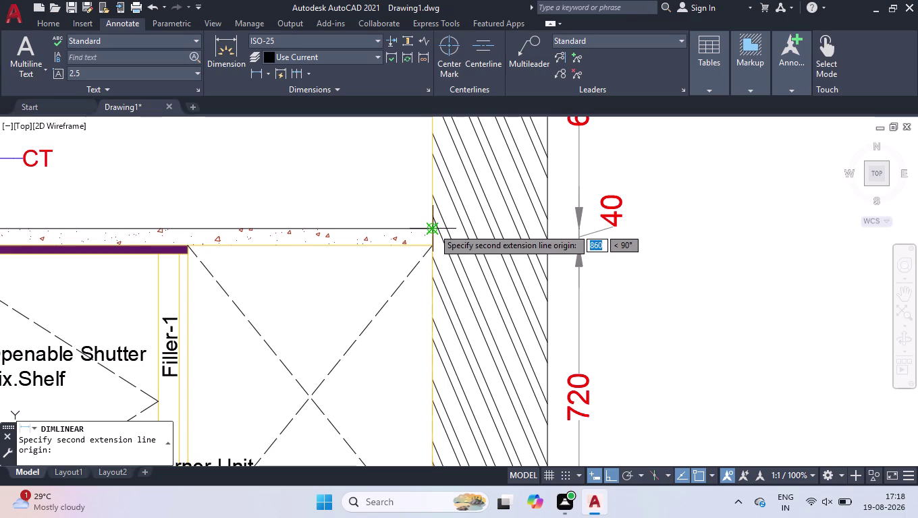
click(433, 228)
click(653, 234)
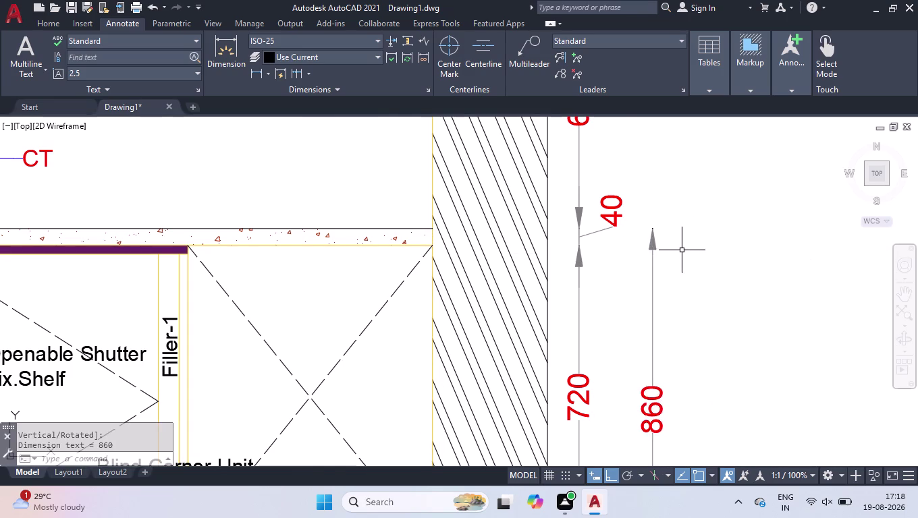
scroll(down, 3)
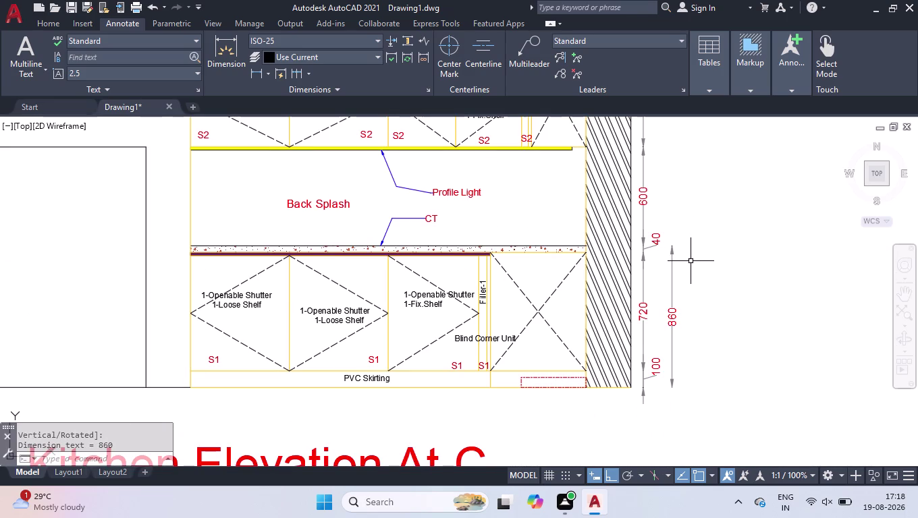
Dimension the 2850 floor-to-loft-top height outside the vertical chain.
key(space)
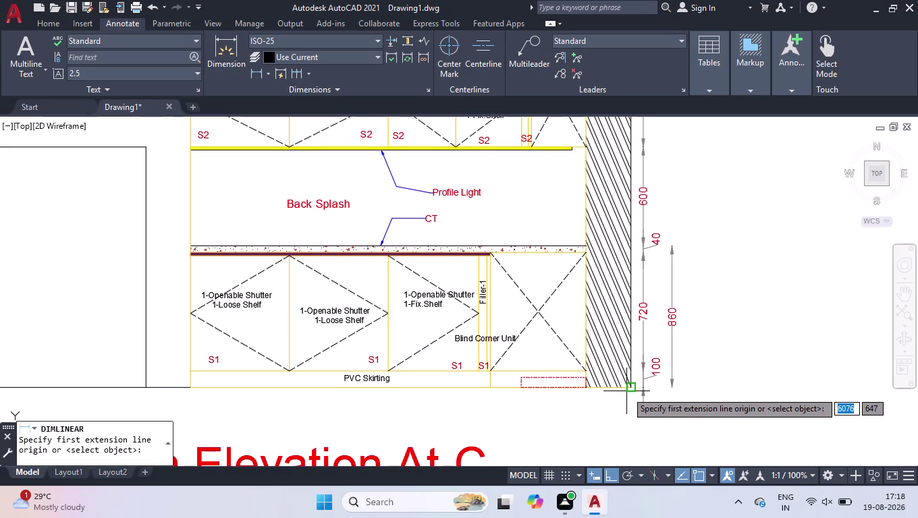
click(631, 387)
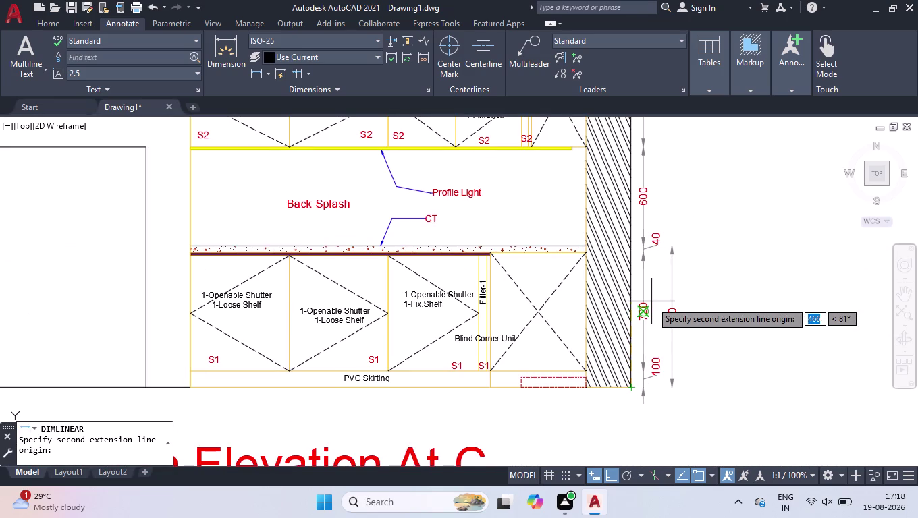
scroll(down, 3)
scroll(up, 3)
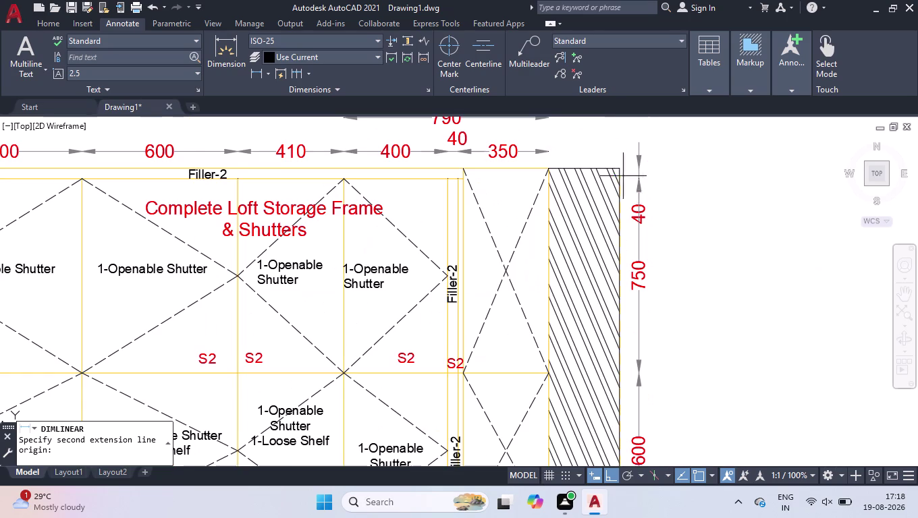
click(622, 170)
scroll(down, 3)
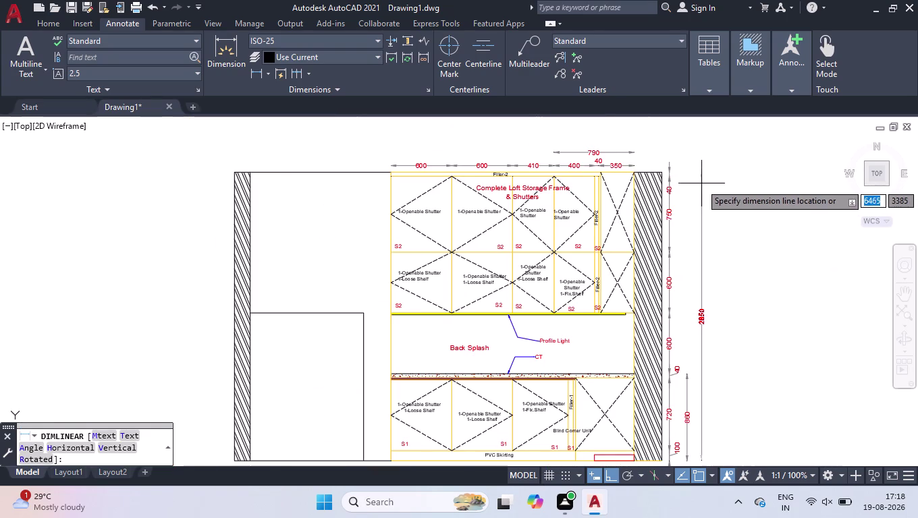
click(697, 185)
scroll(down, 3)
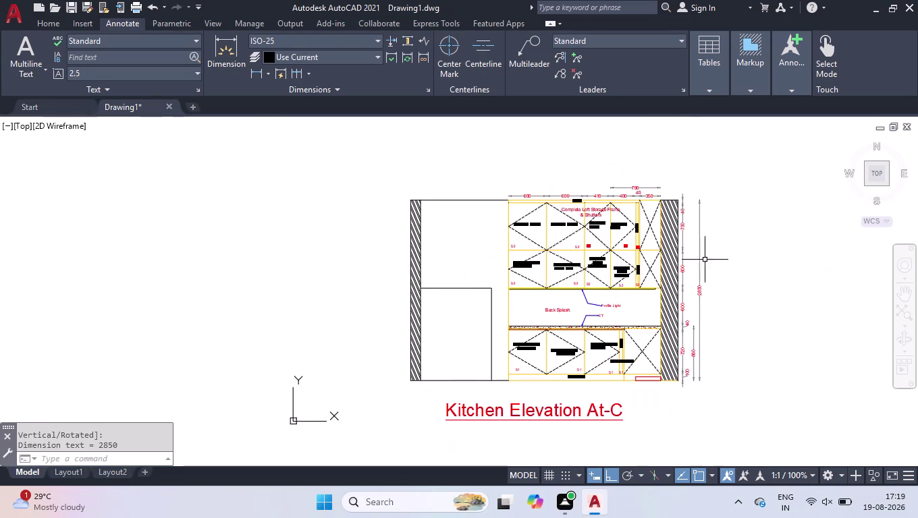
scroll(up, 3)
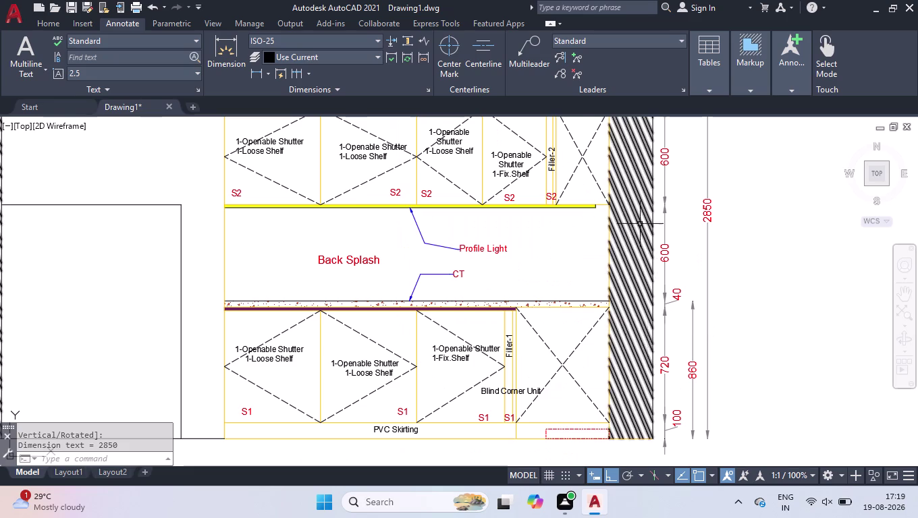
scroll(down, 3)
scroll(up, 3)
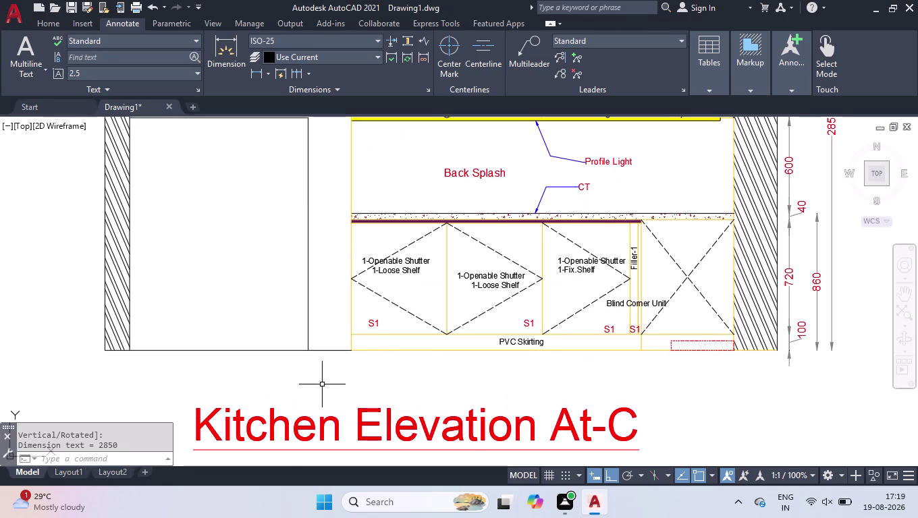
Dimension the 1120 width from the left wall base to the cabinet edge.
text(DLI)
key(Return)
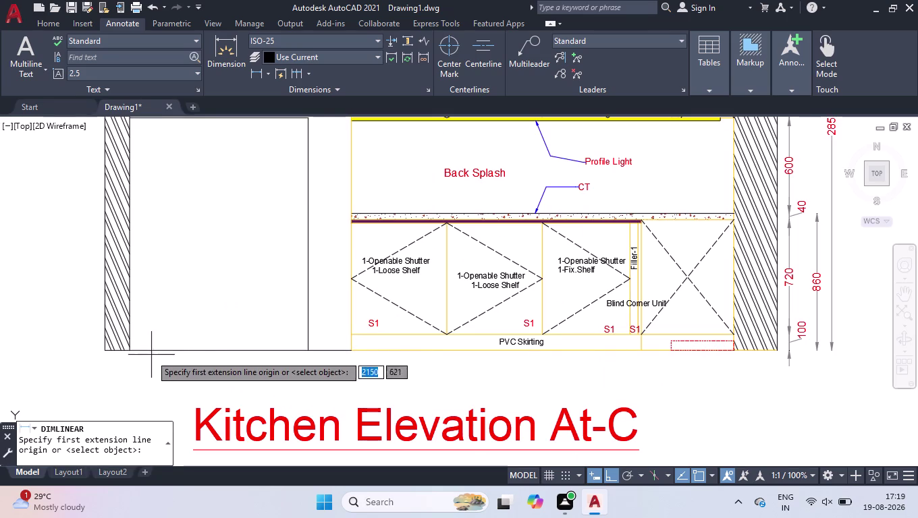
click(131, 351)
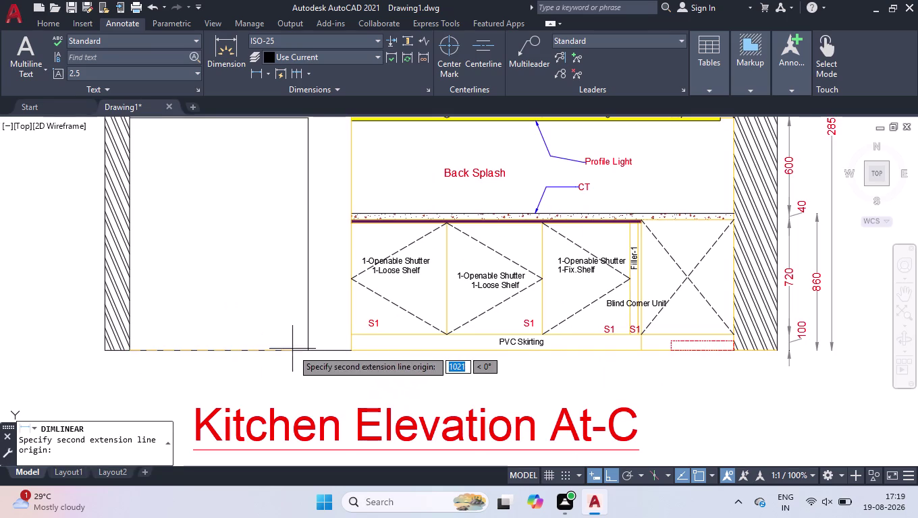
click(305, 349)
click(289, 363)
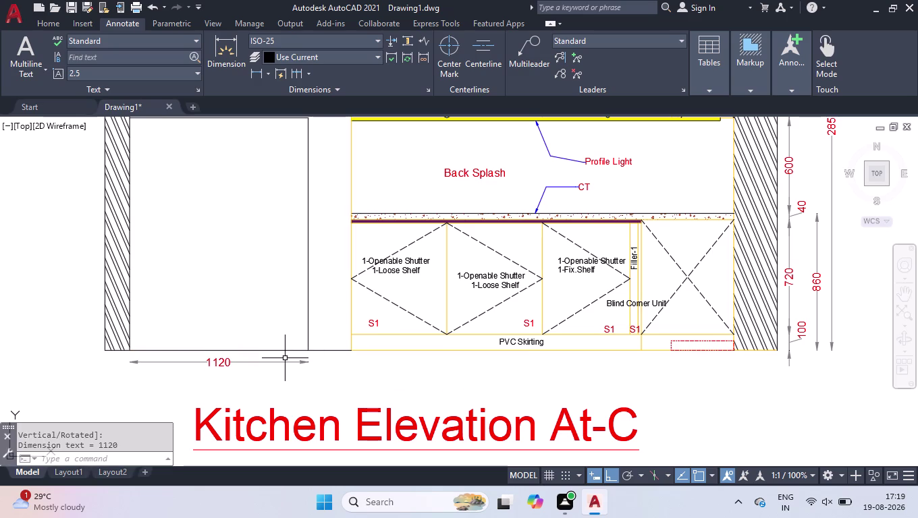
Continue the bottom chain with 270, 600, 600, 550, 50 and 600.
click(298, 77)
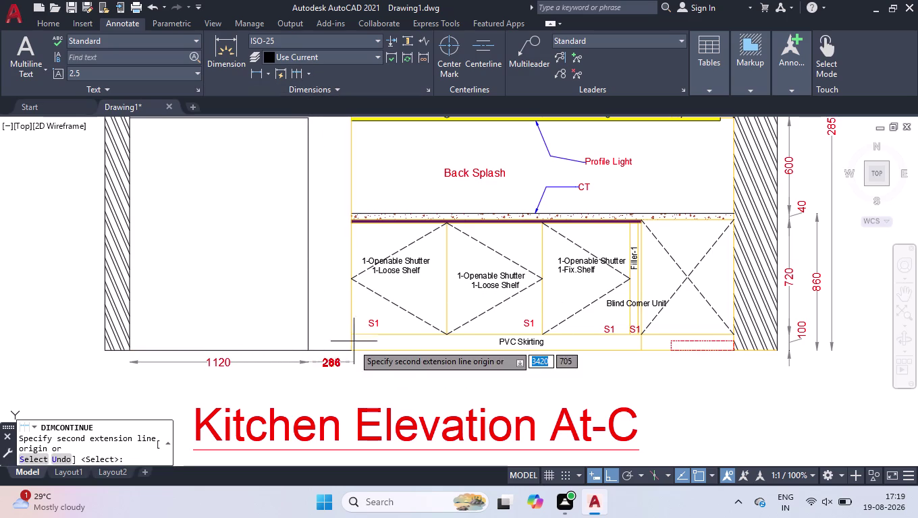
click(350, 352)
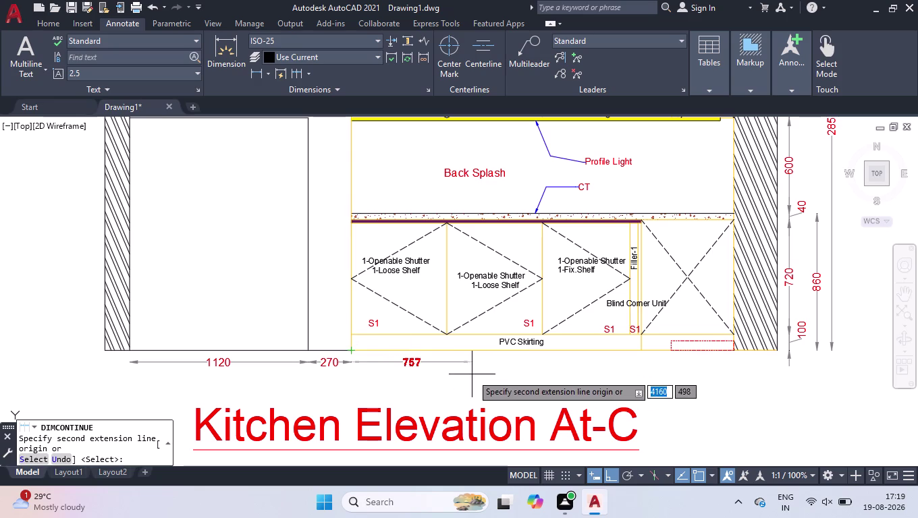
click(448, 334)
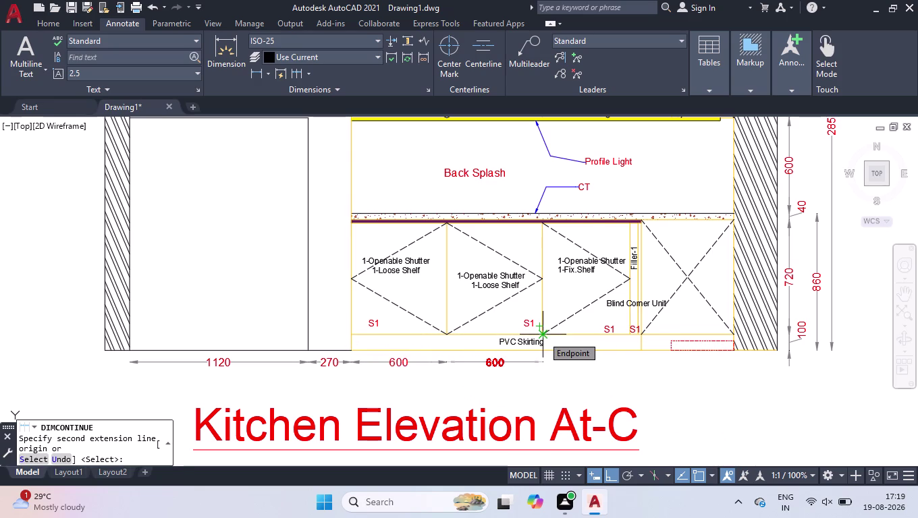
click(543, 336)
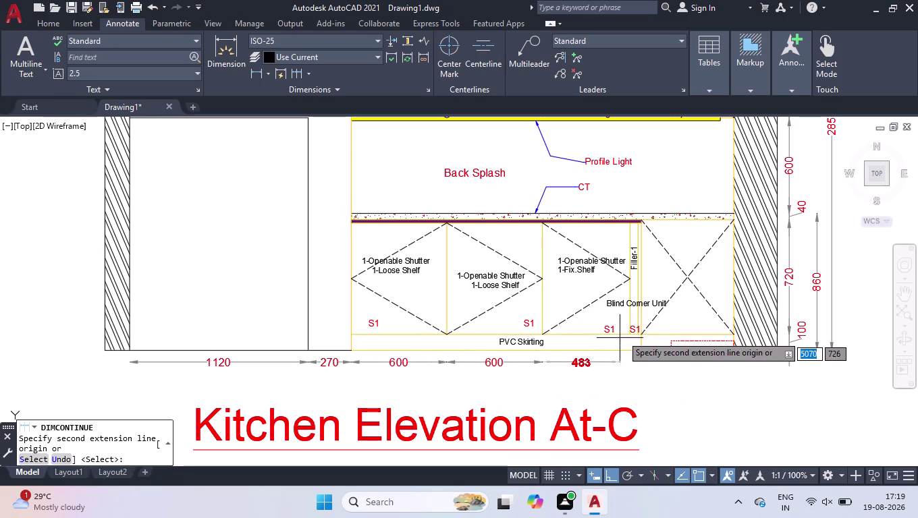
click(630, 335)
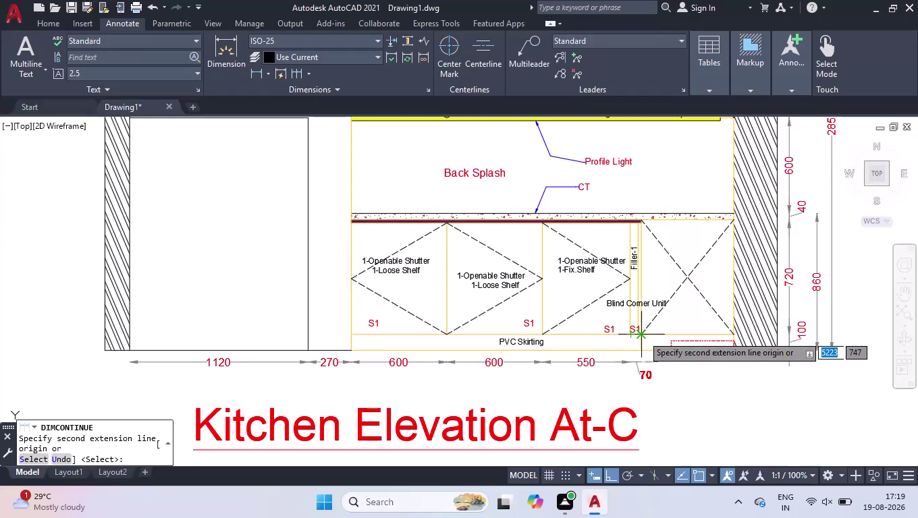
scroll(up, 3)
click(612, 337)
scroll(down, 3)
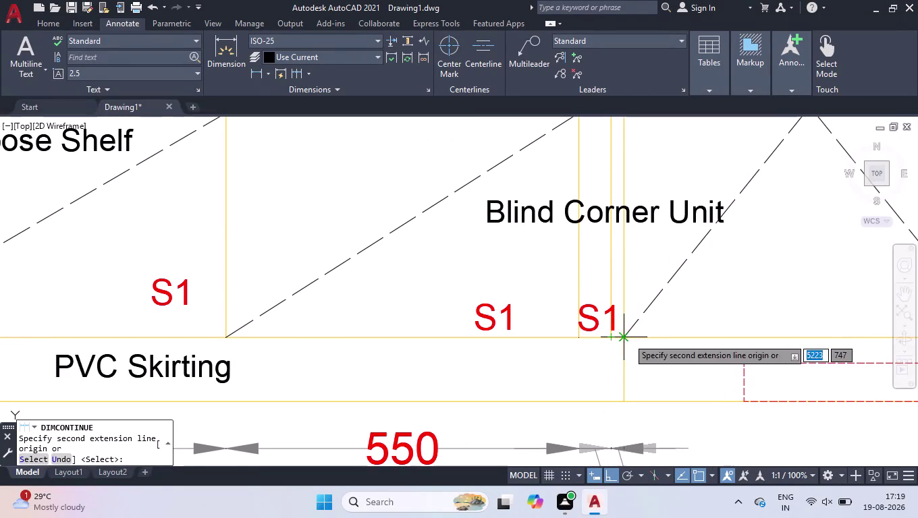
scroll(down, 3)
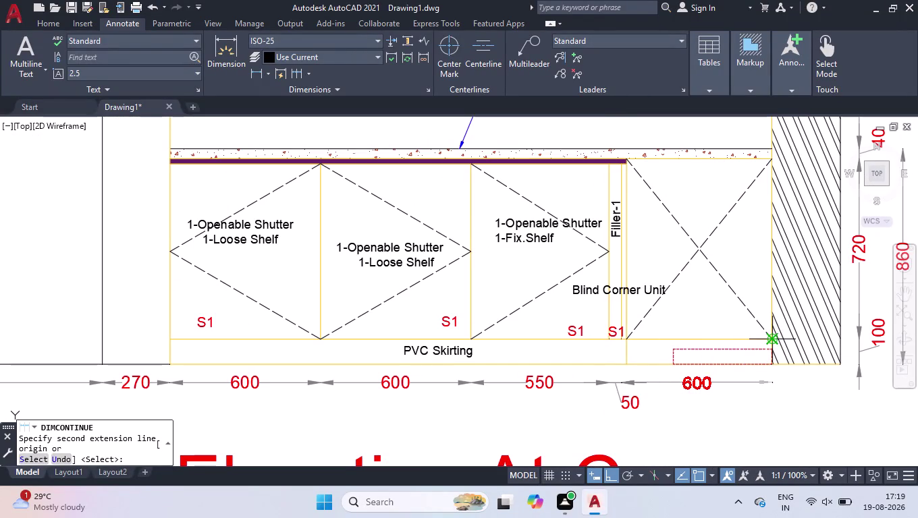
click(769, 339)
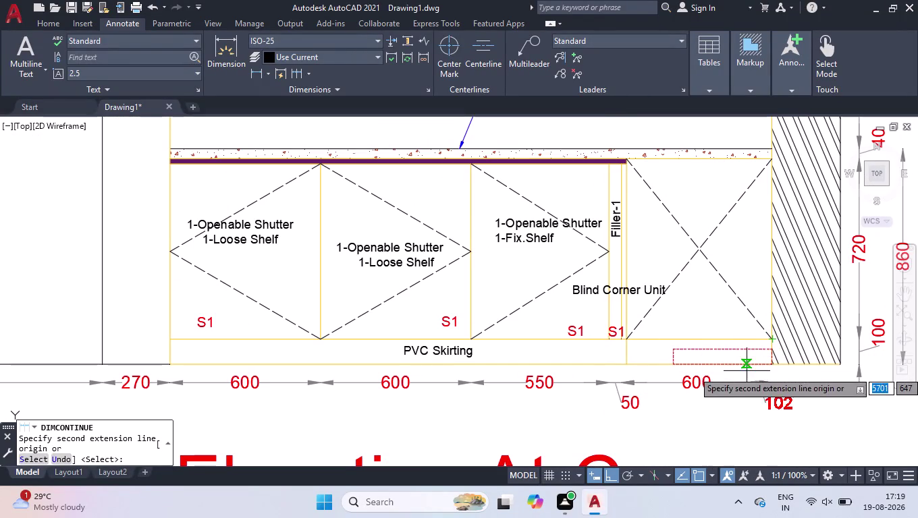
key(Return)
key(space)
text(DLI)
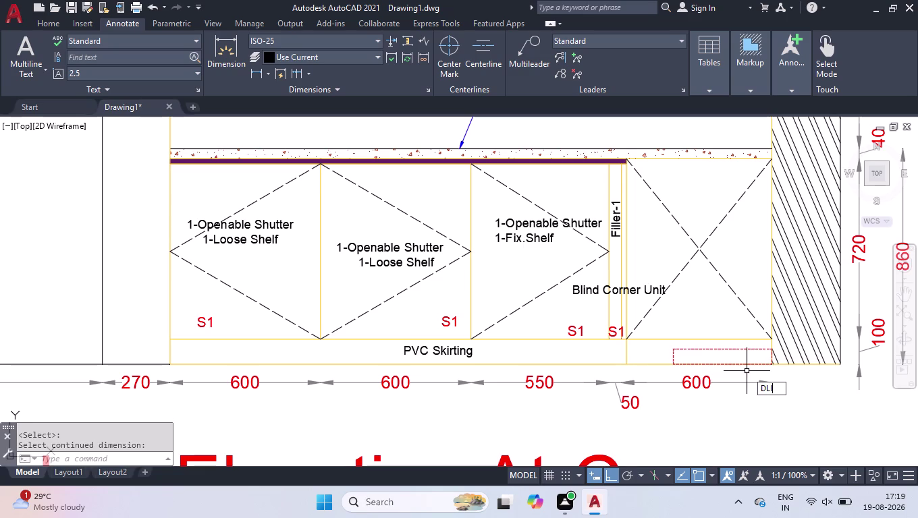
key(Return)
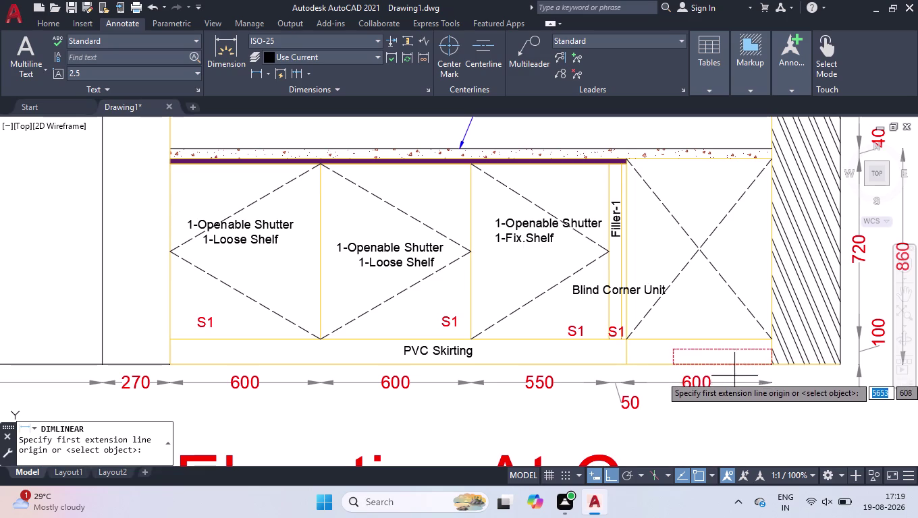
Place linear dimensions of 1200, 2400 and overall 3790 in stacked rows below the cabinet chain.
click(774, 337)
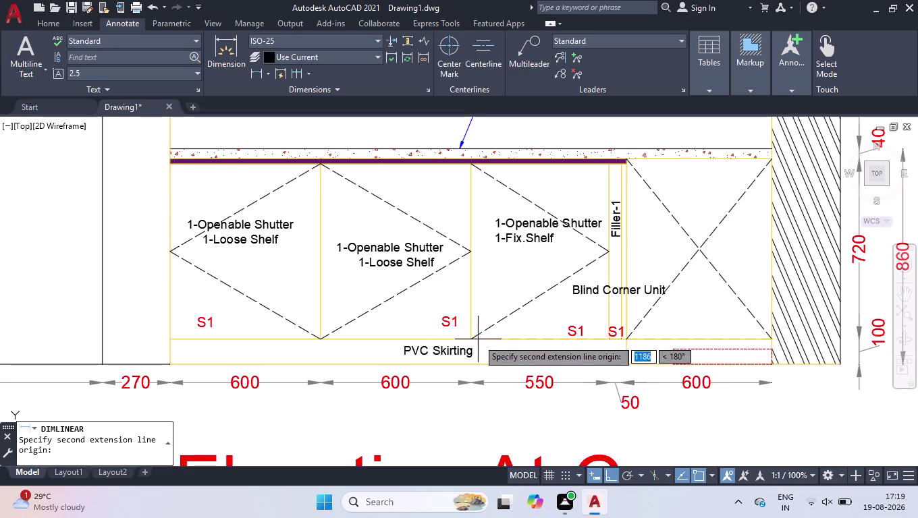
click(470, 339)
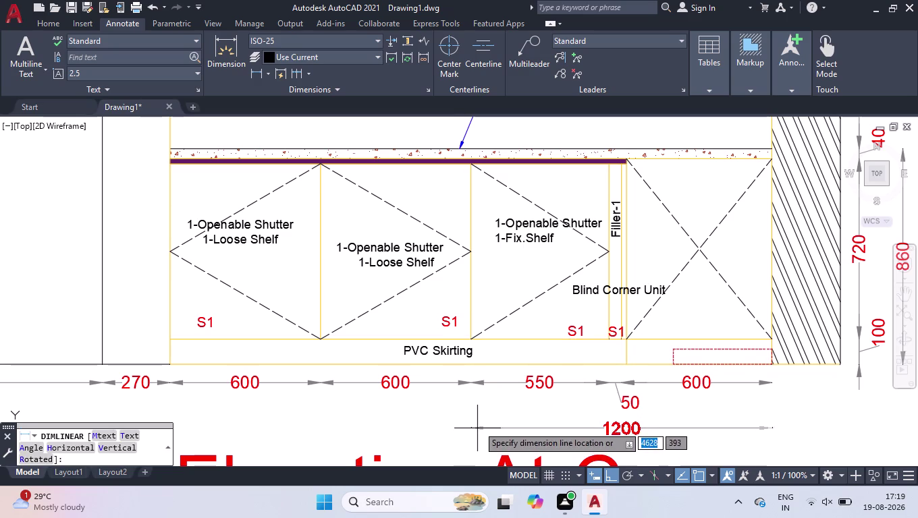
click(478, 422)
scroll(down, 3)
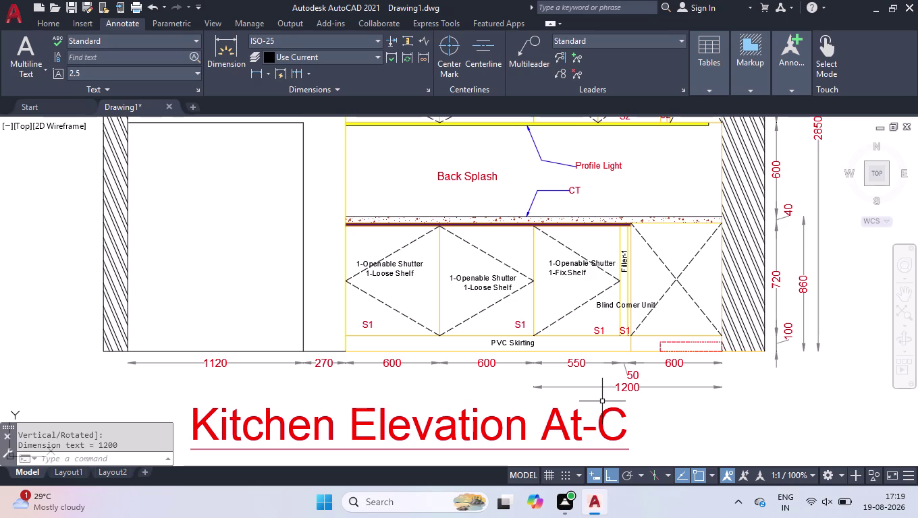
key(space)
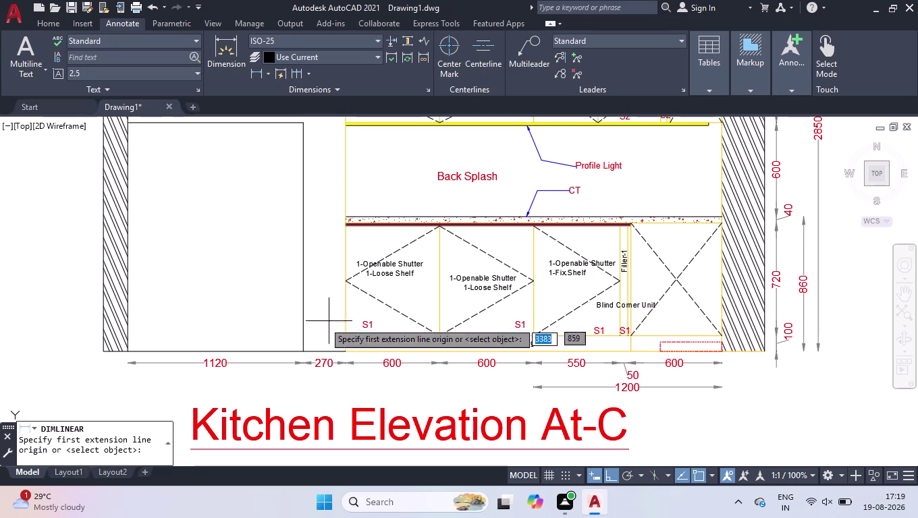
click(345, 353)
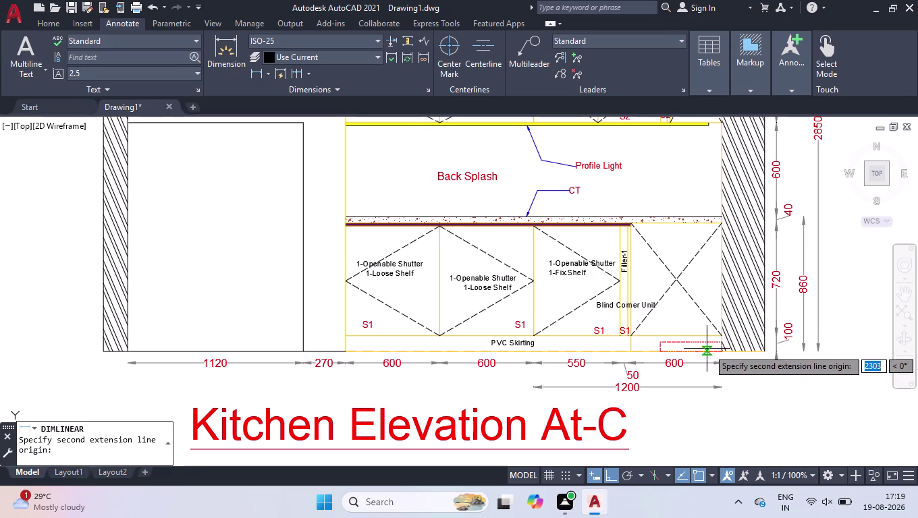
click(719, 351)
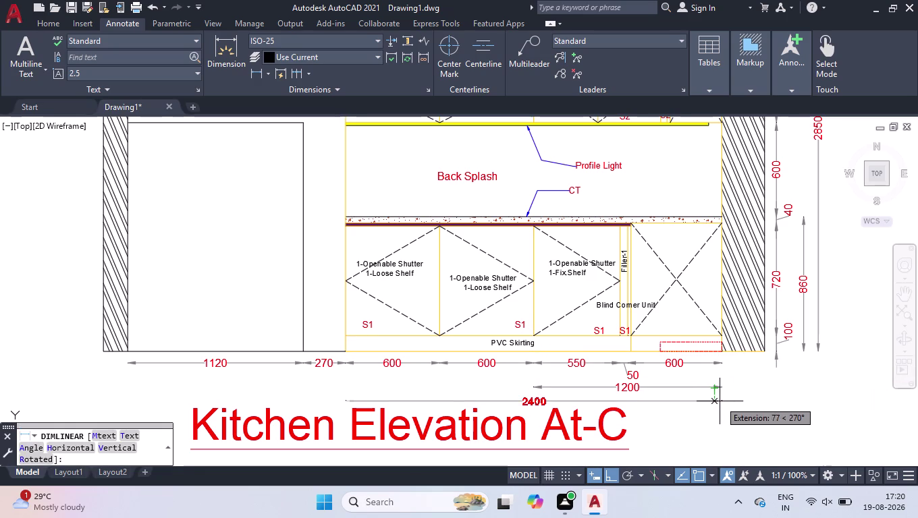
click(719, 406)
key(space)
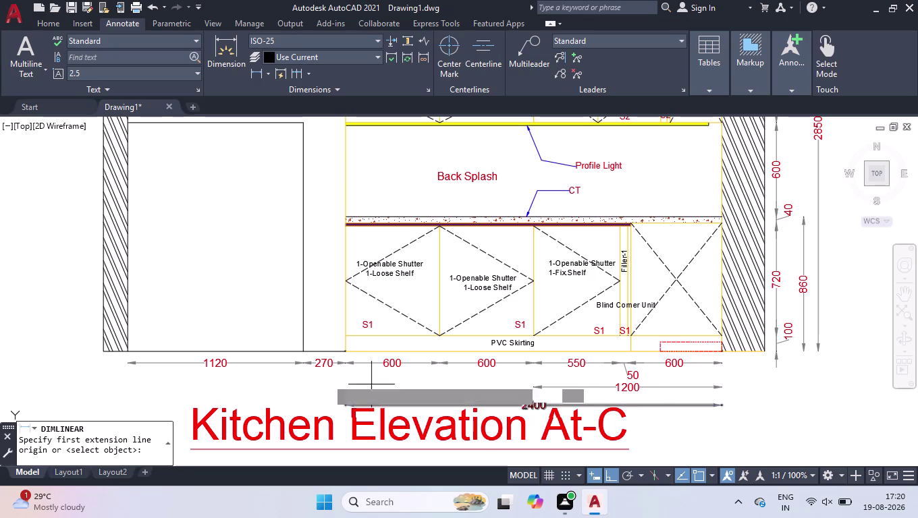
click(127, 351)
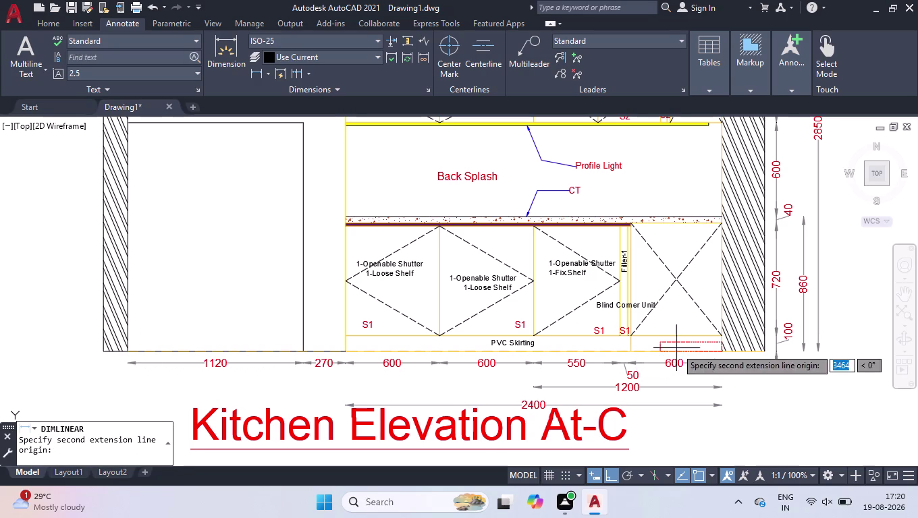
click(718, 354)
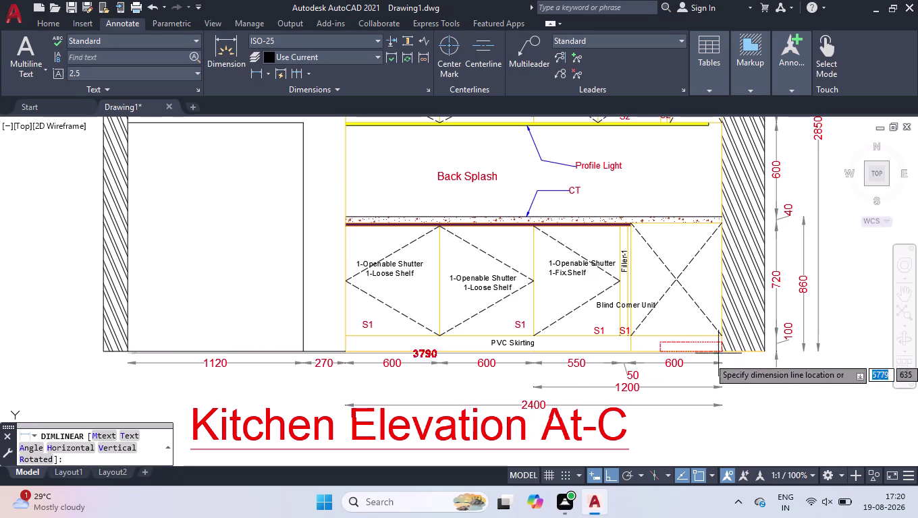
click(728, 422)
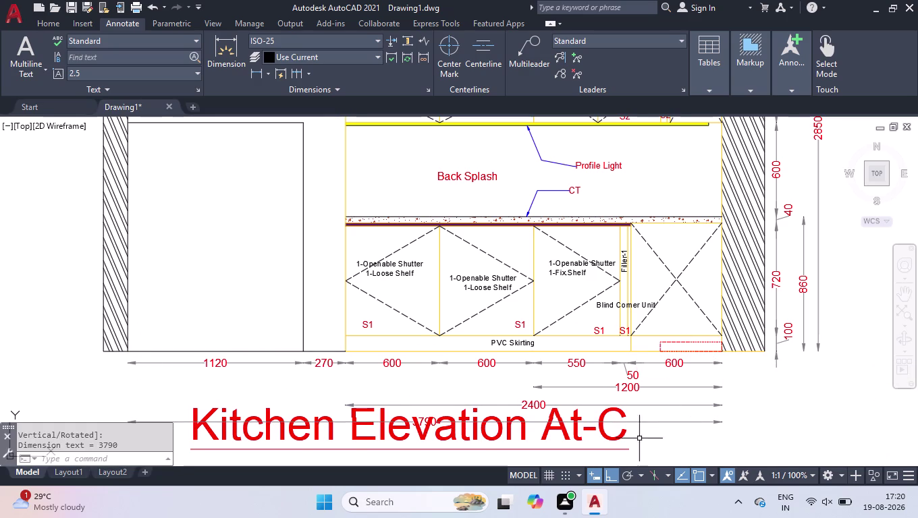
click(621, 439)
Drag the 'Kitchen Elevation At-C' title downward until it clears the 3790 dimension.
scroll(down, 3)
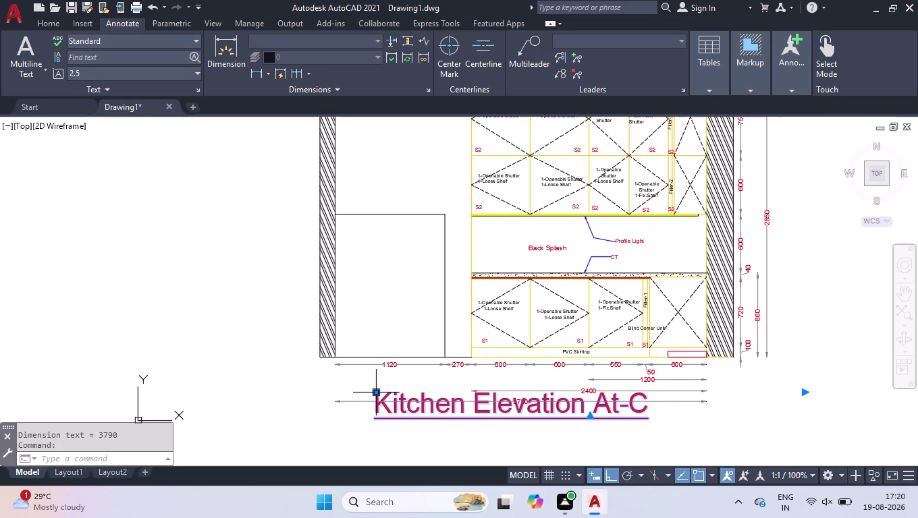
click(374, 392)
click(373, 427)
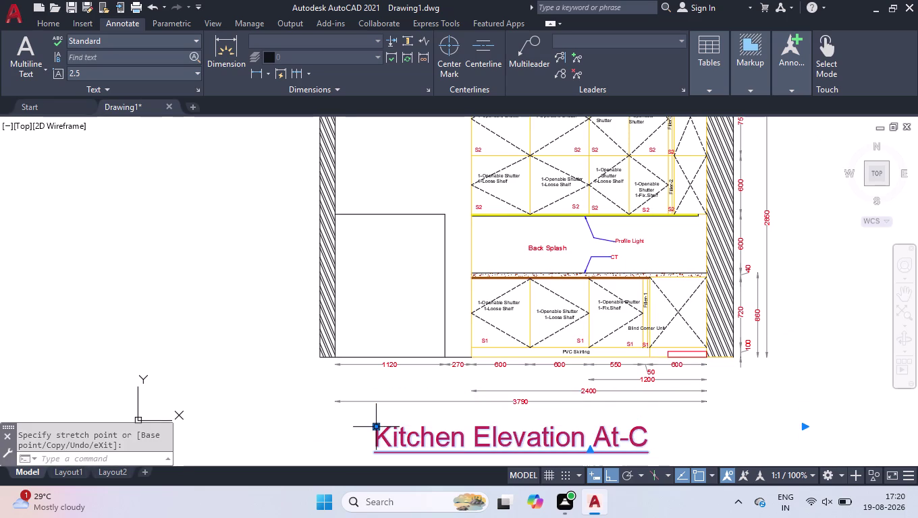
scroll(down, 3)
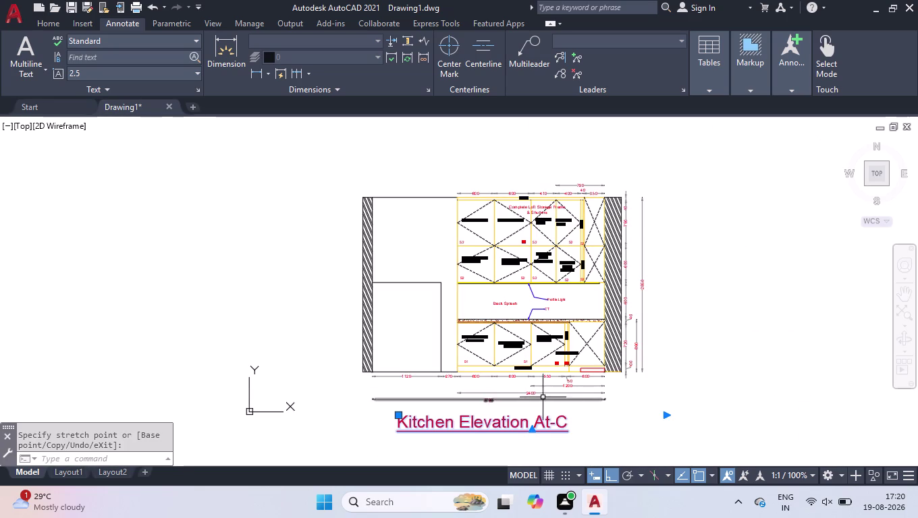
click(540, 415)
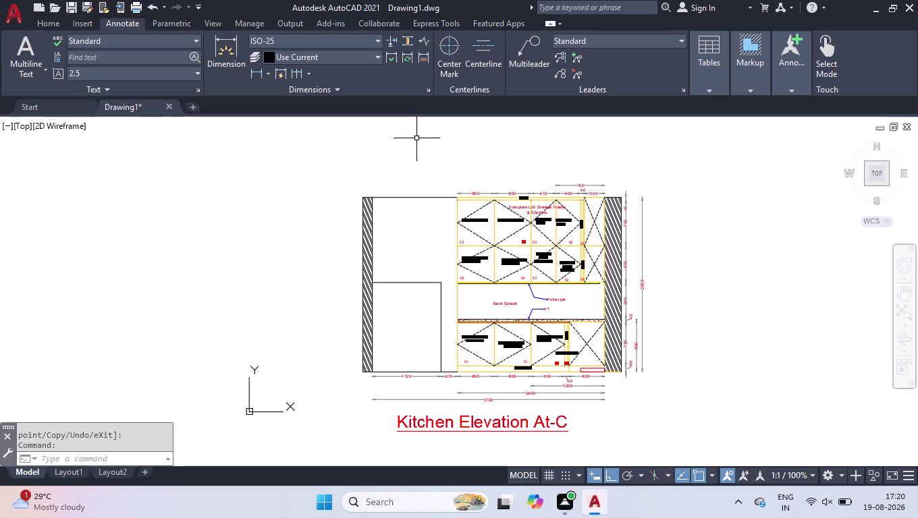
Draw a three-sided inscribed polygon right of the elevation as a triangle marker.
scroll(up, 3)
text(PO)
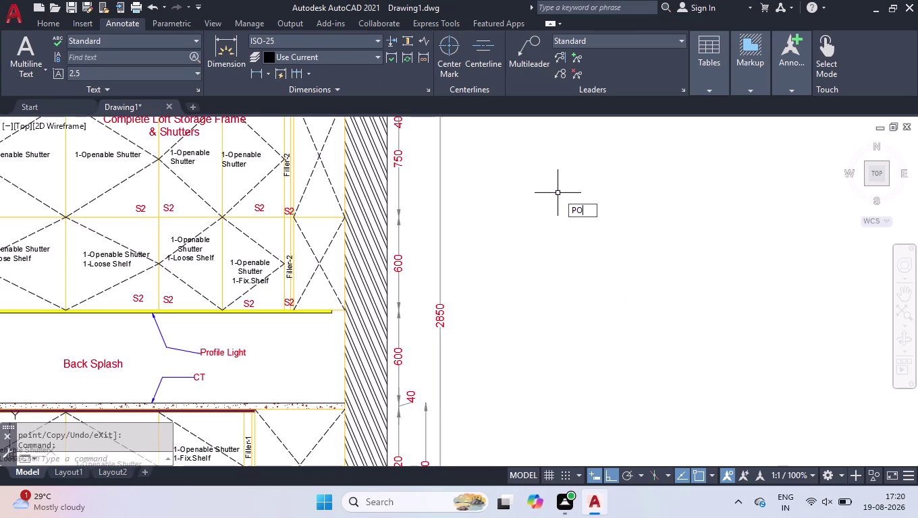
text(L)
key(Return)
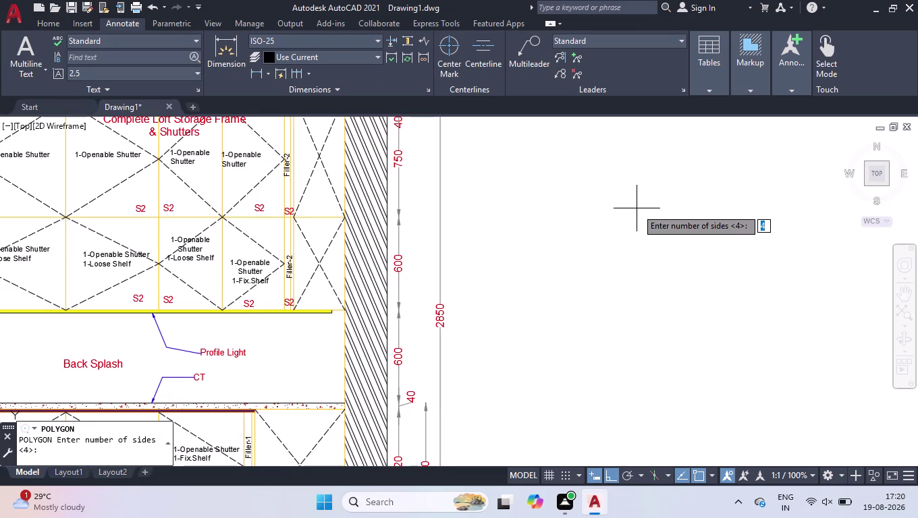
key(3)
key(Return)
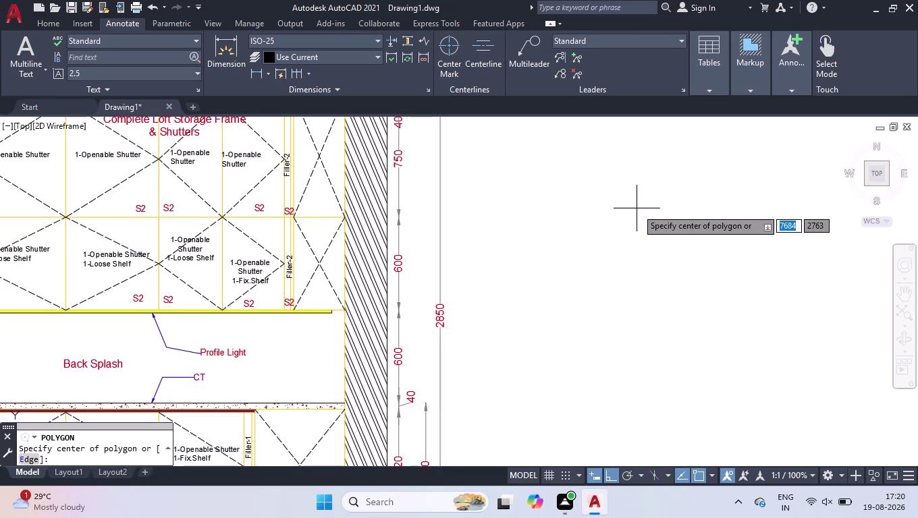
click(637, 209)
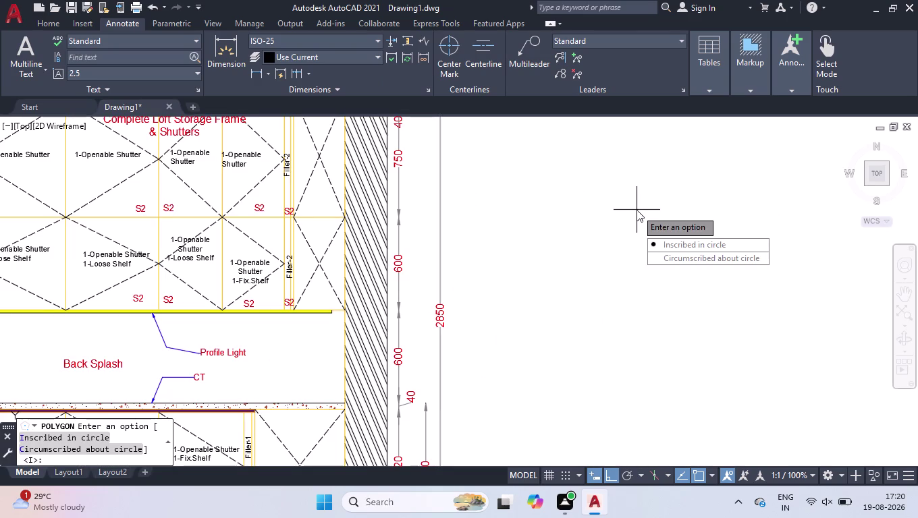
drag(697, 239, 637, 210)
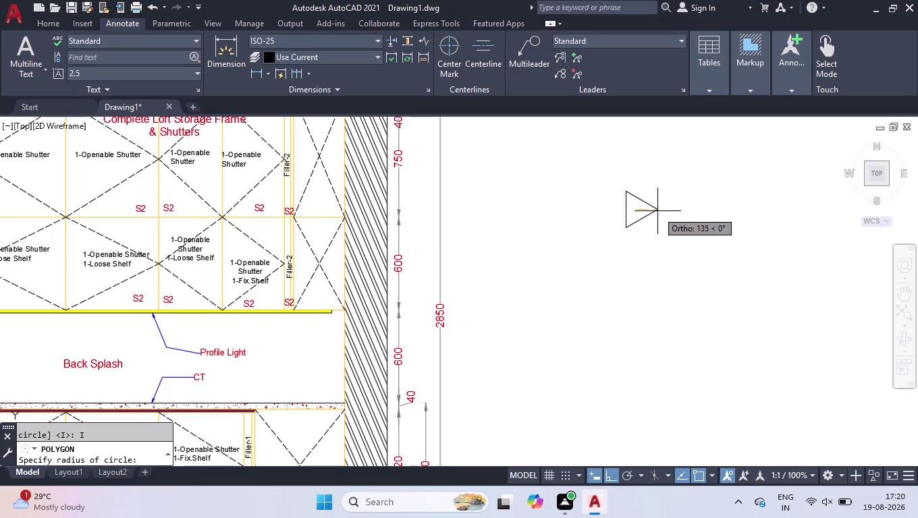
click(650, 212)
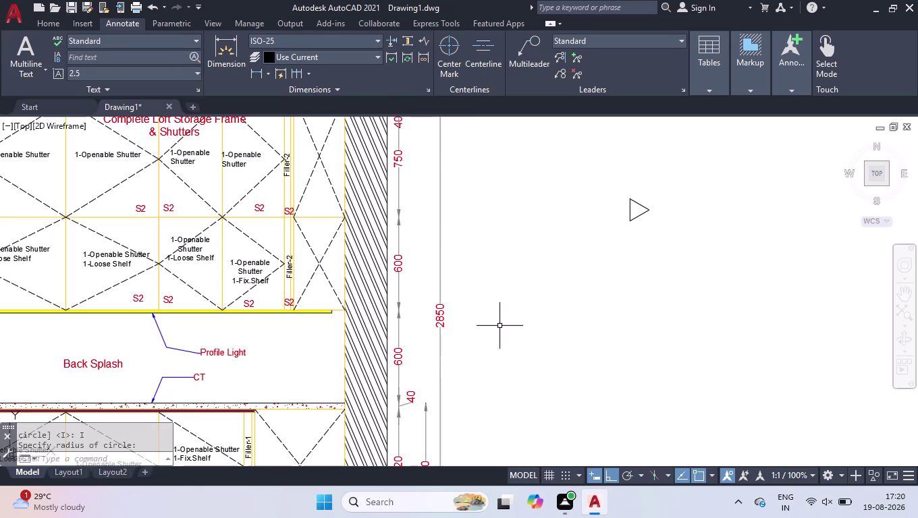
Write 'VS-2' as multiline text in a box beside the triangle.
text(MT)
key(Return)
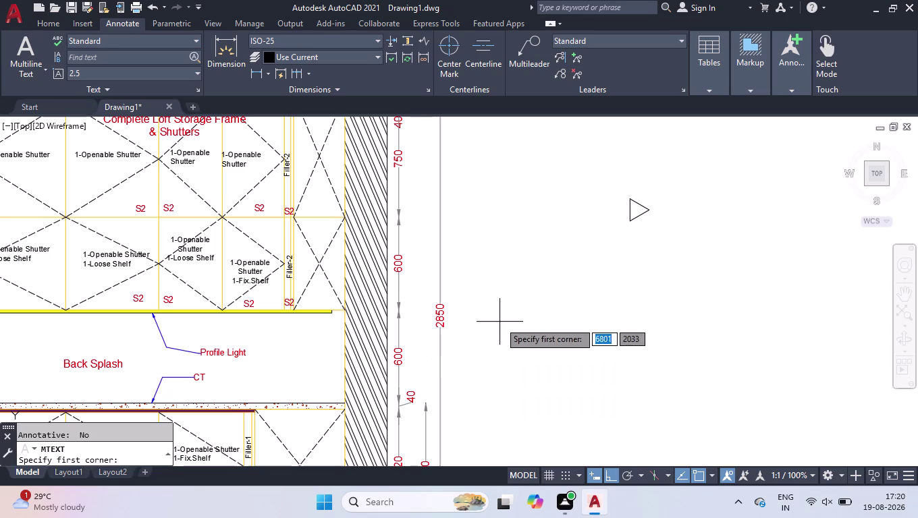
click(504, 186)
click(614, 231)
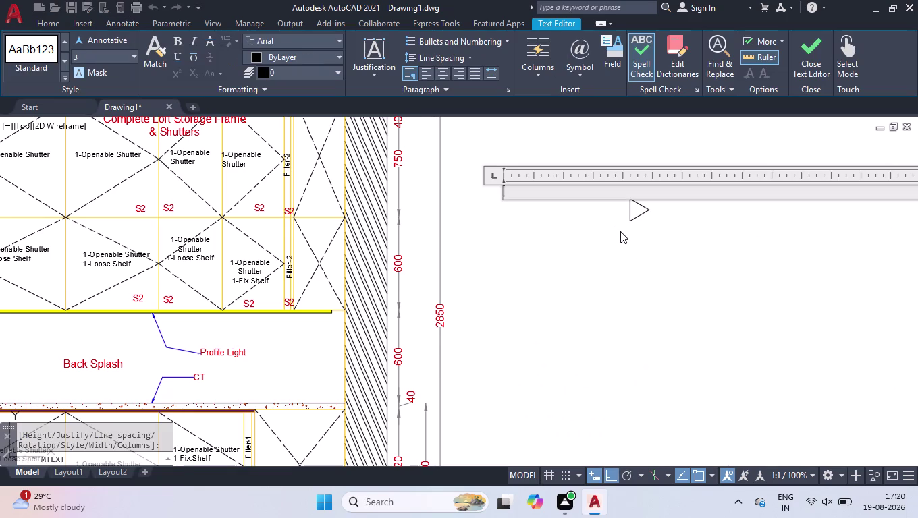
text(VS-2)
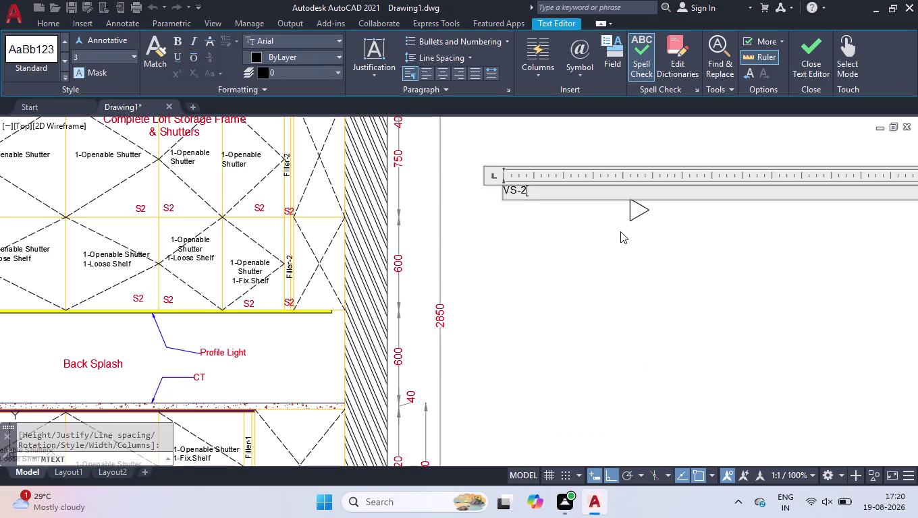
click(623, 233)
Select the VS-2 label and edit its Text height in Properties.
click(530, 179)
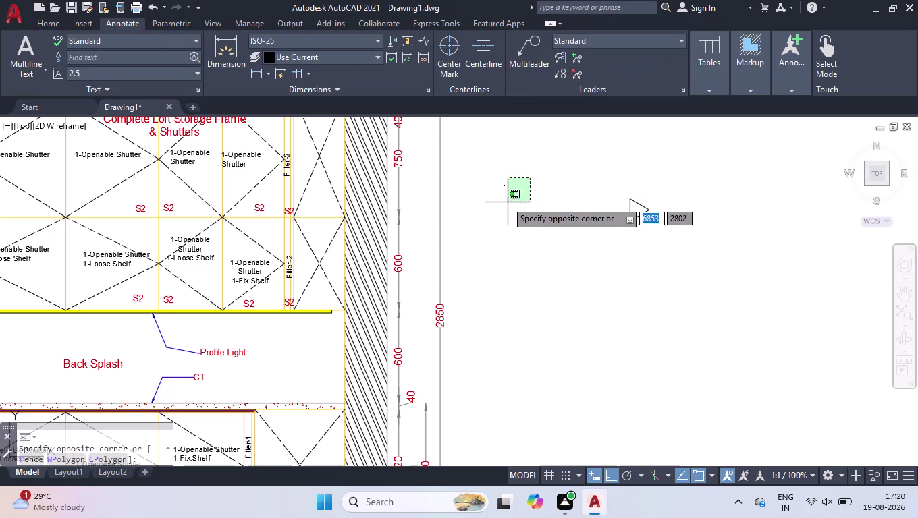
click(491, 194)
key(ctrl+1)
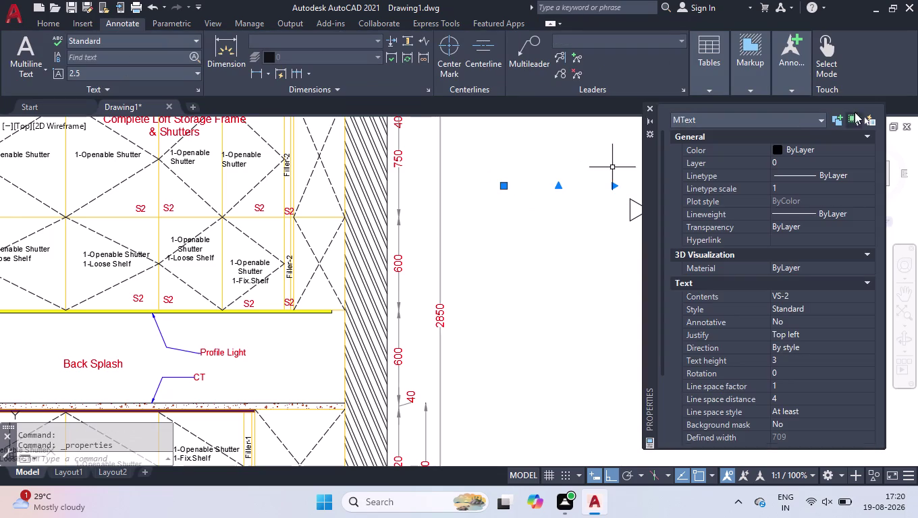
click(815, 362)
Set the VS-2 label's text height to 50 and close Properties.
text(5)
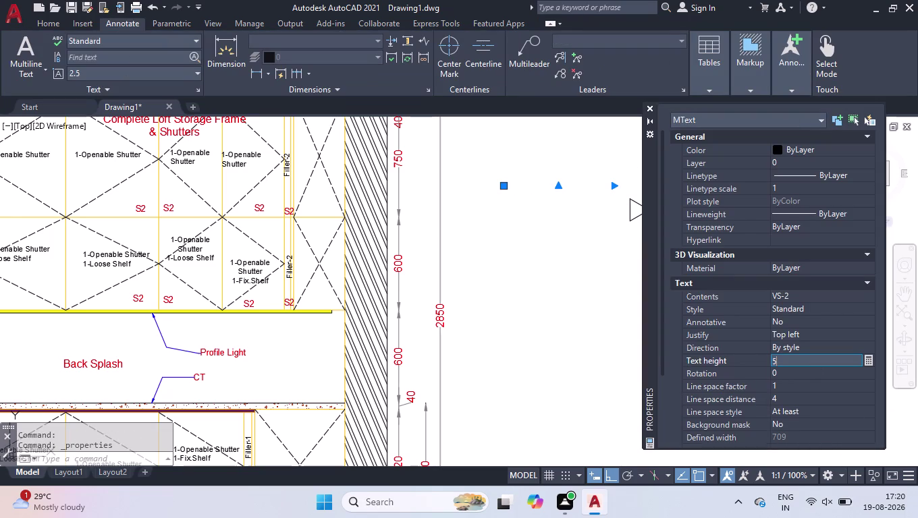
text(0)
key(Return)
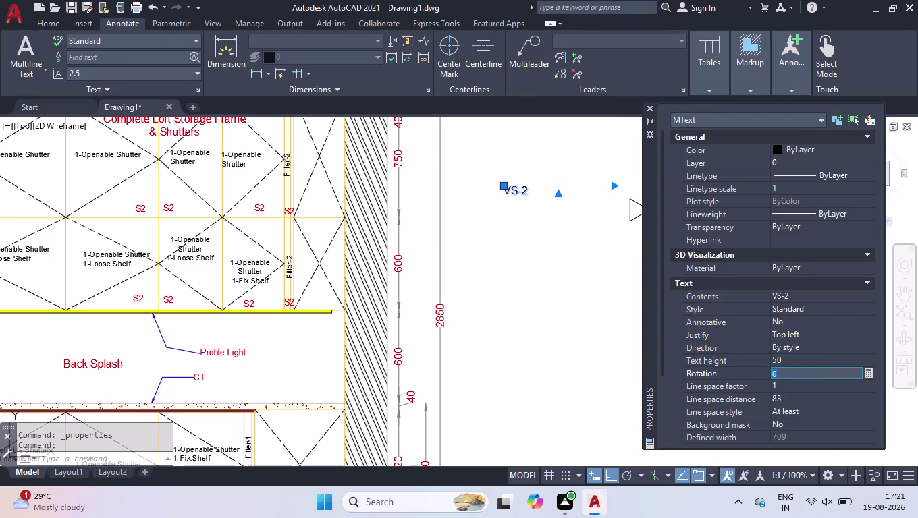
click(651, 105)
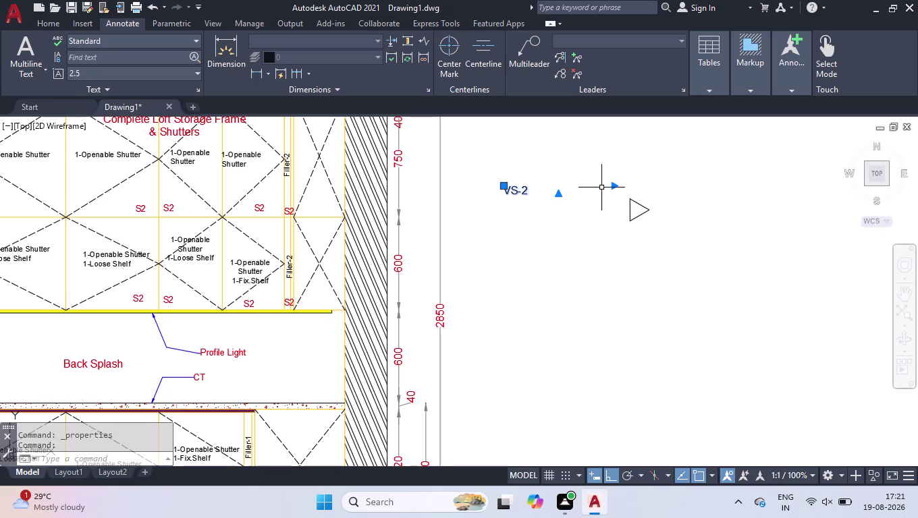
Move the VS-2 label just left of the triangle and select both together.
click(612, 189)
click(529, 179)
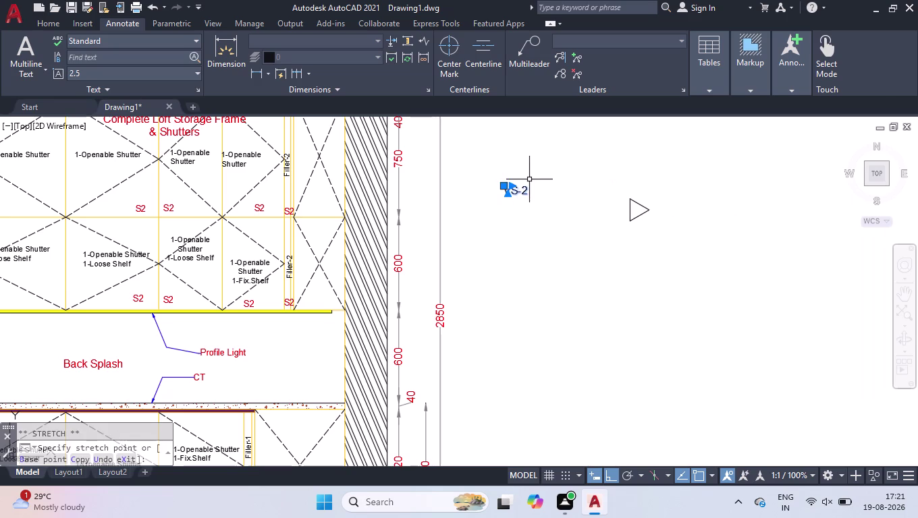
click(503, 184)
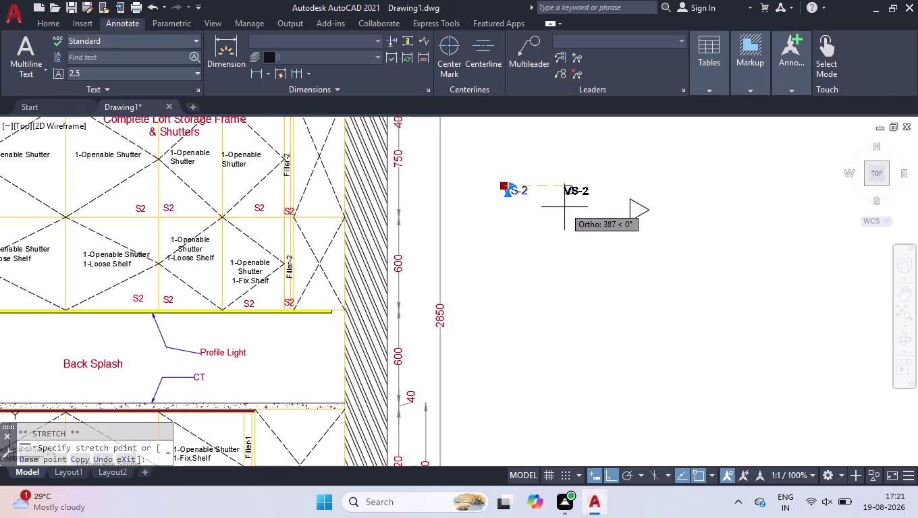
click(634, 480)
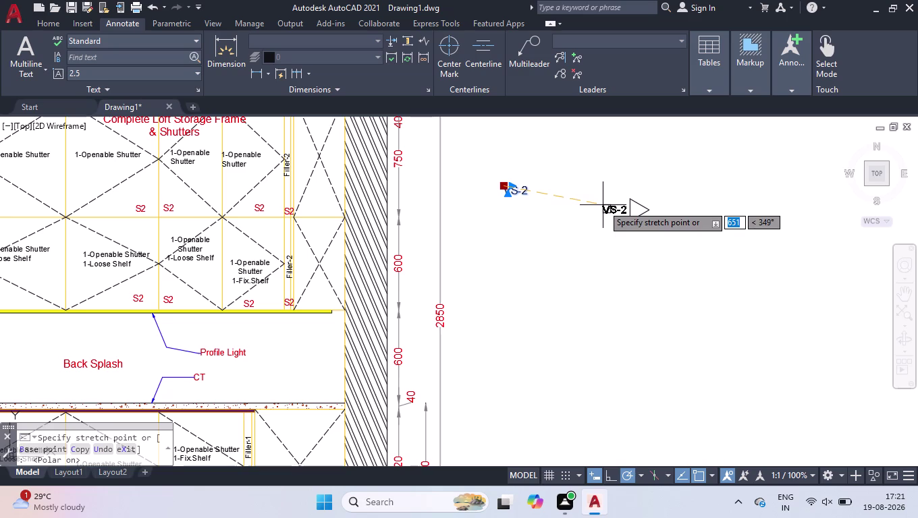
click(603, 205)
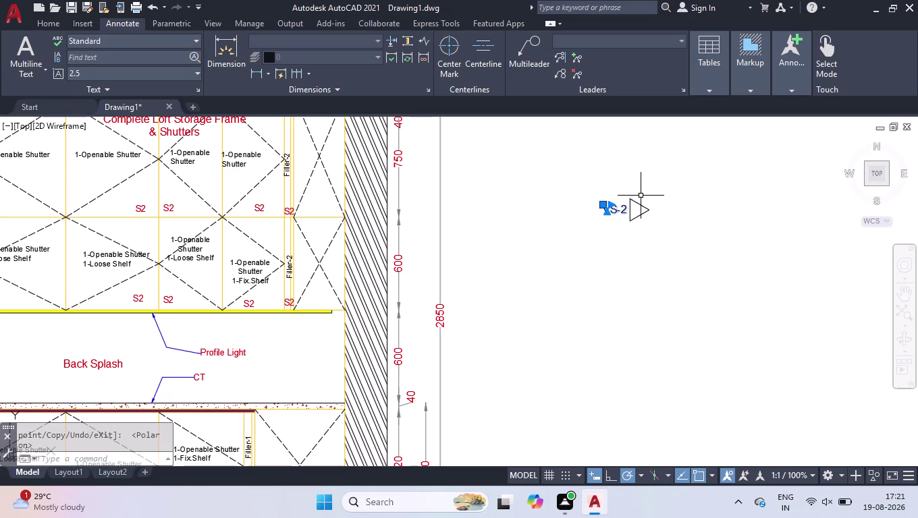
click(649, 195)
click(588, 253)
Copy the VS-2 marker from its triangle tip to the upper cabinets' left edge.
text(CO)
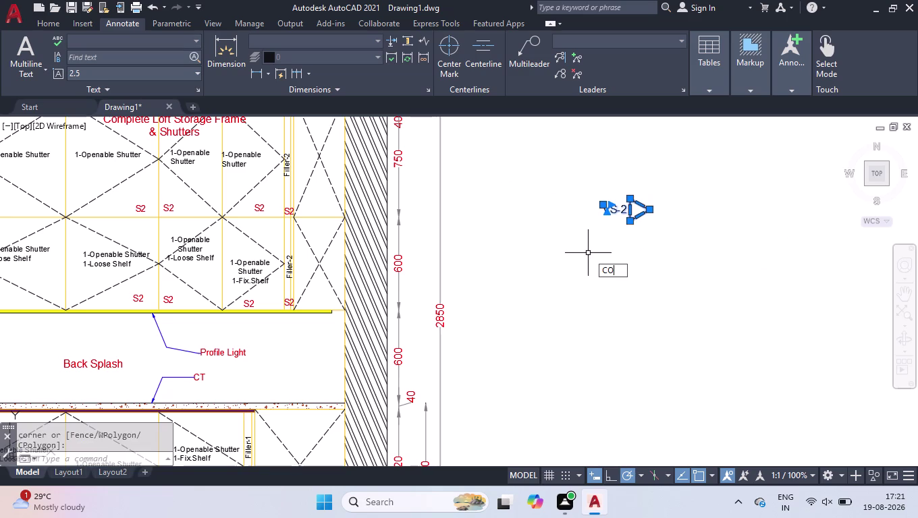
key(Return)
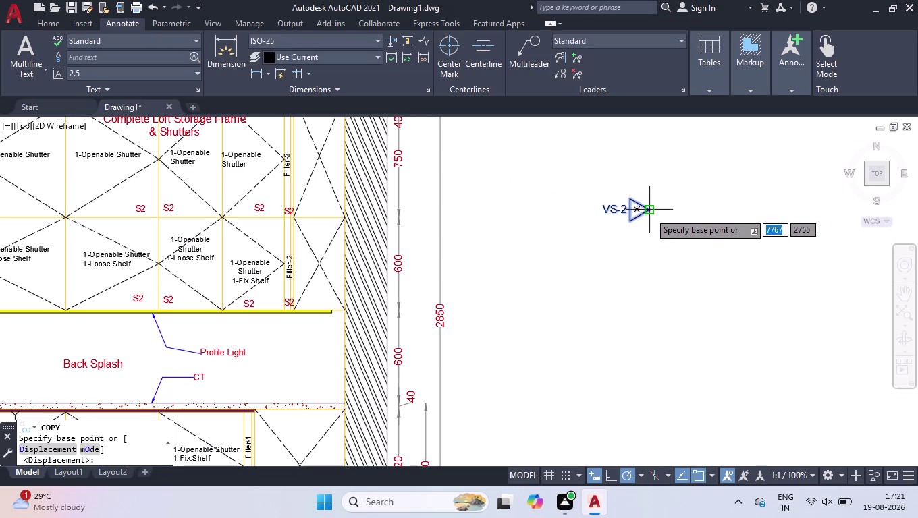
click(649, 212)
scroll(down, 3)
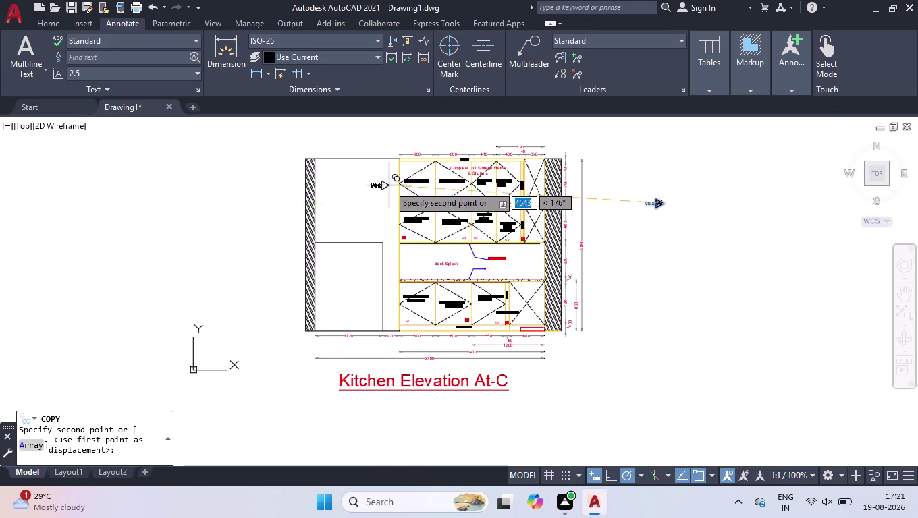
scroll(up, 3)
scroll(up, 3)
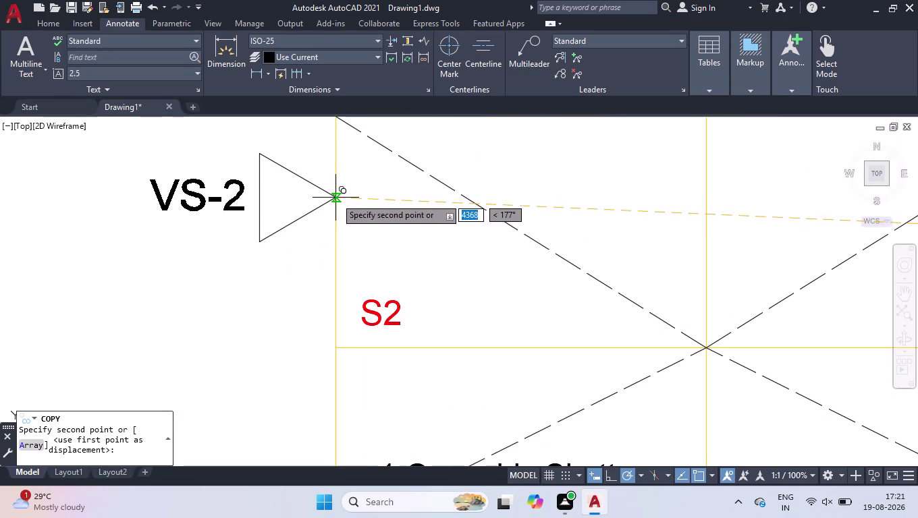
click(336, 198)
Place further VS-2 copies at the middle cabinet row and beside the lower cabinets.
scroll(down, 3)
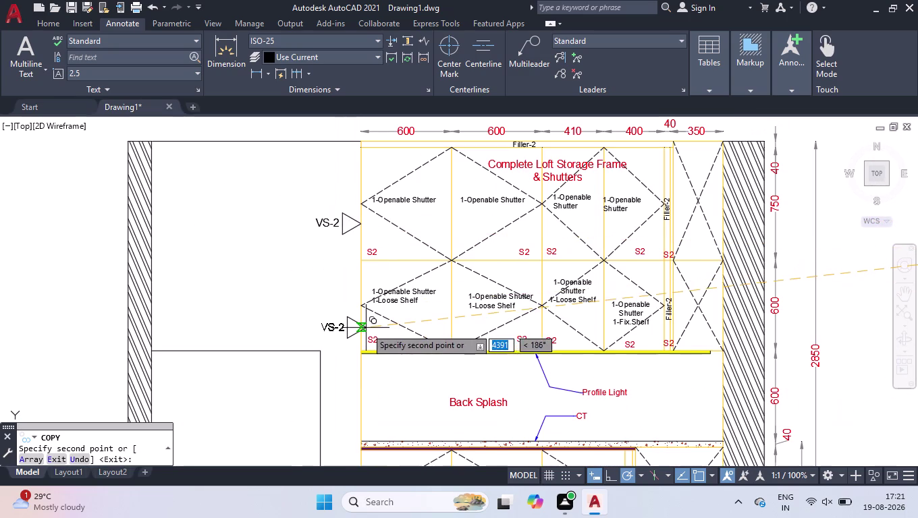
scroll(up, 3)
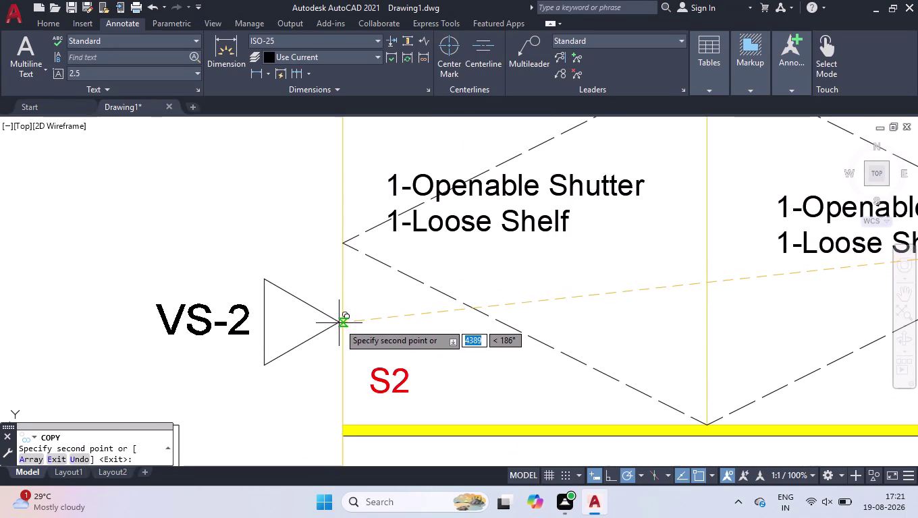
click(343, 326)
scroll(down, 3)
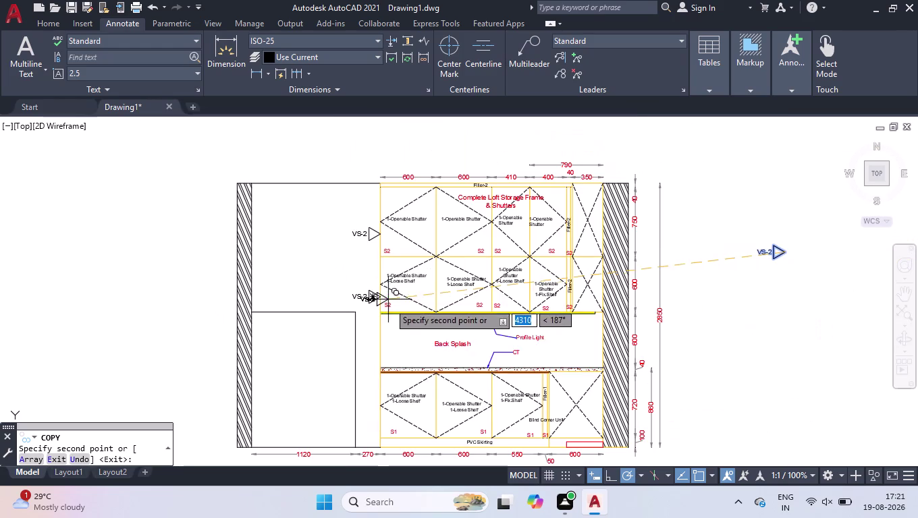
scroll(up, 3)
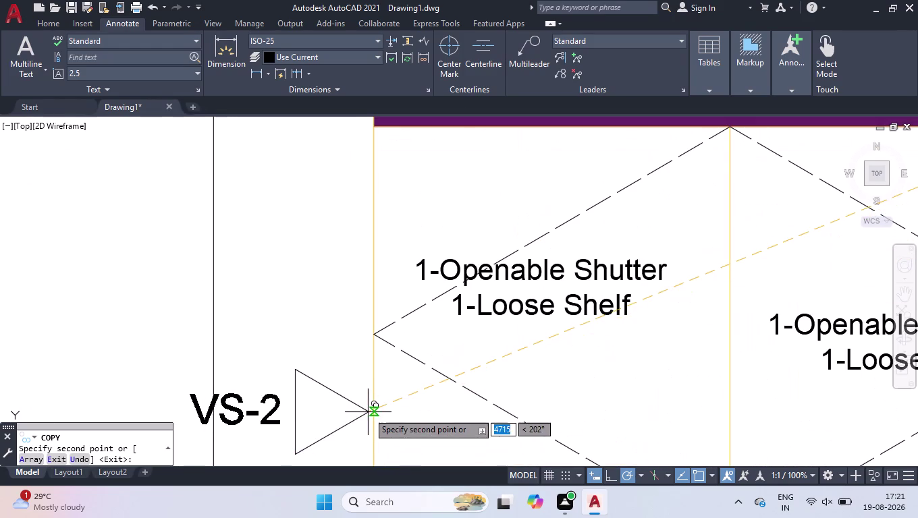
click(373, 420)
key(Return)
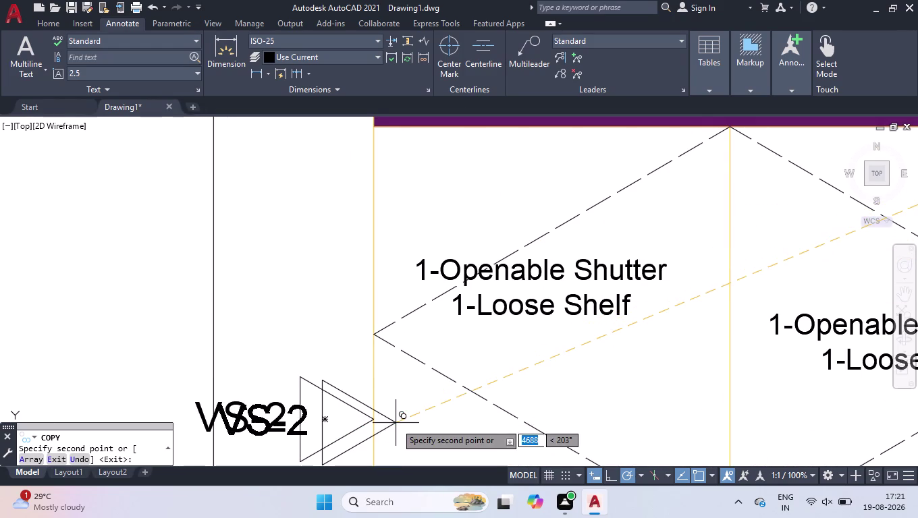
scroll(down, 3)
scroll(down, 3)
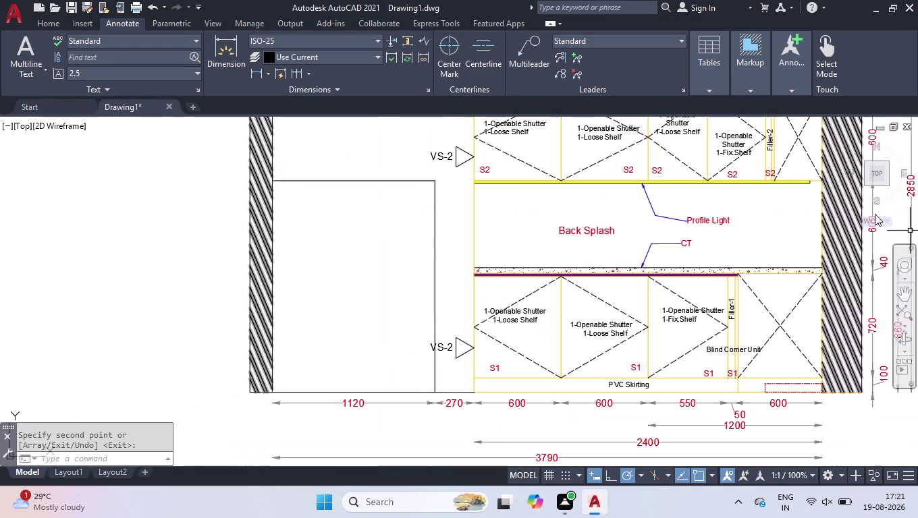
scroll(down, 3)
scroll(up, 3)
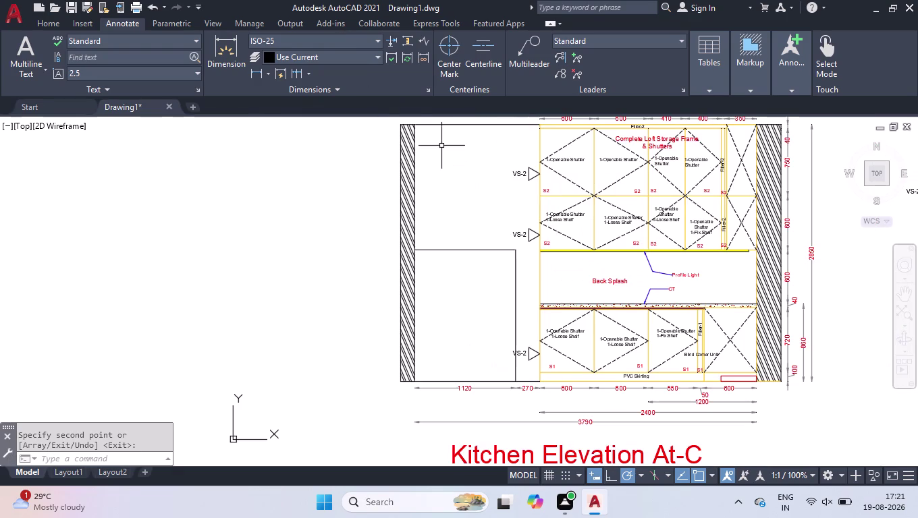
click(52, 23)
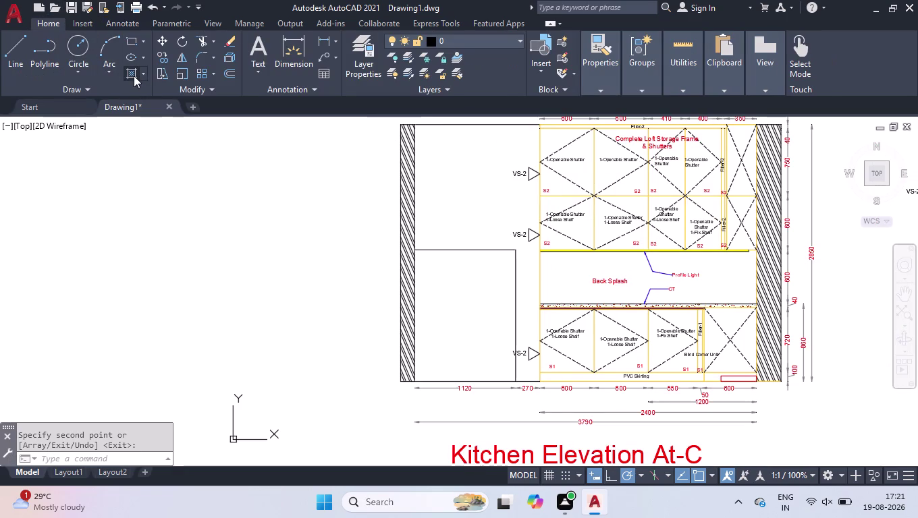
Apply a Red SOLID hatch inside each of the three triangle markers.
click(134, 75)
click(359, 55)
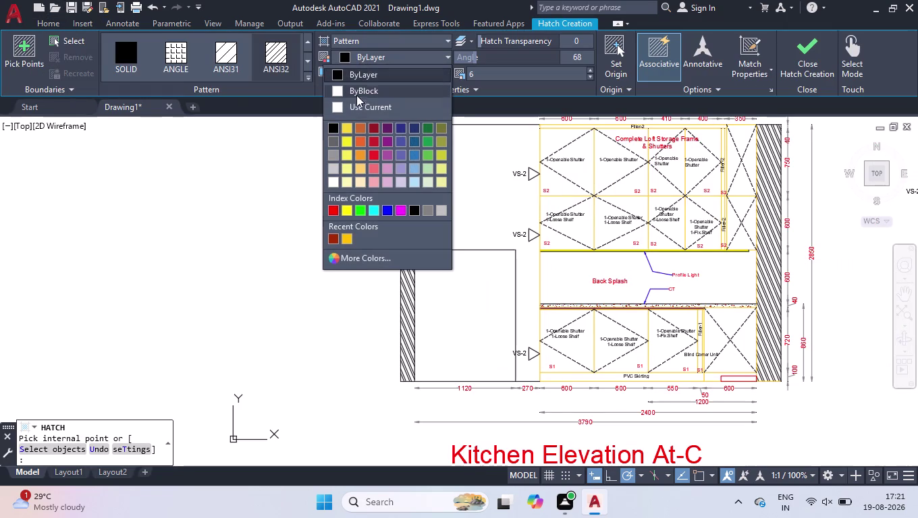
click(333, 207)
click(125, 56)
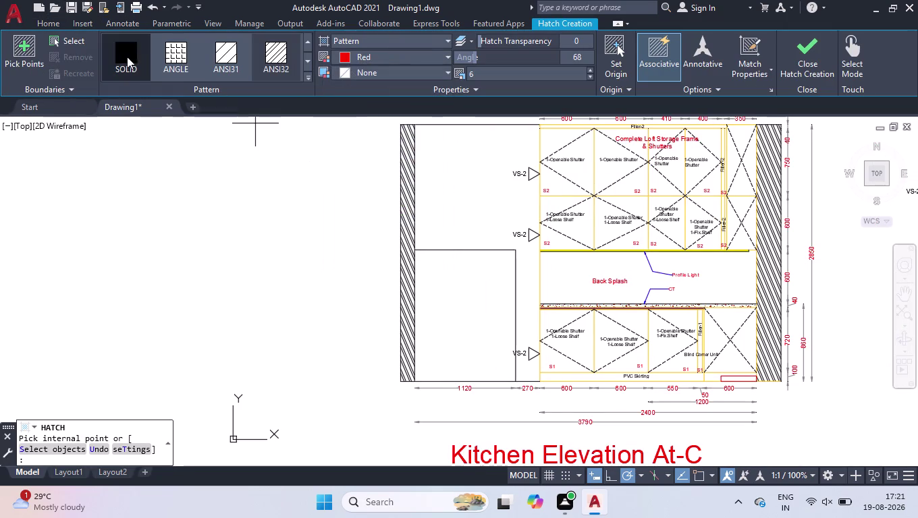
click(532, 173)
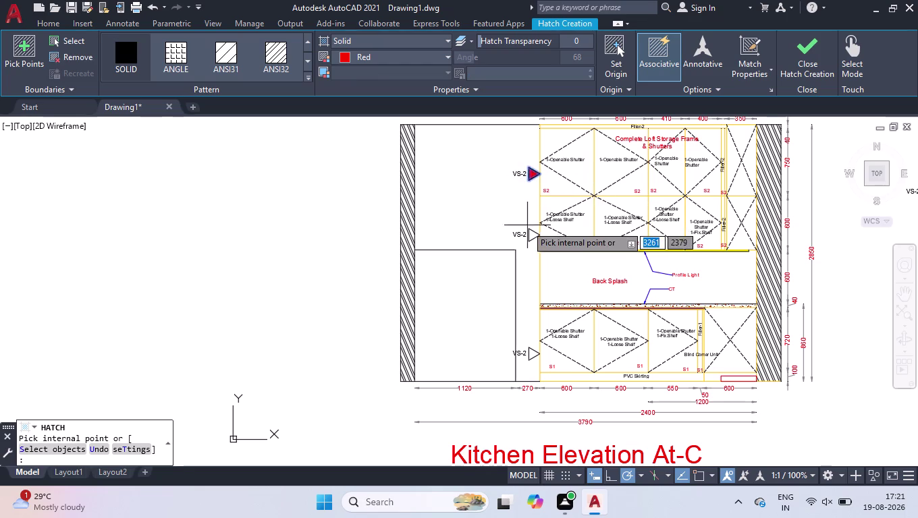
click(531, 234)
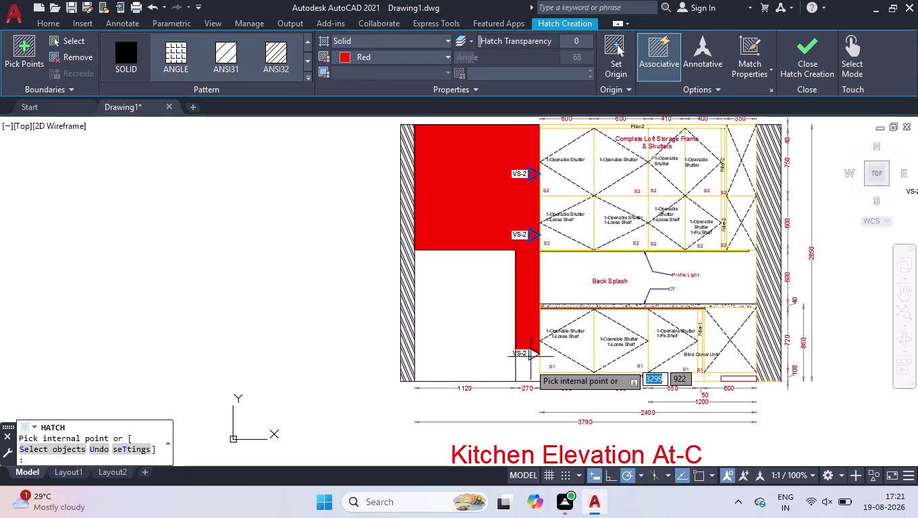
click(534, 356)
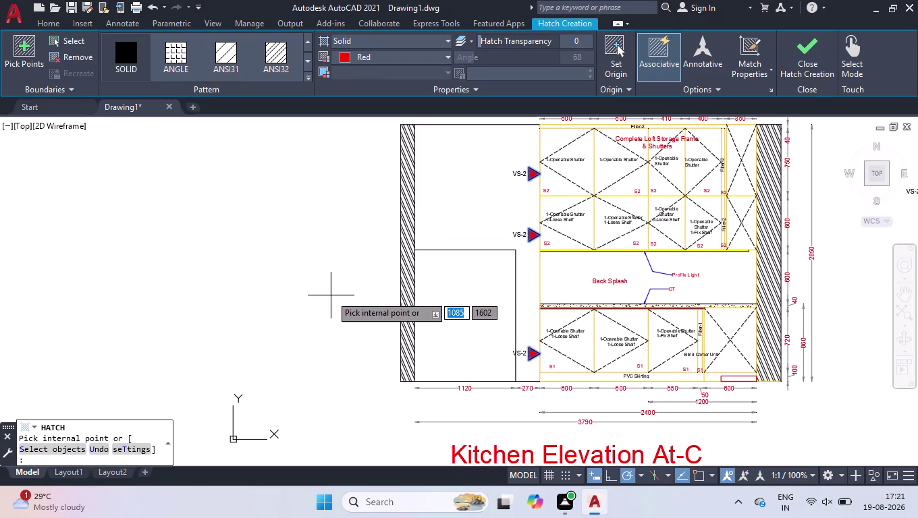
key(Return)
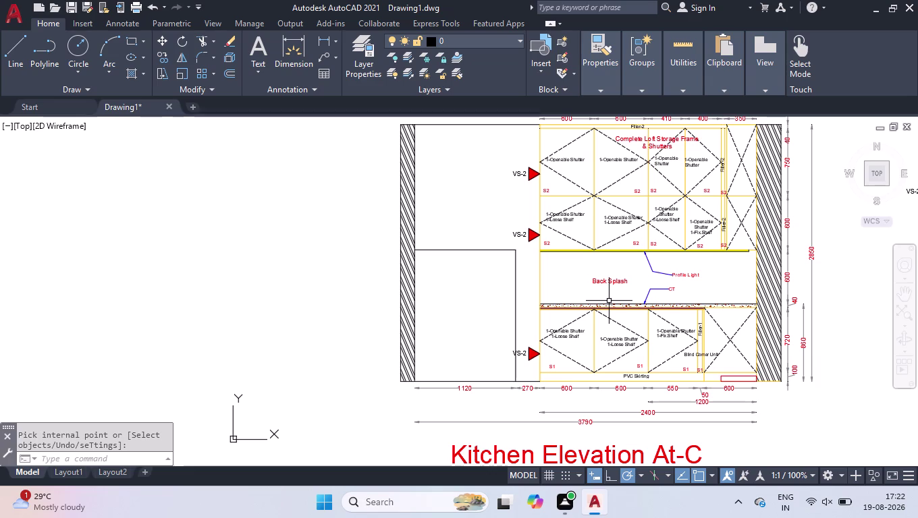
Change the base-cabinet marker text from VS-2 to VS-1.
scroll(up, 3)
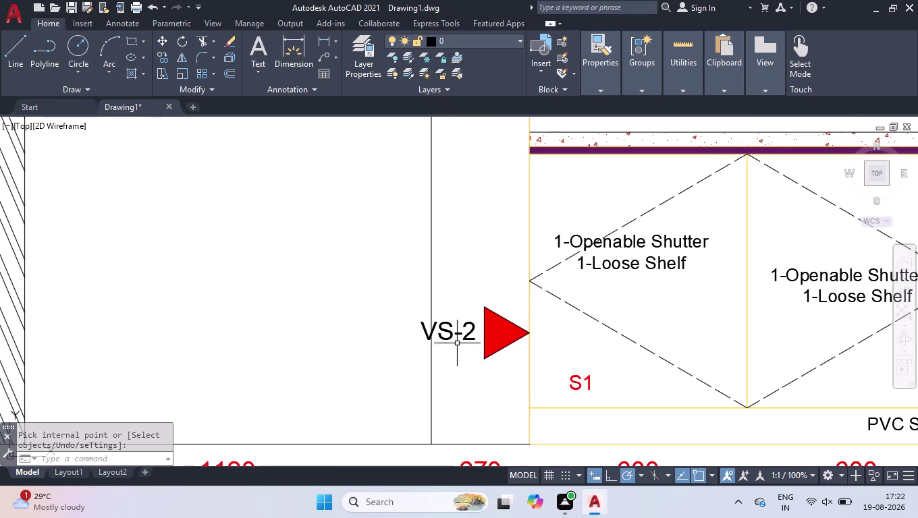
scroll(up, 3)
double_click(474, 341)
click(470, 341)
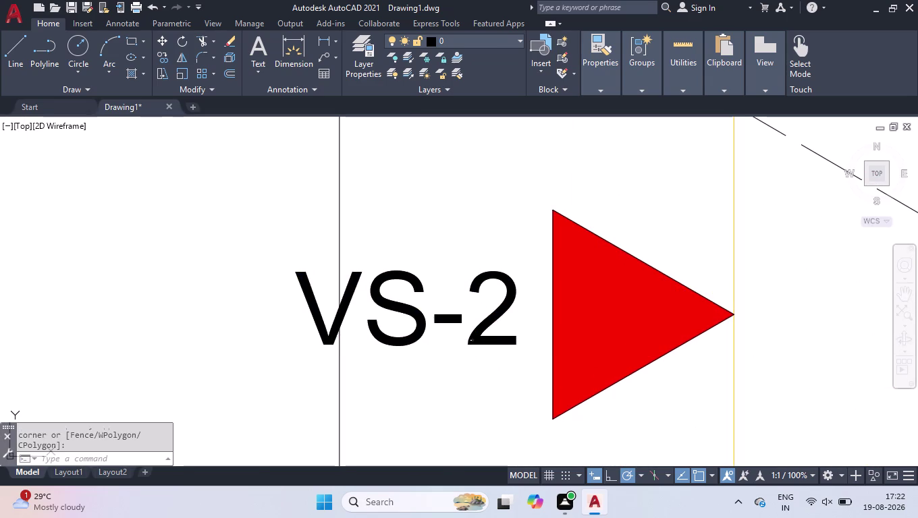
double_click(470, 342)
click(517, 337)
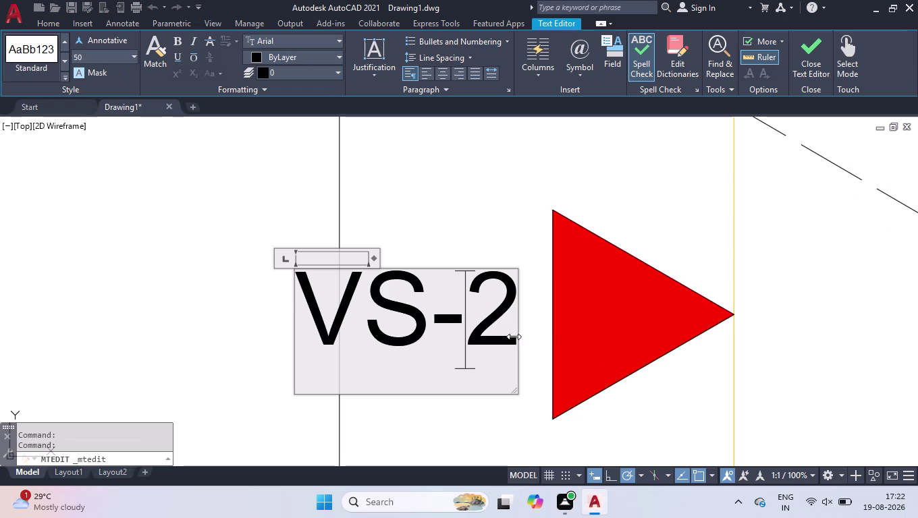
key(Right)
key(BackSpace)
key(1)
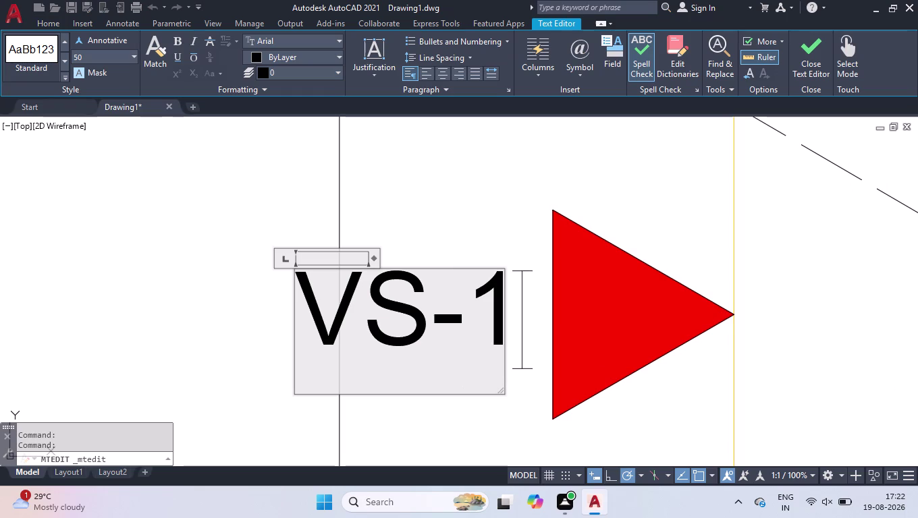
click(454, 162)
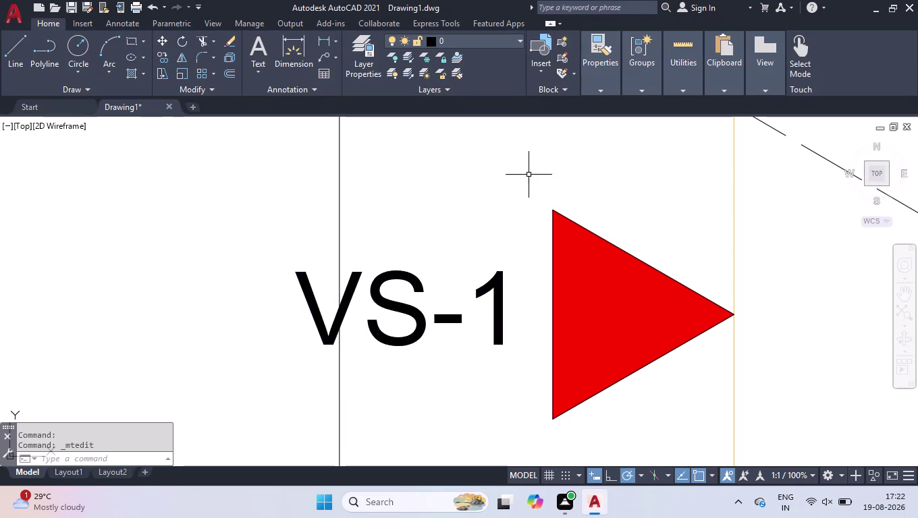
Zoom out and begin a selection window right of the elevation.
scroll(down, 3)
scroll(down, 3)
scroll(down, 3)
click(721, 153)
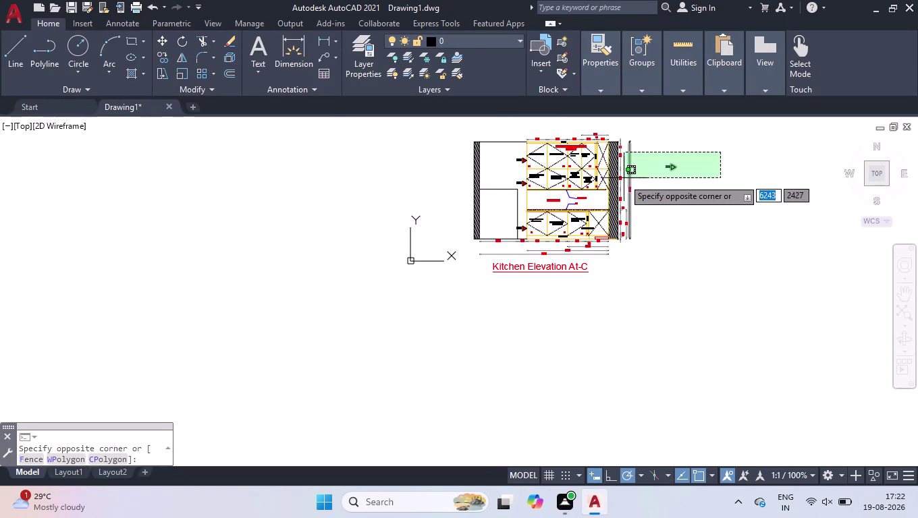
Delete the two stray objects right of the elevation's right wall.
click(648, 178)
key(Delete)
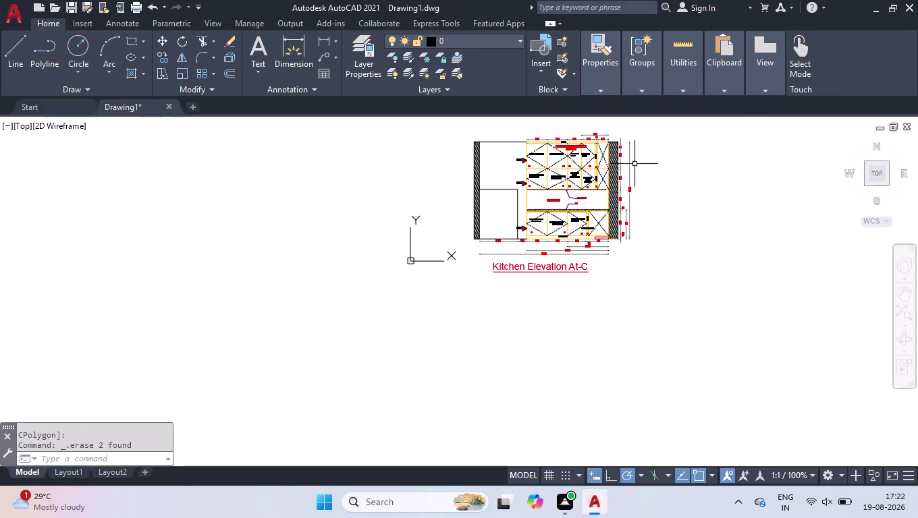
click(876, 176)
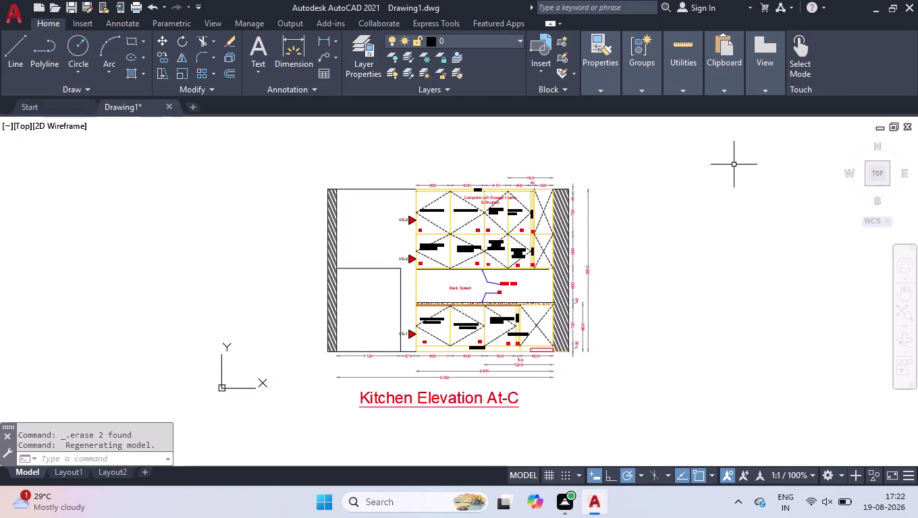
key(0)
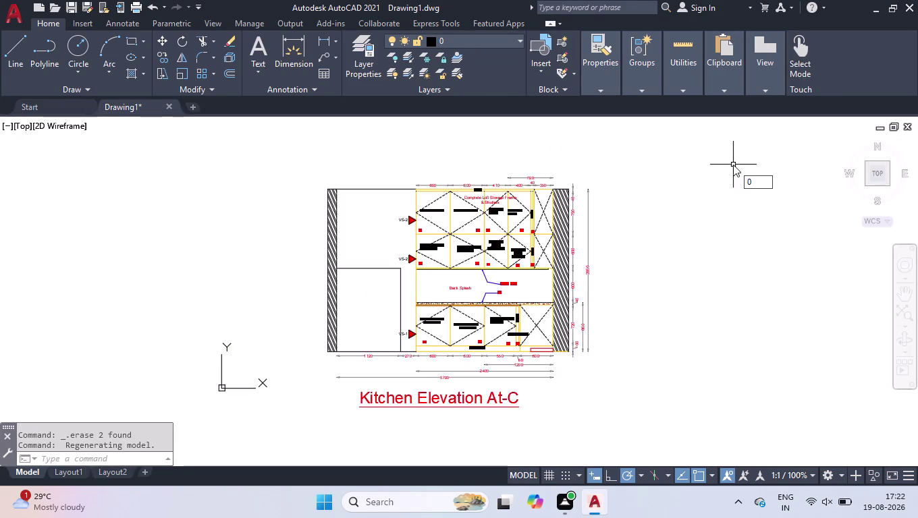
key(BackSpace)
Toggle Clean Screen with Ctrl+0 to maximise the drawing area.
key(ctrl+0)
click(733, 164)
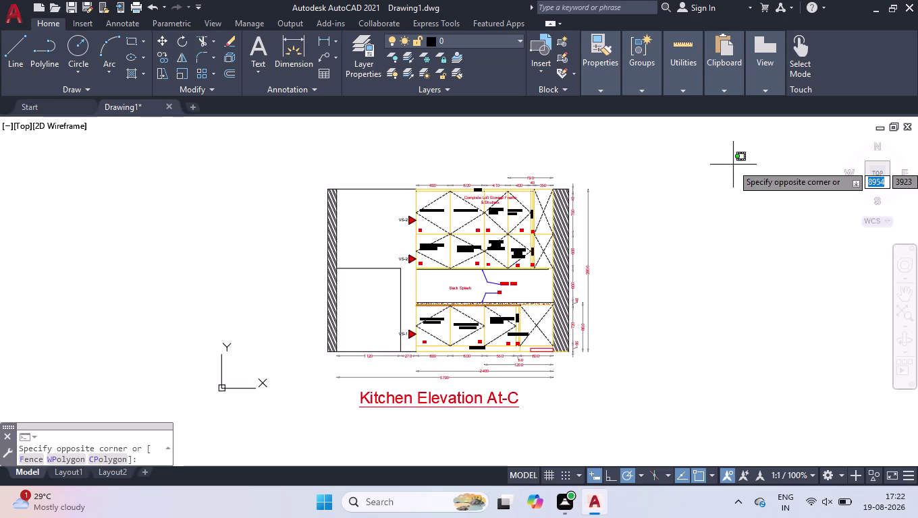
click(733, 164)
key(ctrl+0)
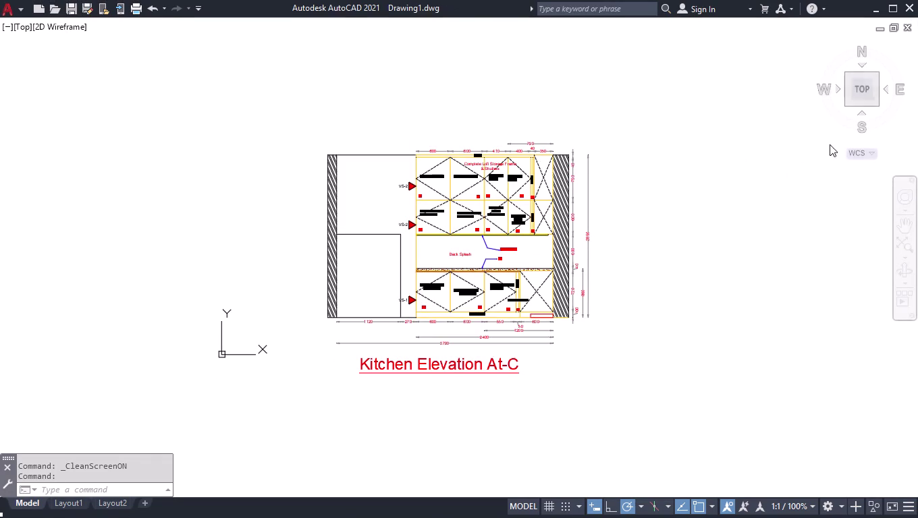
click(865, 90)
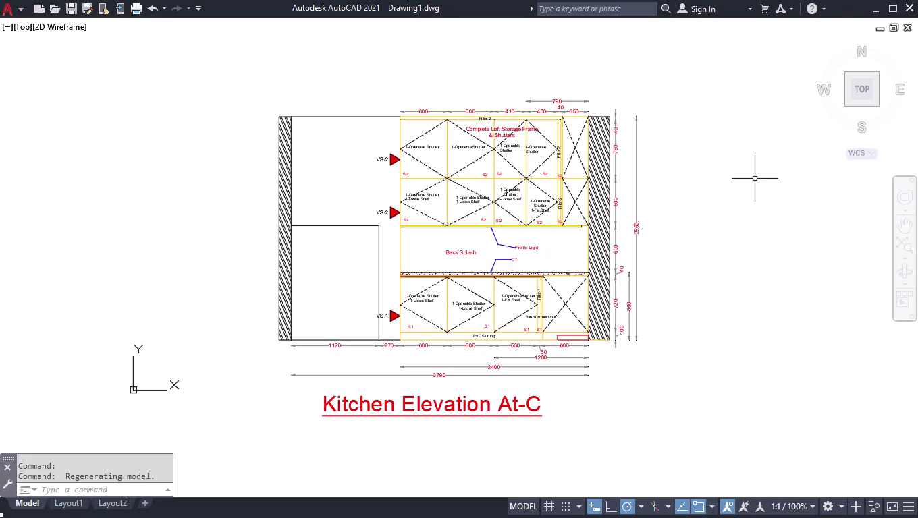
Select the red dashed box by the skirting and restore the full interface.
scroll(up, 3)
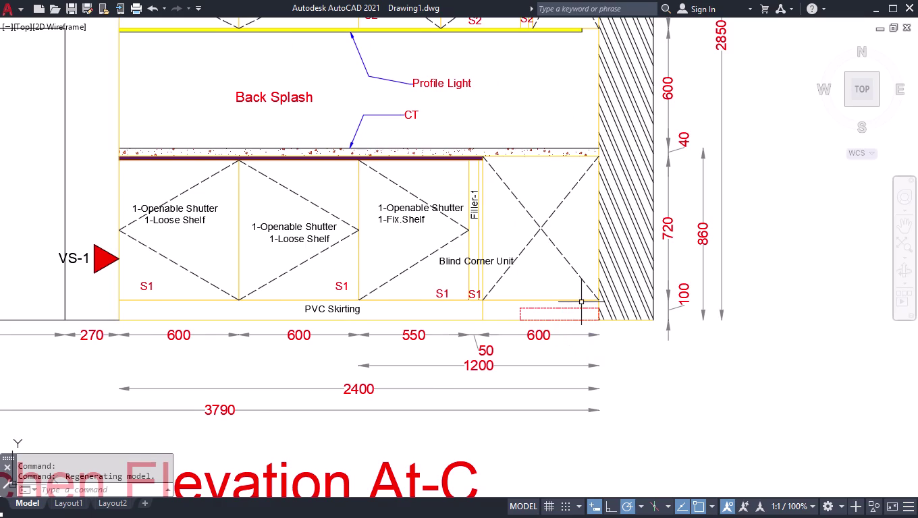
scroll(down, 3)
scroll(up, 3)
click(579, 308)
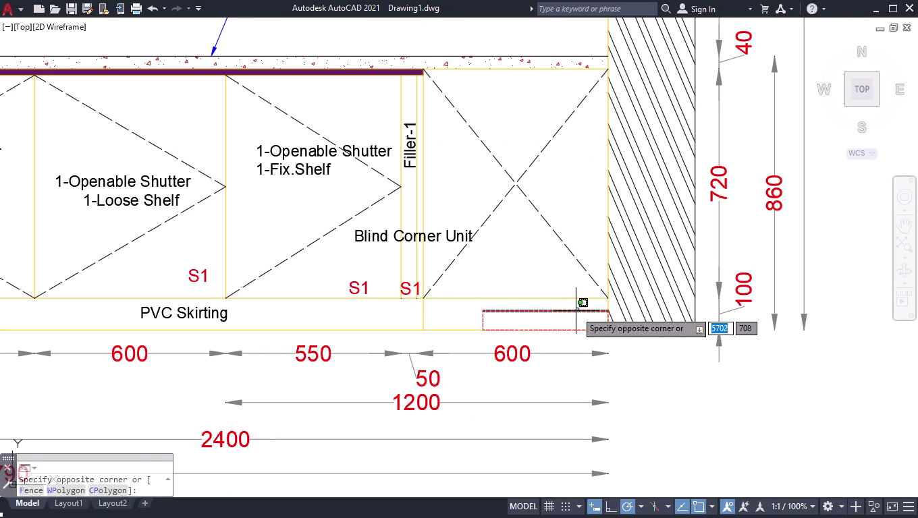
click(577, 304)
scroll(down, 3)
scroll(down, 3)
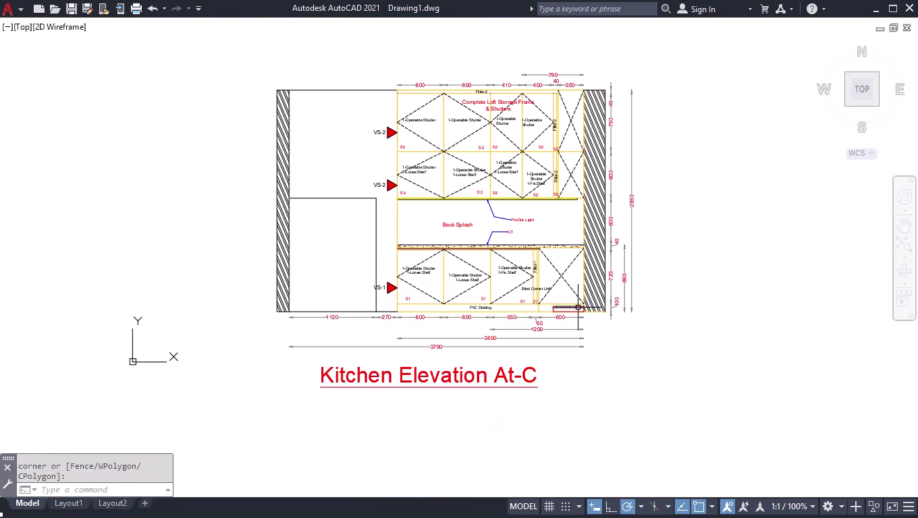
key(ctrl+0)
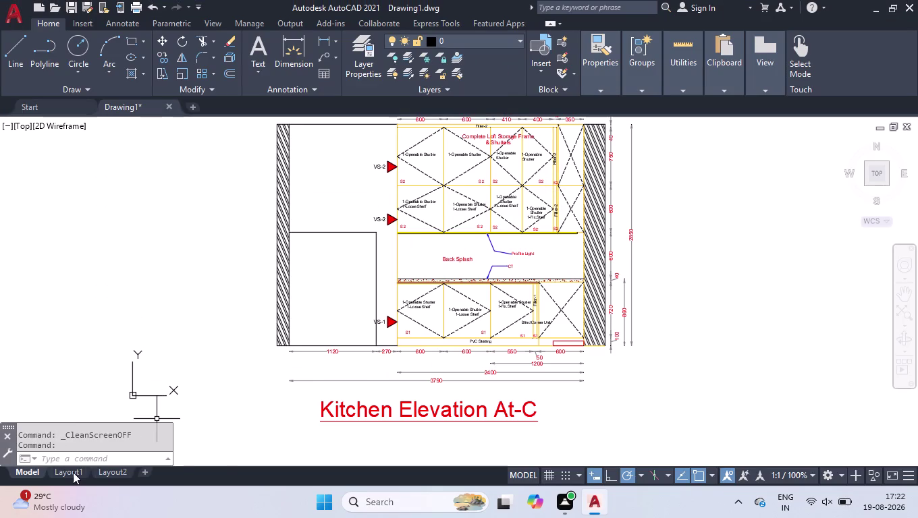
Switch to Layout1 and erase its existing viewport.
right_click(73, 473)
click(73, 472)
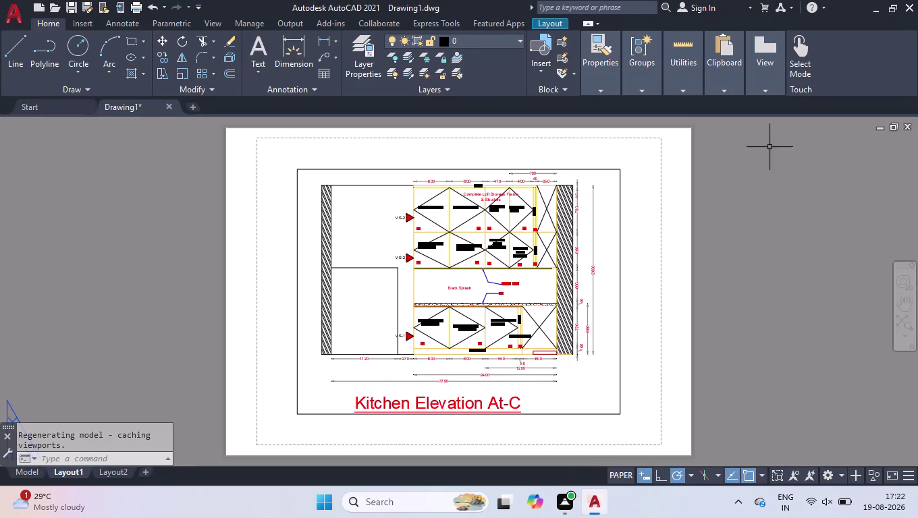
click(607, 170)
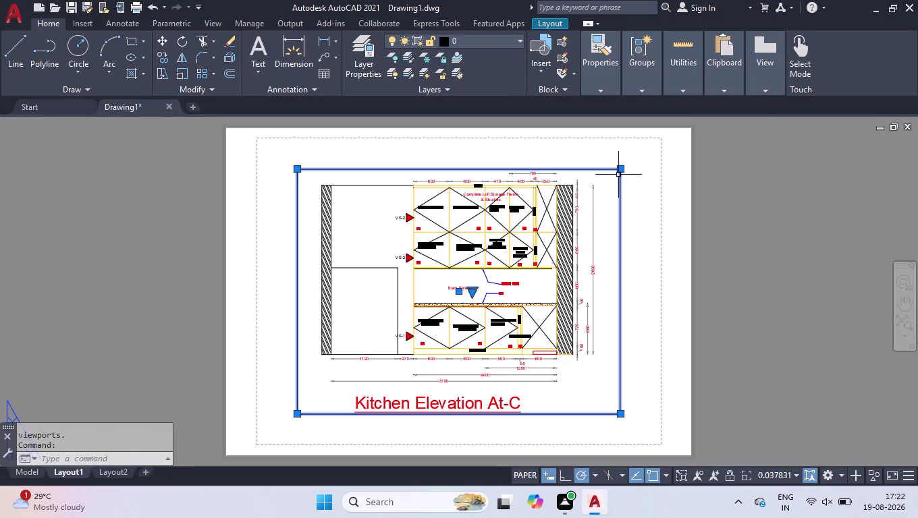
key(Delete)
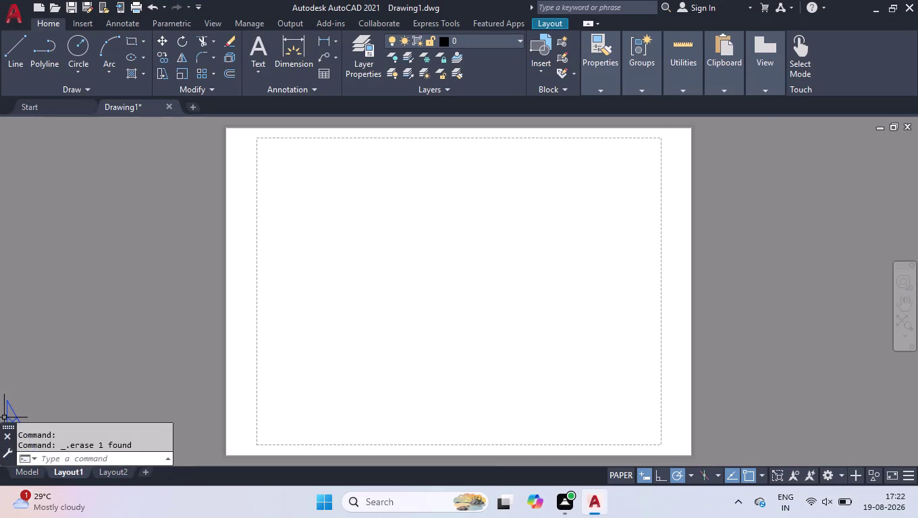
In Layout1's page setup, choose DWG To PDF and ISO full bleed A3 paper.
right_click(64, 469)
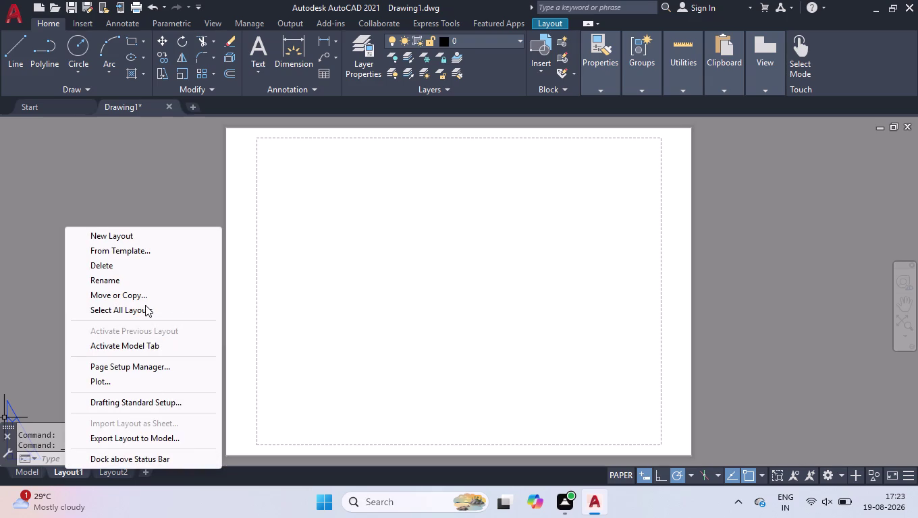
click(125, 365)
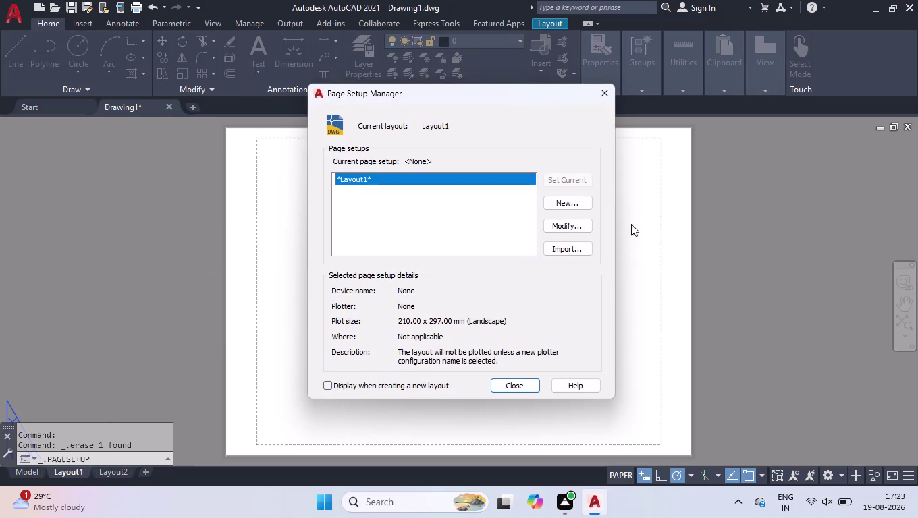
click(582, 225)
click(345, 146)
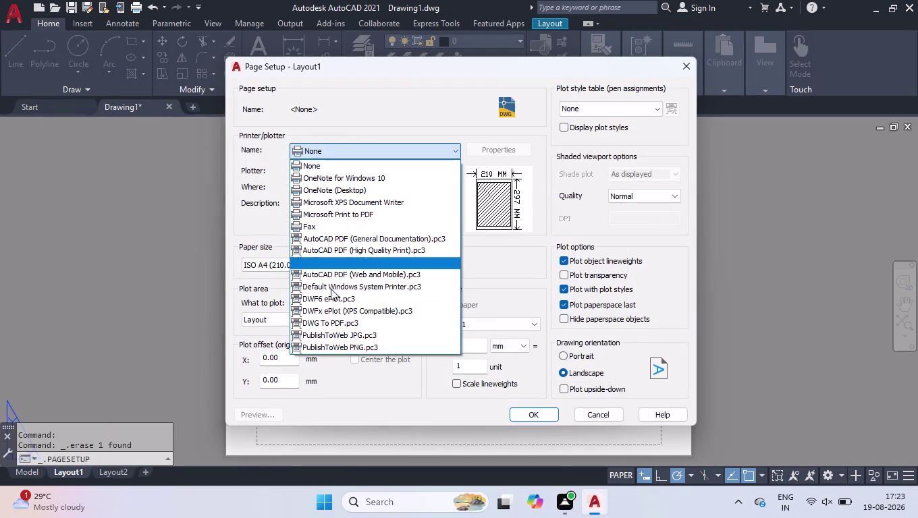
click(342, 327)
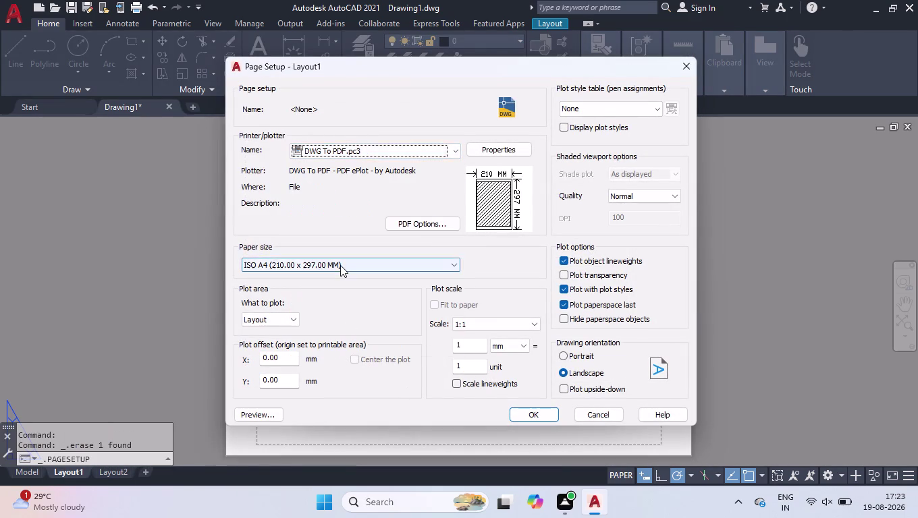
click(340, 265)
scroll(up, 3)
scroll(up, 3)
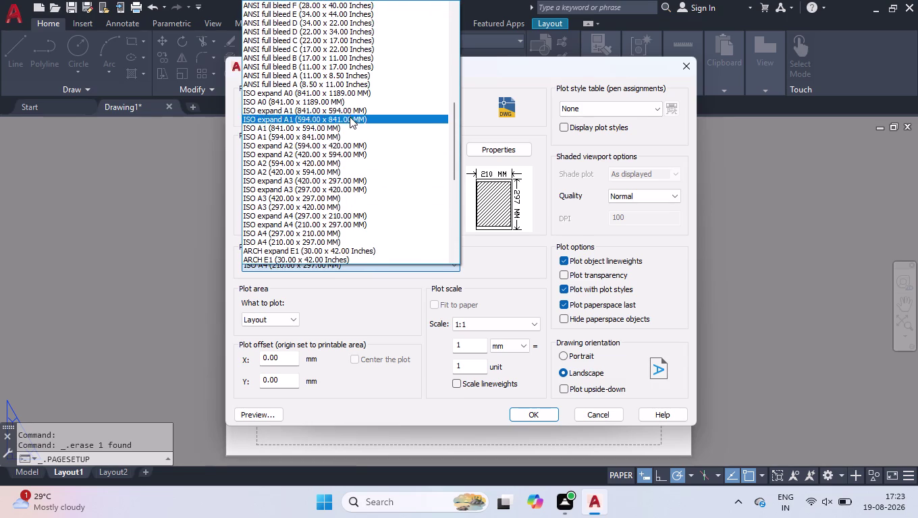
scroll(up, 3)
scroll(up, 3)
scroll(up, 3)
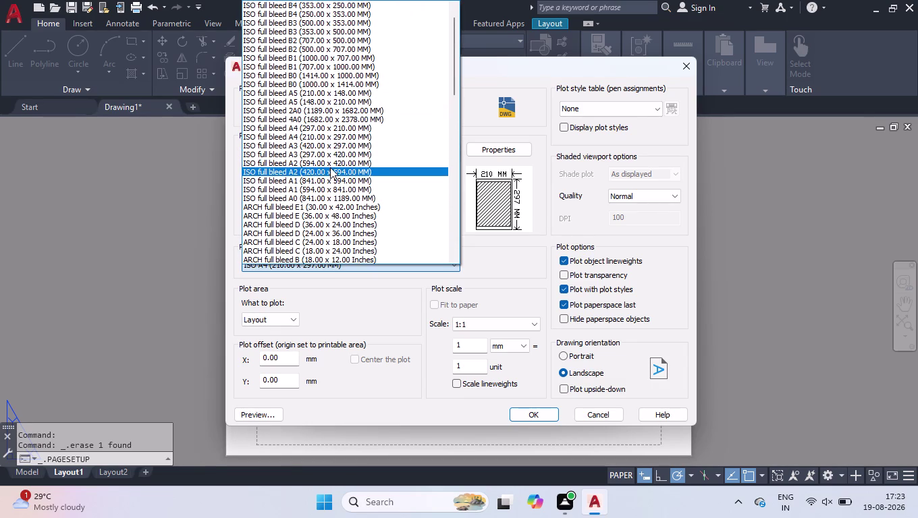
click(336, 149)
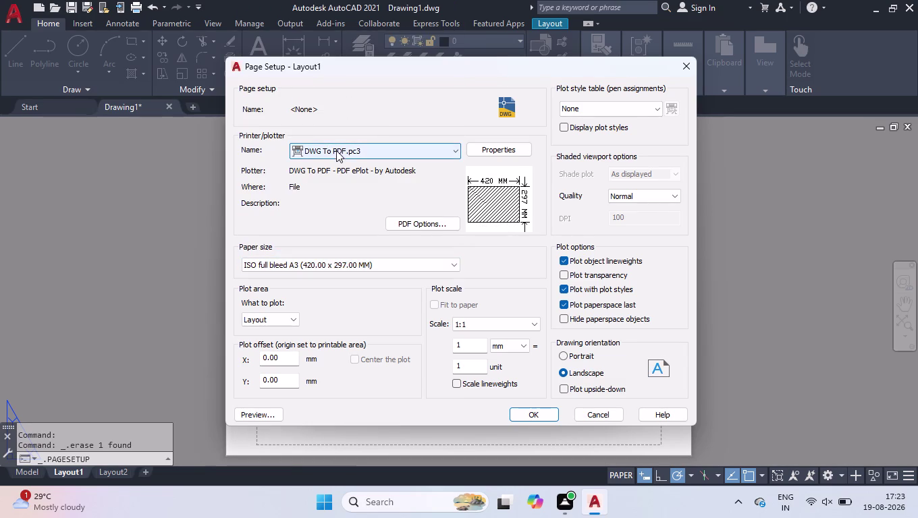
Switch to the other ISO full bleed A3 orientation and confirm the page setup.
click(336, 151)
click(336, 151)
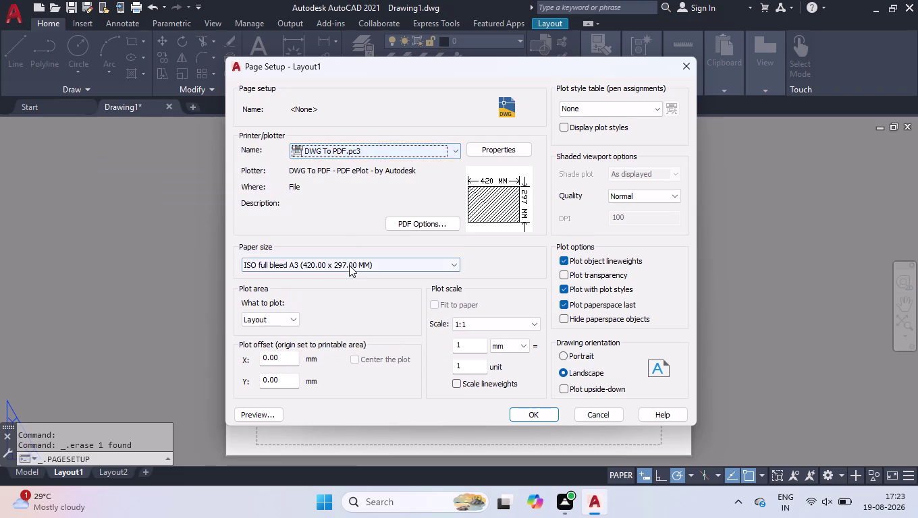
click(349, 265)
scroll(up, 3)
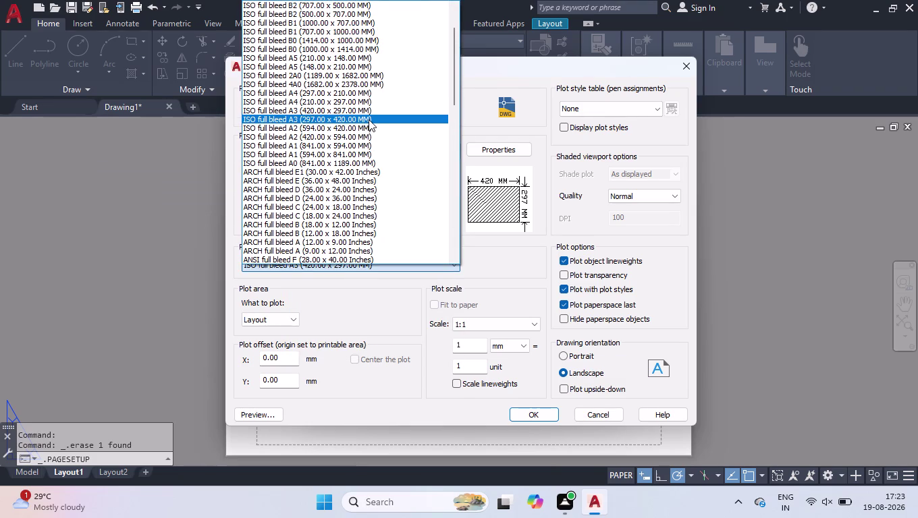
click(368, 118)
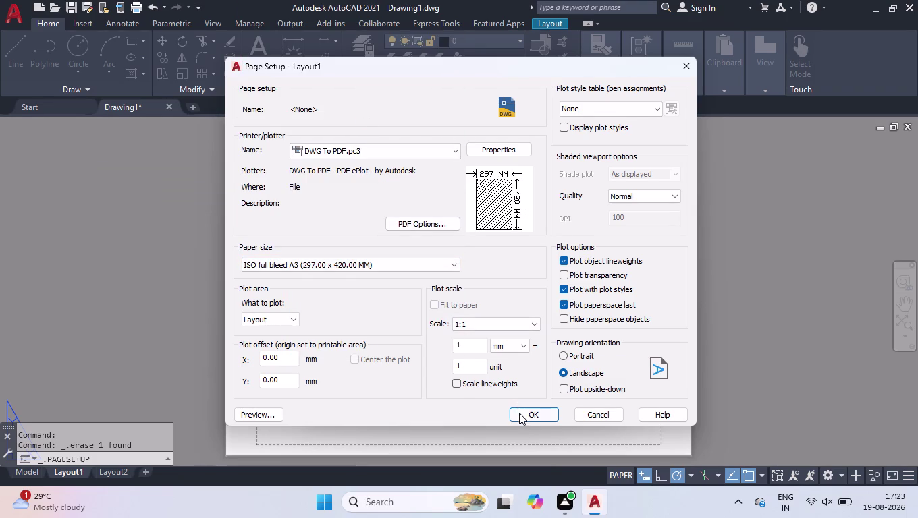
click(520, 414)
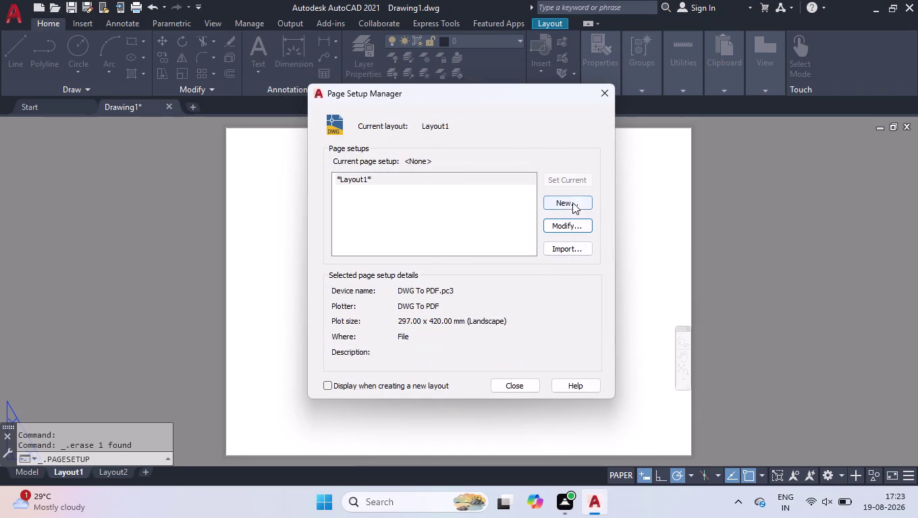
Reopen the Layout1 page setup, adjust its options, confirm and close the manager.
click(561, 220)
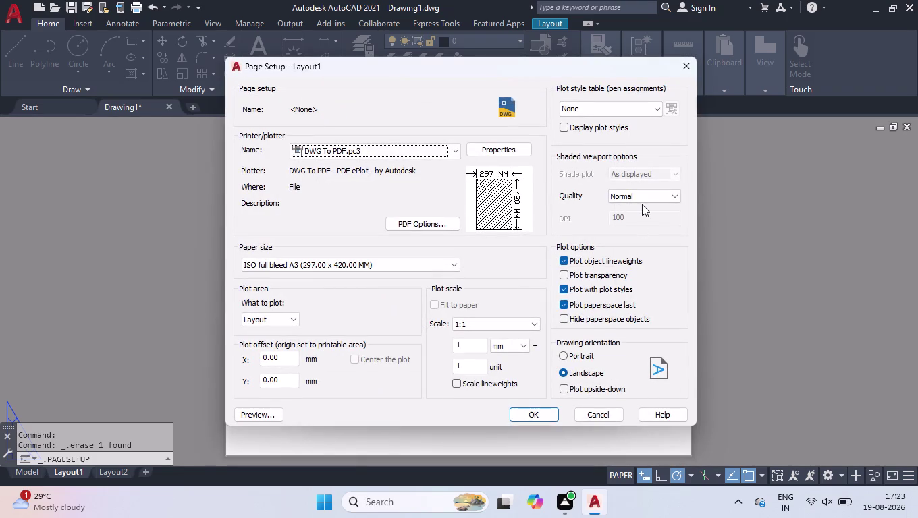
click(640, 200)
click(631, 245)
click(545, 410)
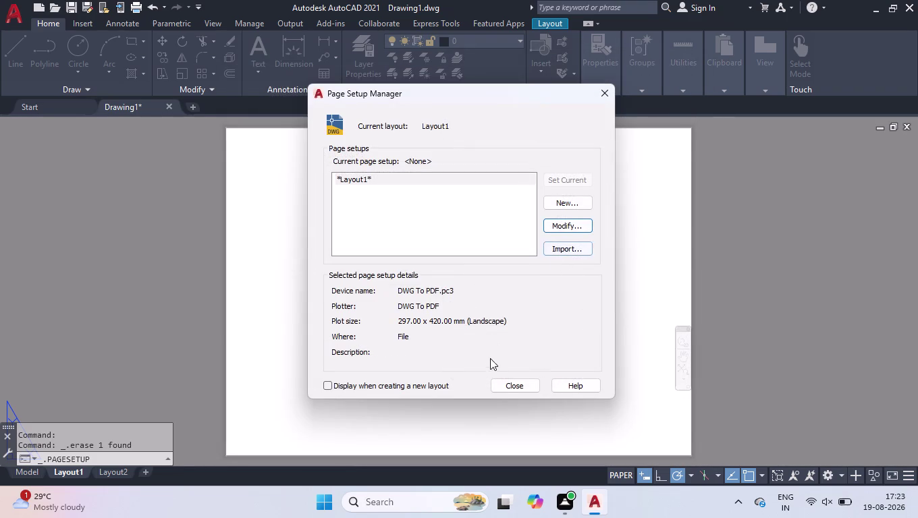
click(500, 386)
text(MV)
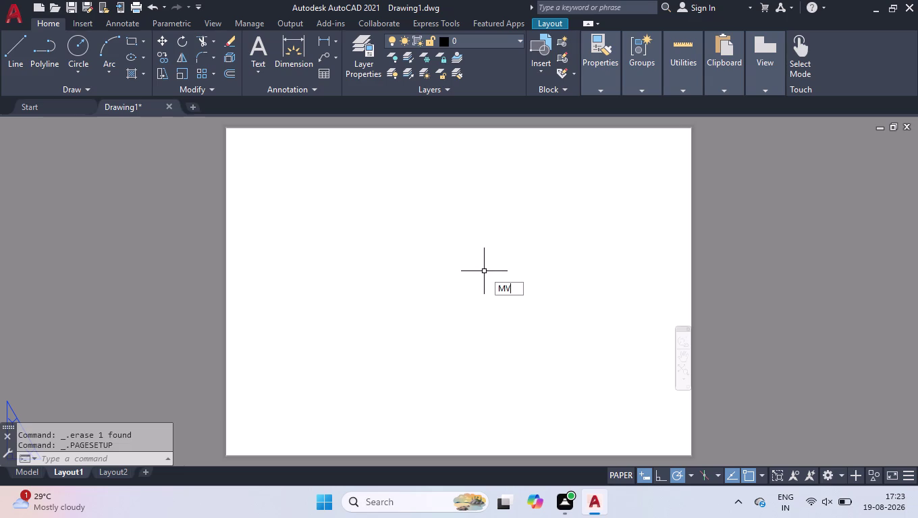
key(Return)
text(0,0)
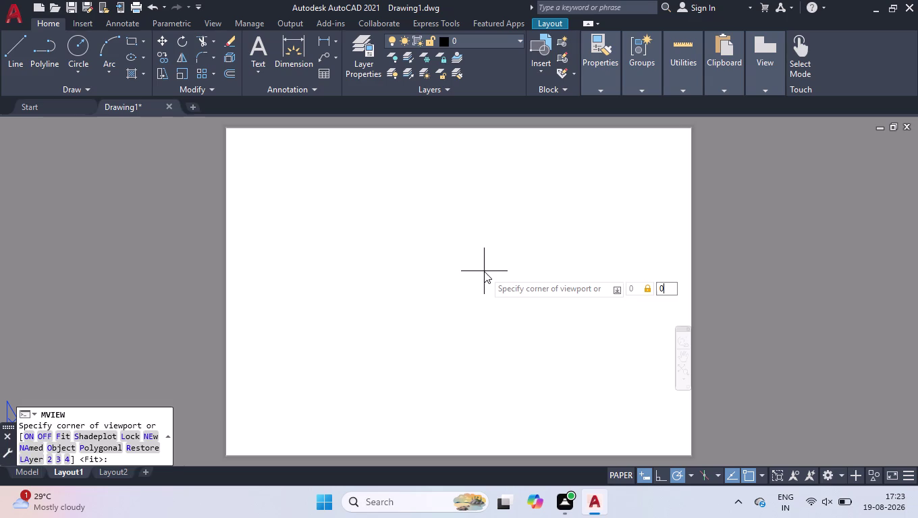
key(Return)
text(29)
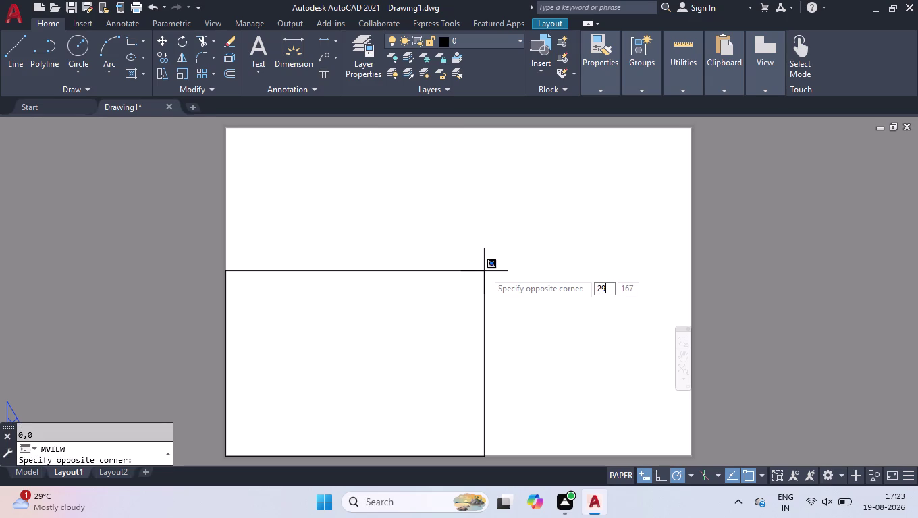
text(7,)
text(420)
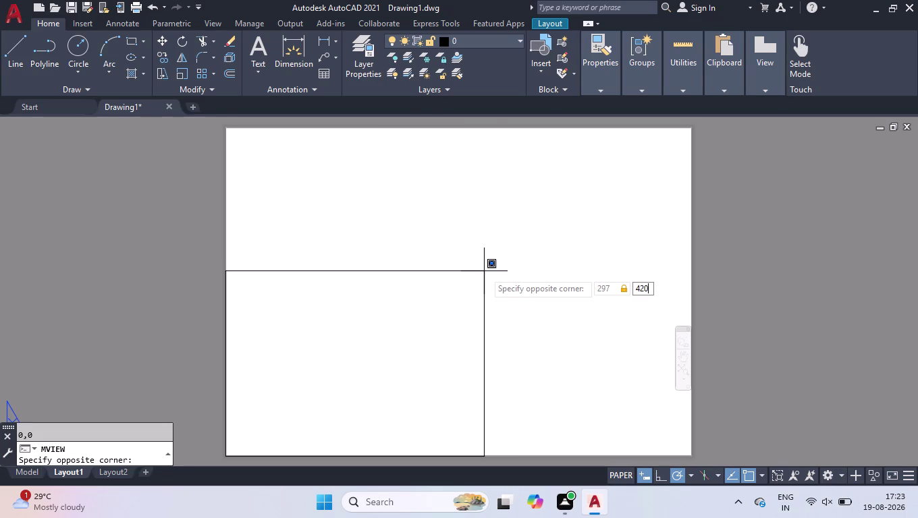
key(Return)
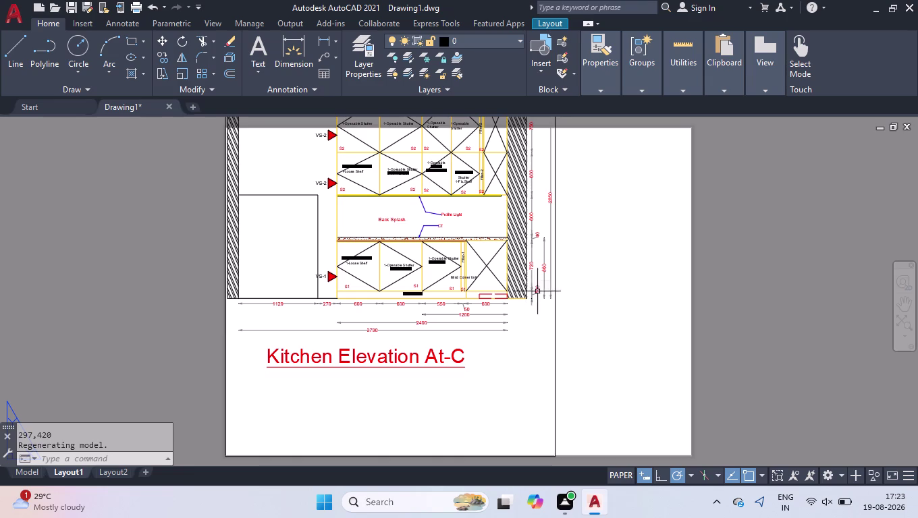
click(555, 350)
key(Delete)
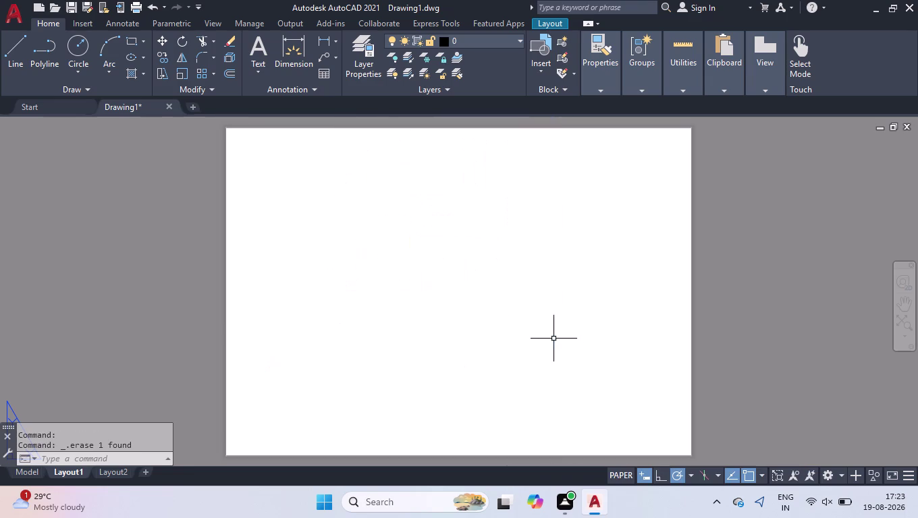
text(MV)
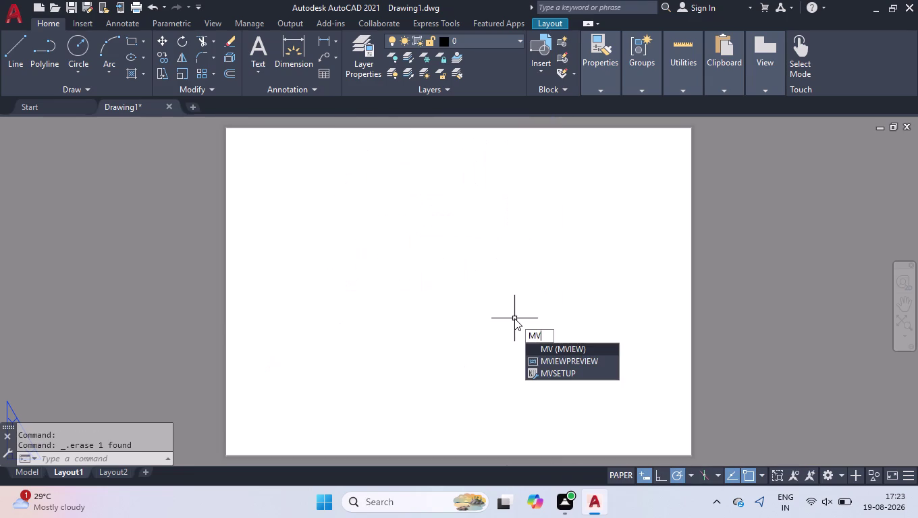
click(517, 320)
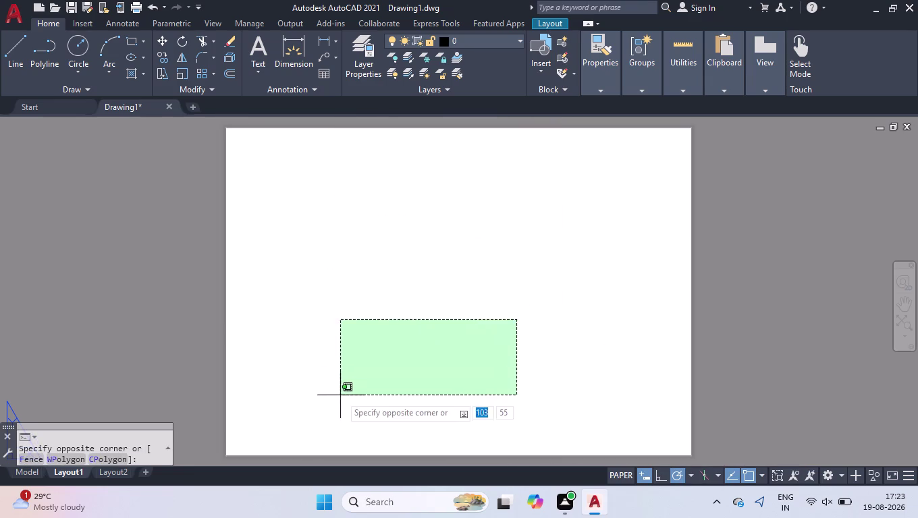
click(343, 396)
Change Layout1's page setup to ISO full bleed A3 (420 x 297) landscape paper.
right_click(80, 471)
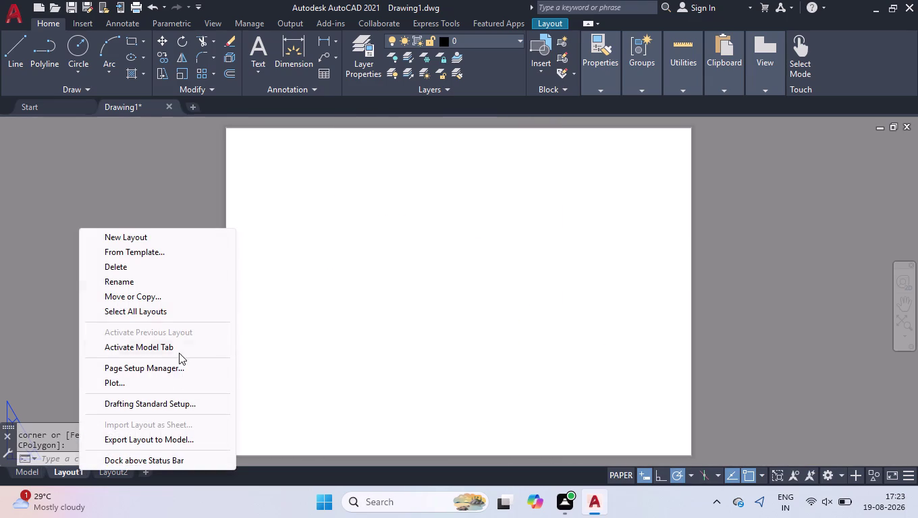
click(164, 373)
click(550, 222)
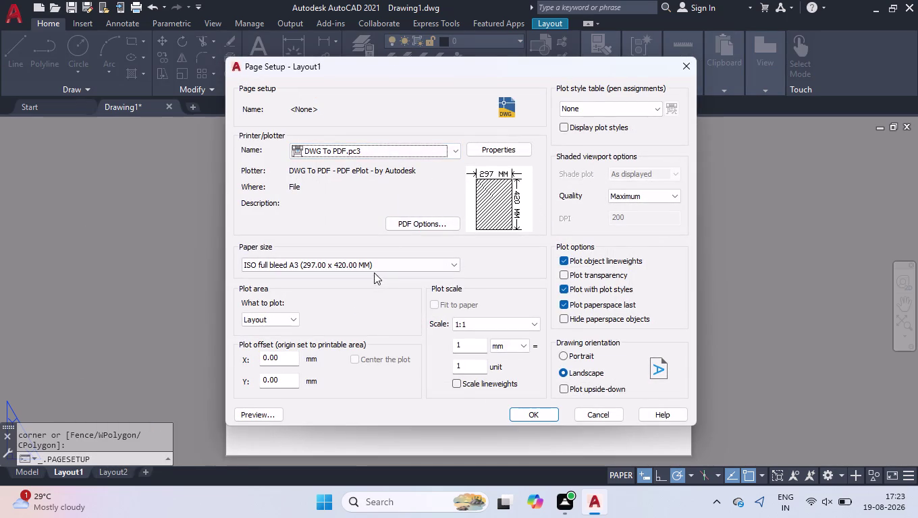
click(374, 262)
scroll(up, 3)
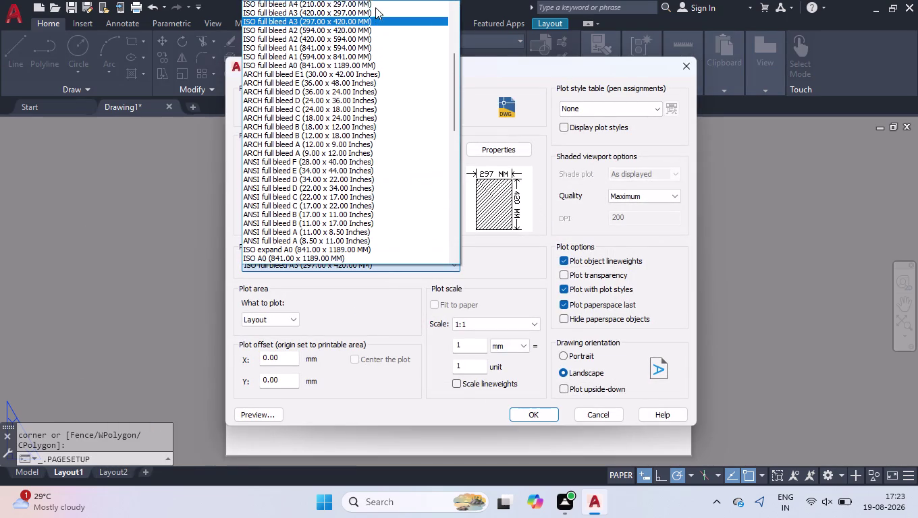
click(374, 25)
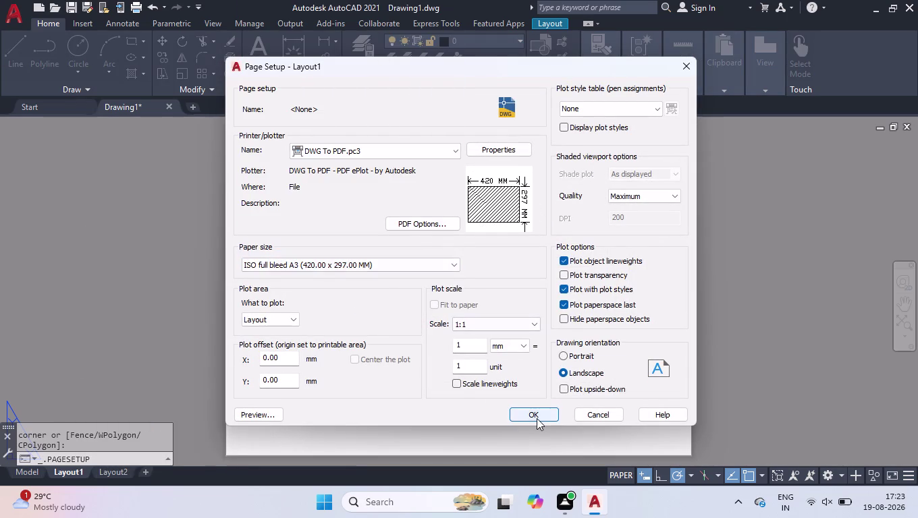
click(537, 418)
click(513, 381)
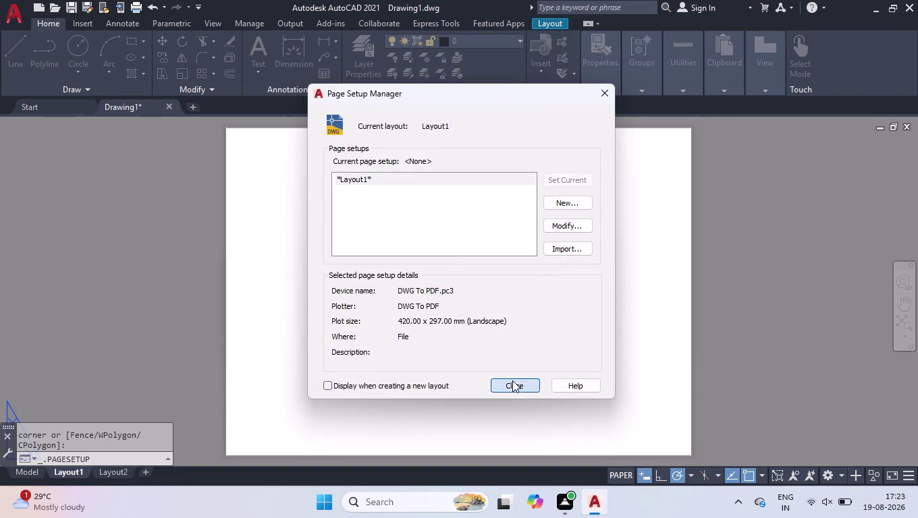
Create a full-sheet layout viewport from 0,0 to 420,297 with MVIEW.
text(MV)
key(Return)
text(0)
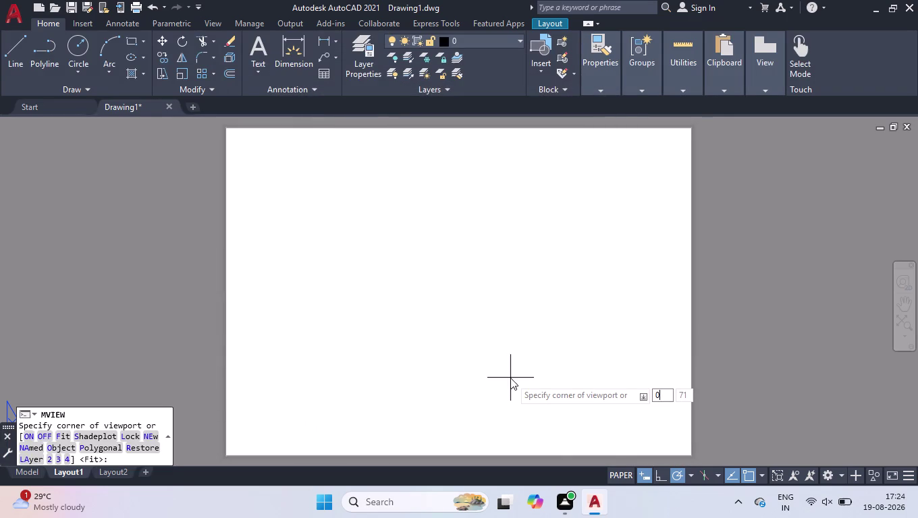
text(,0)
key(Return)
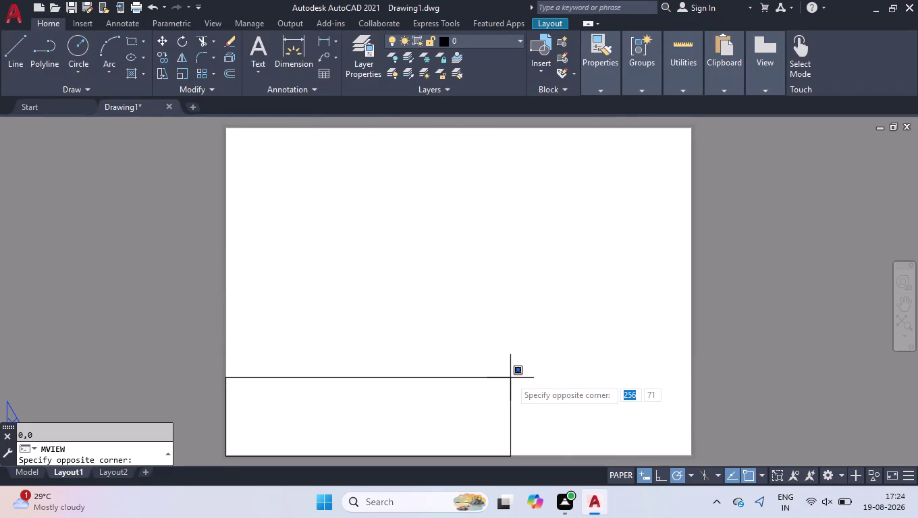
text(420,)
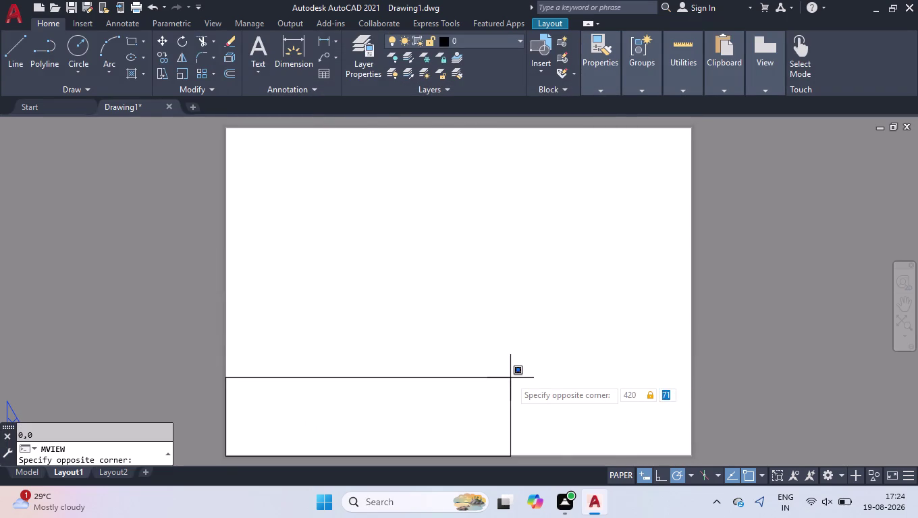
text(297)
key(Return)
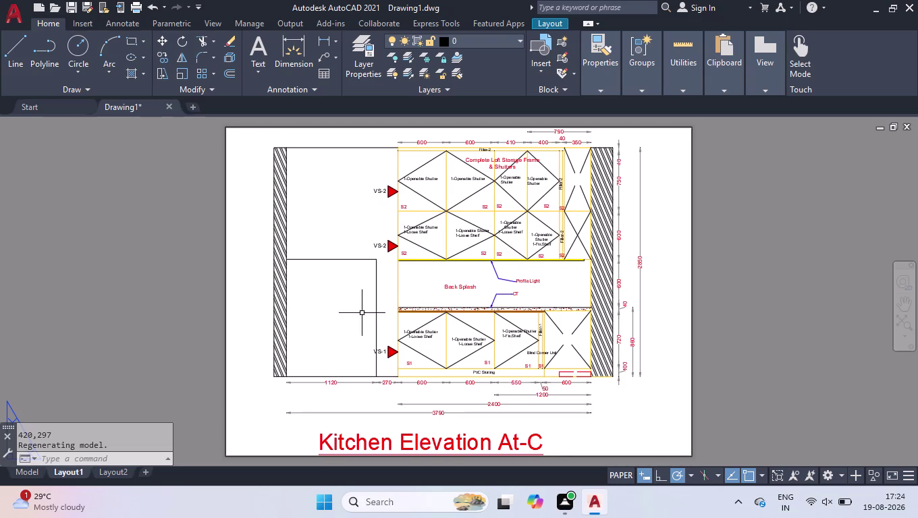
click(12, 26)
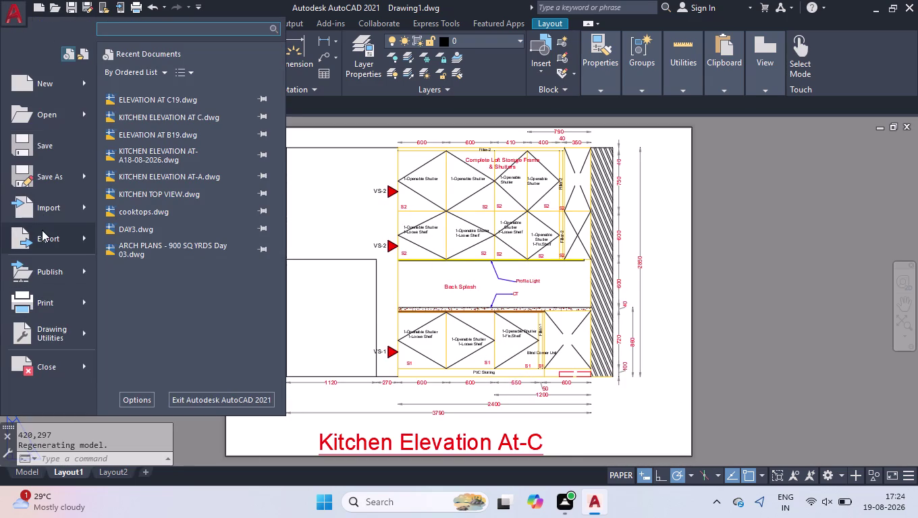
Export Layout1 to PDF as 'ELEVATION AT D19' on the Desktop.
click(42, 231)
click(171, 228)
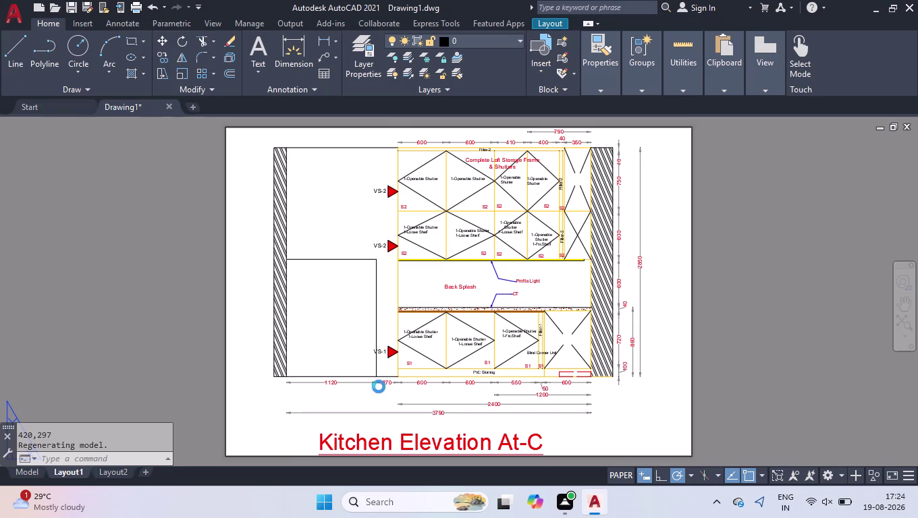
drag(479, 386, 2, 374)
text(ELEVAT)
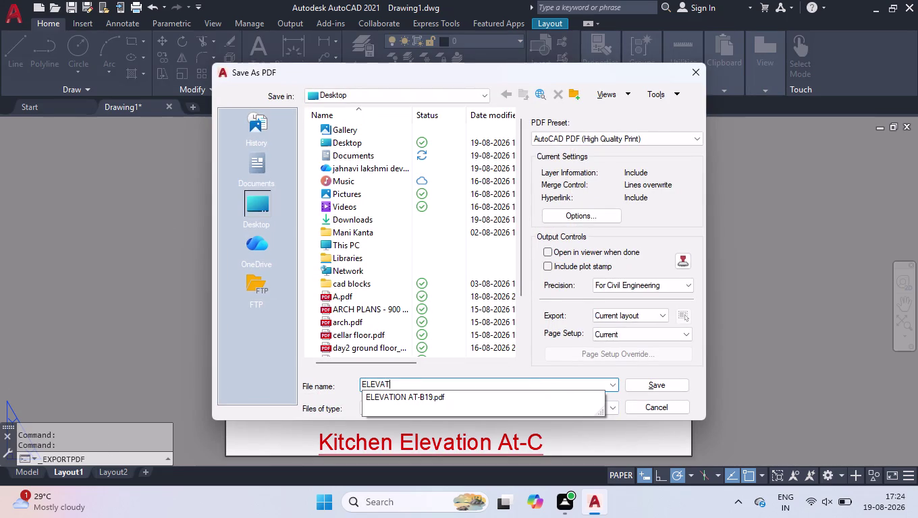
text(ION AT D)
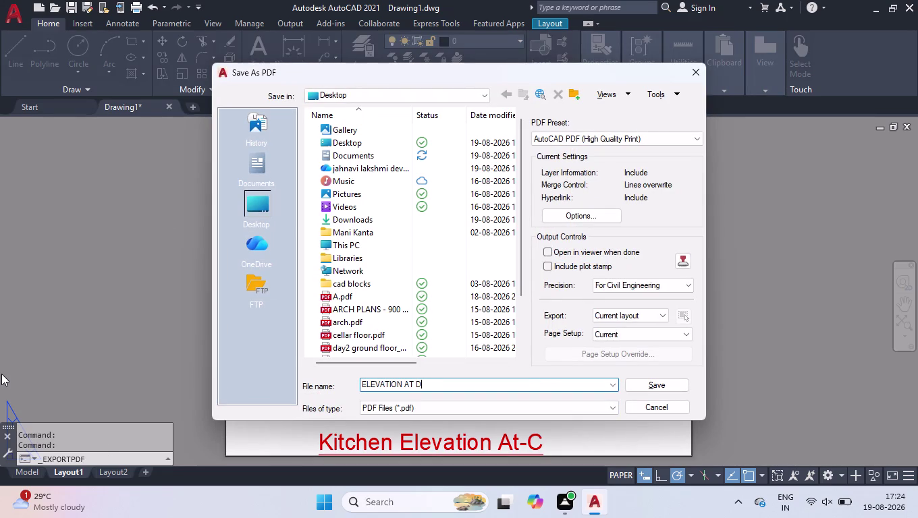
key(1)
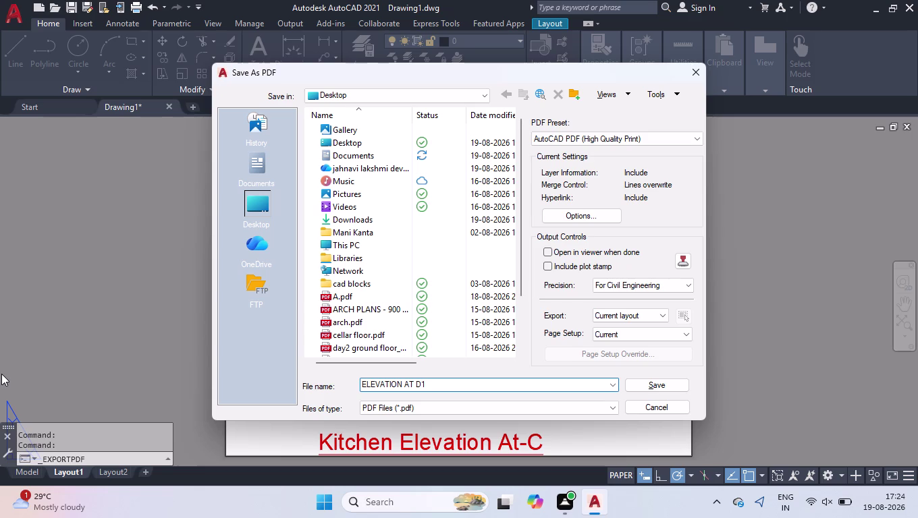
key(BackSpace)
key(1)
key(9)
key(Return)
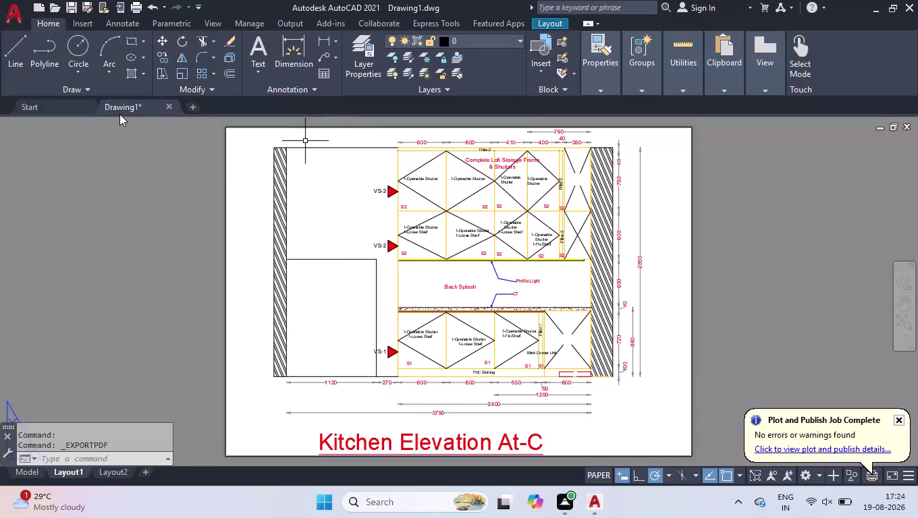
Switch to the Model space tab.
click(30, 477)
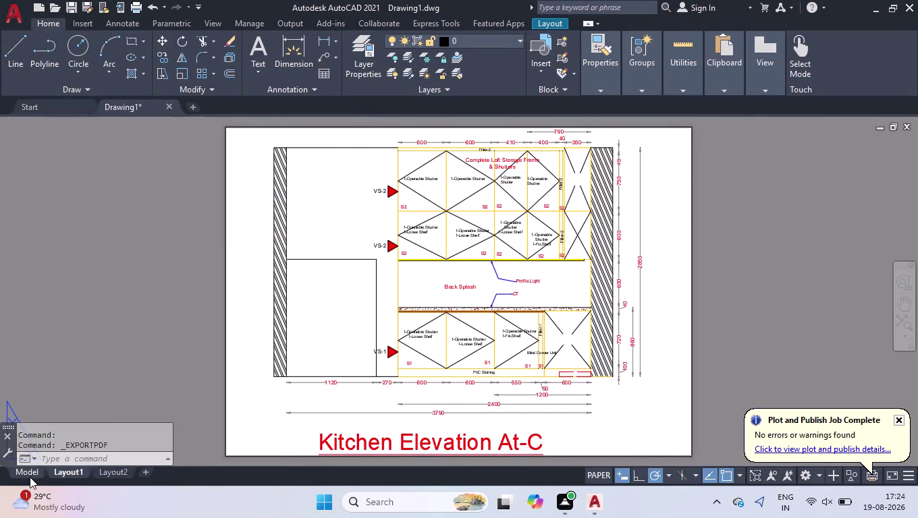
Save the kitchen elevation drawing as 'ELEVATION AT D19' in Documents.
scroll(down, 3)
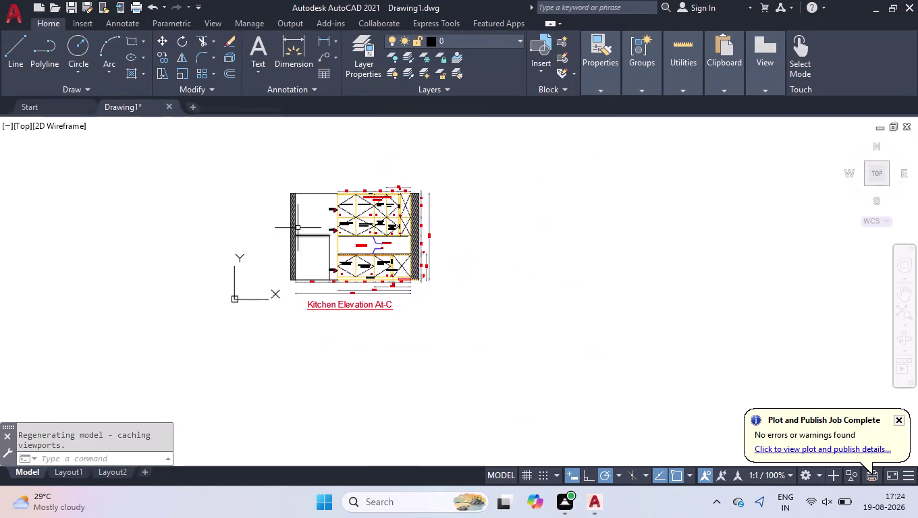
scroll(up, 3)
key(ctrl+q)
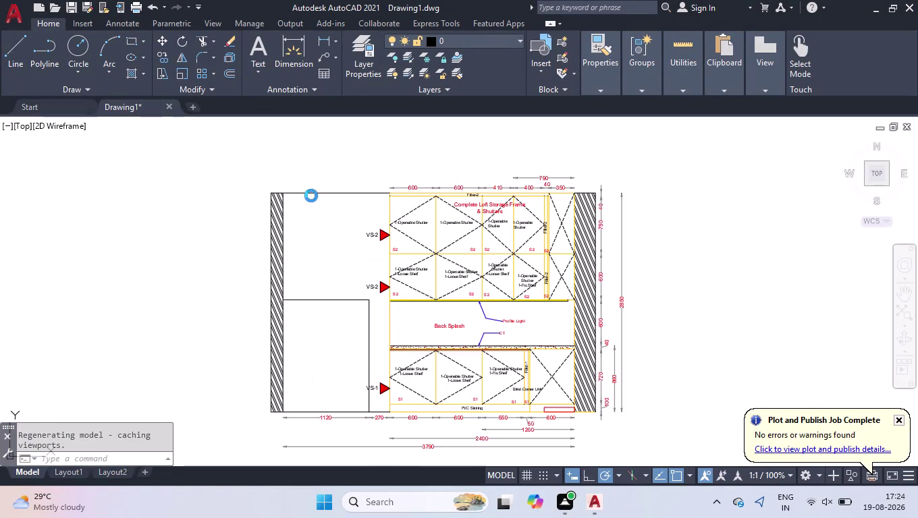
click(406, 272)
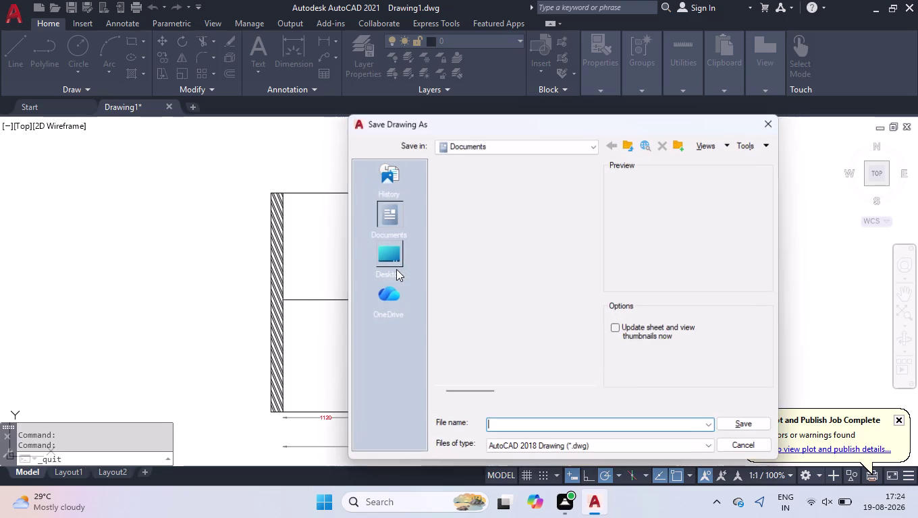
key(e)
key(l)
key(e)
key(v)
key(a)
key(t)
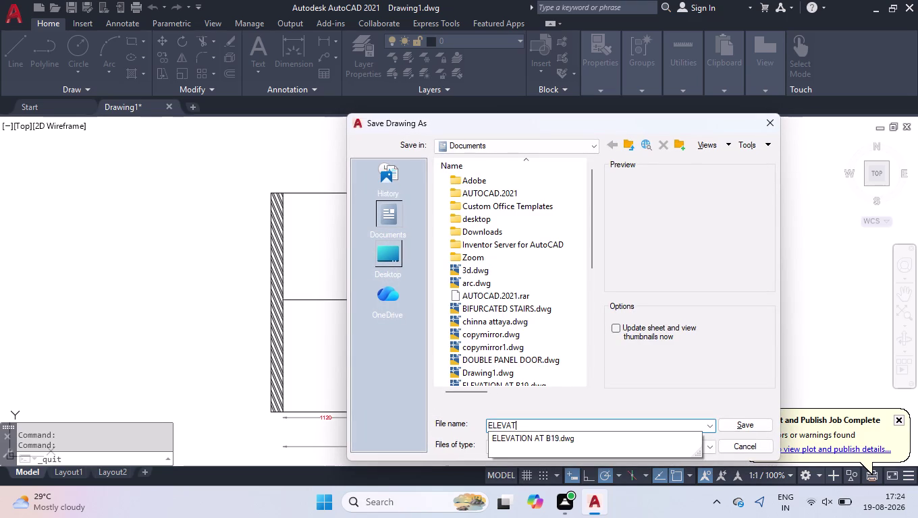
key(i)
key(o)
text(N)
key(space)
key(a)
key(t)
key(space)
key(d)
key(1)
key(9)
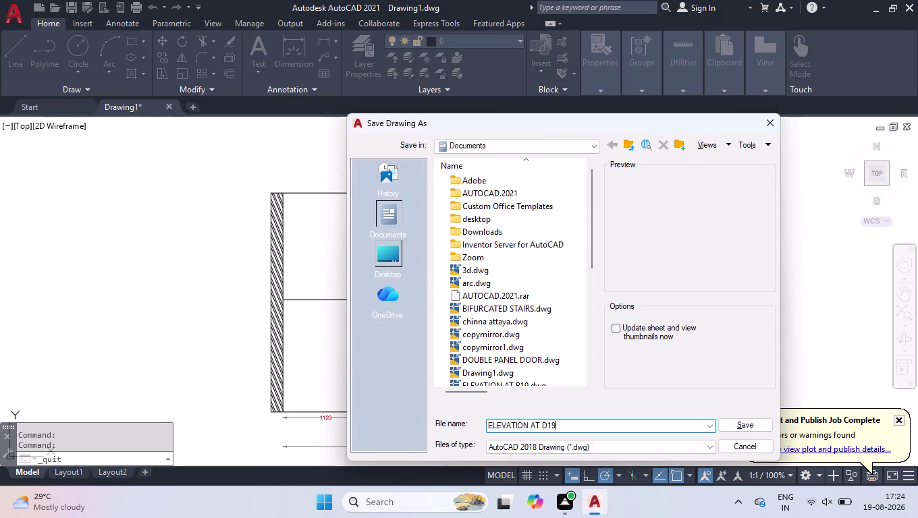
key(Return)
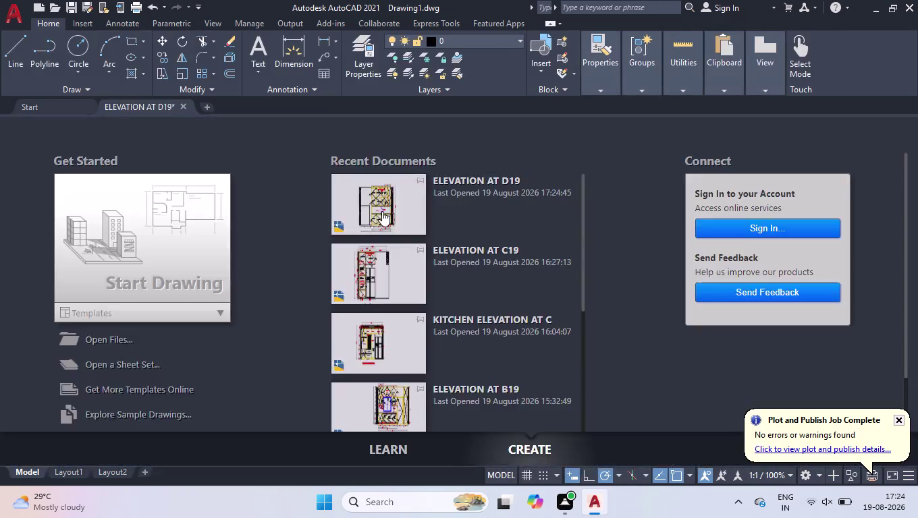